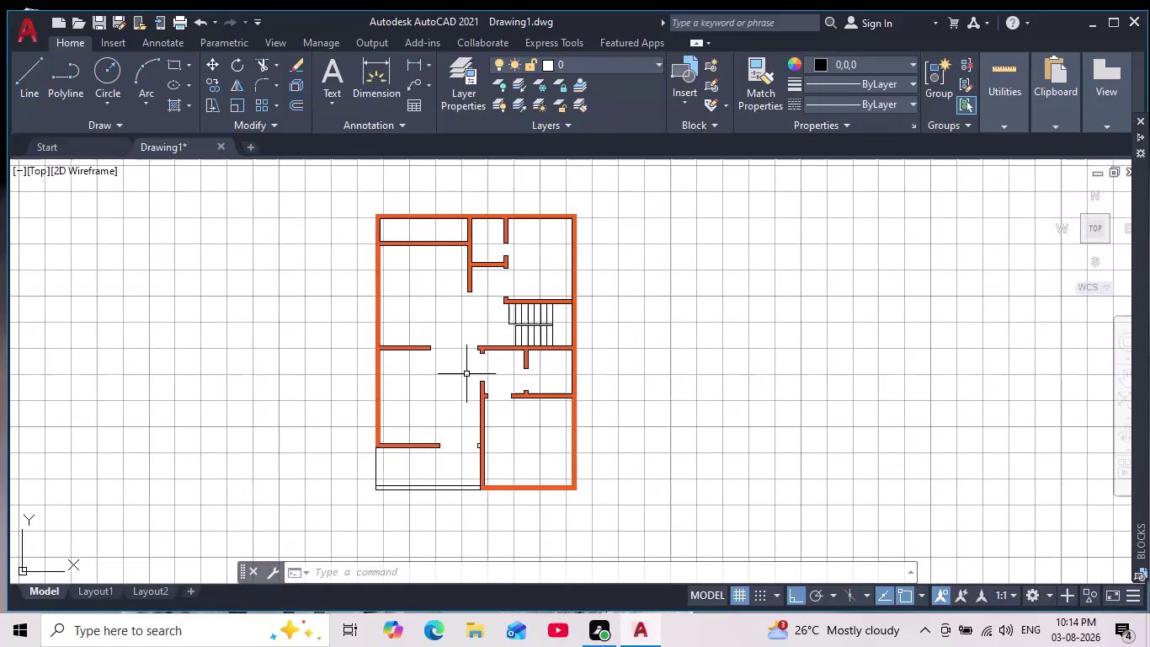
Cancel any pending commands with Escape.
scroll(down, 3)
scroll(up, 3)
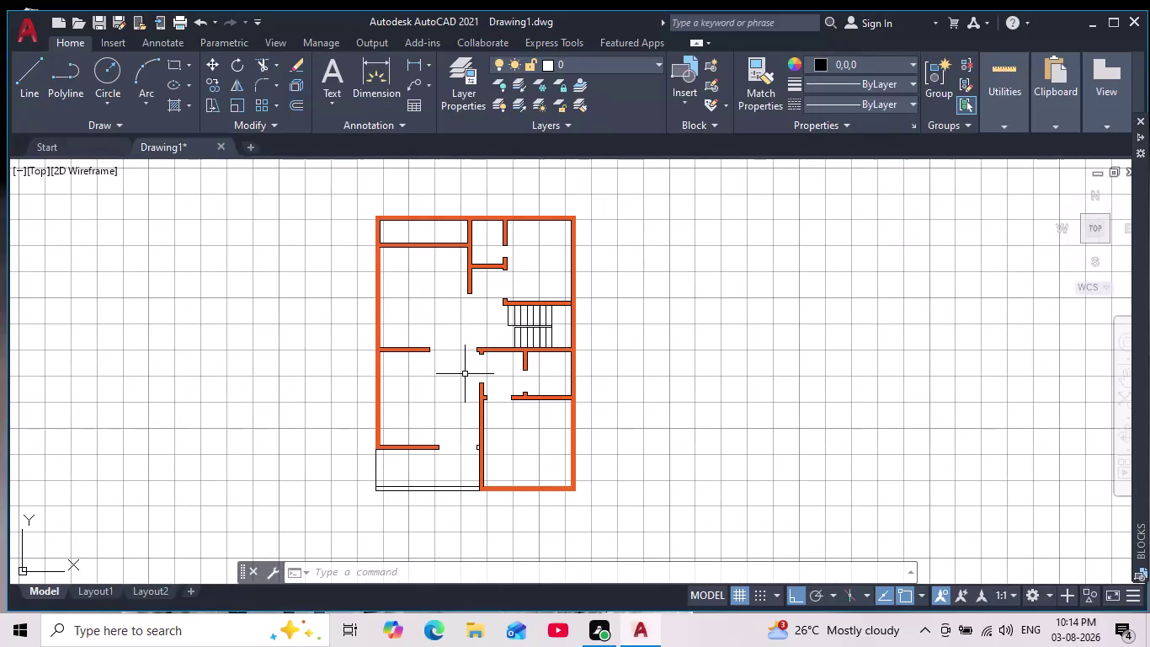
scroll(down, 3)
scroll(up, 3)
scroll(down, 3)
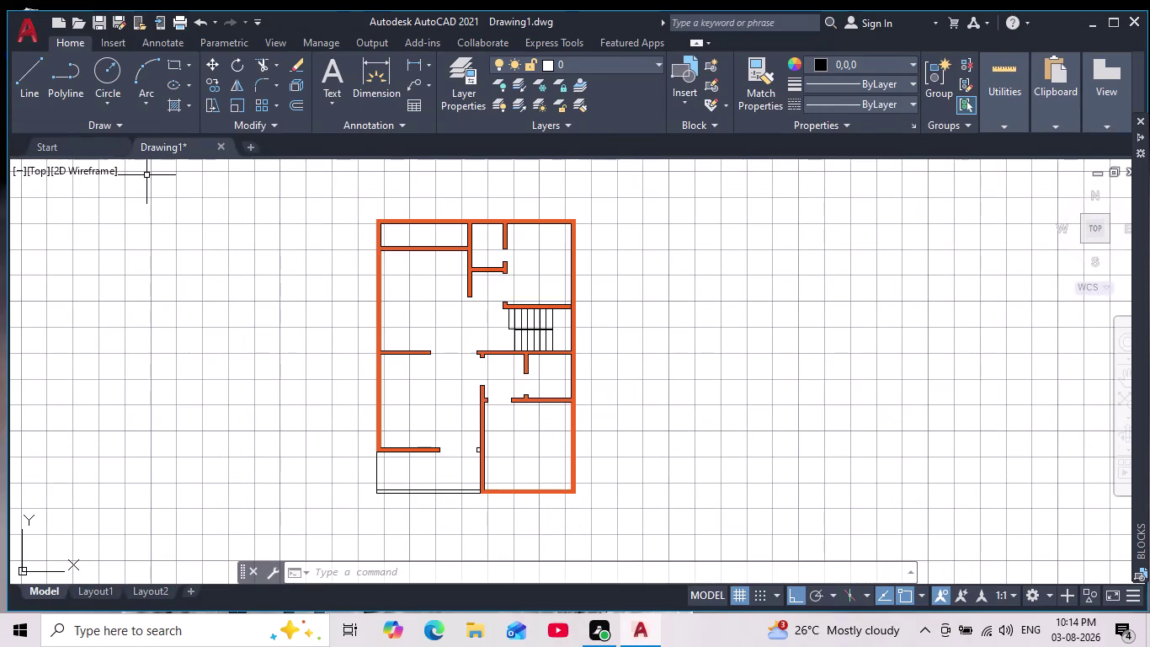
key(Escape)
key(Escape)
key(Escape)
key(Escape)
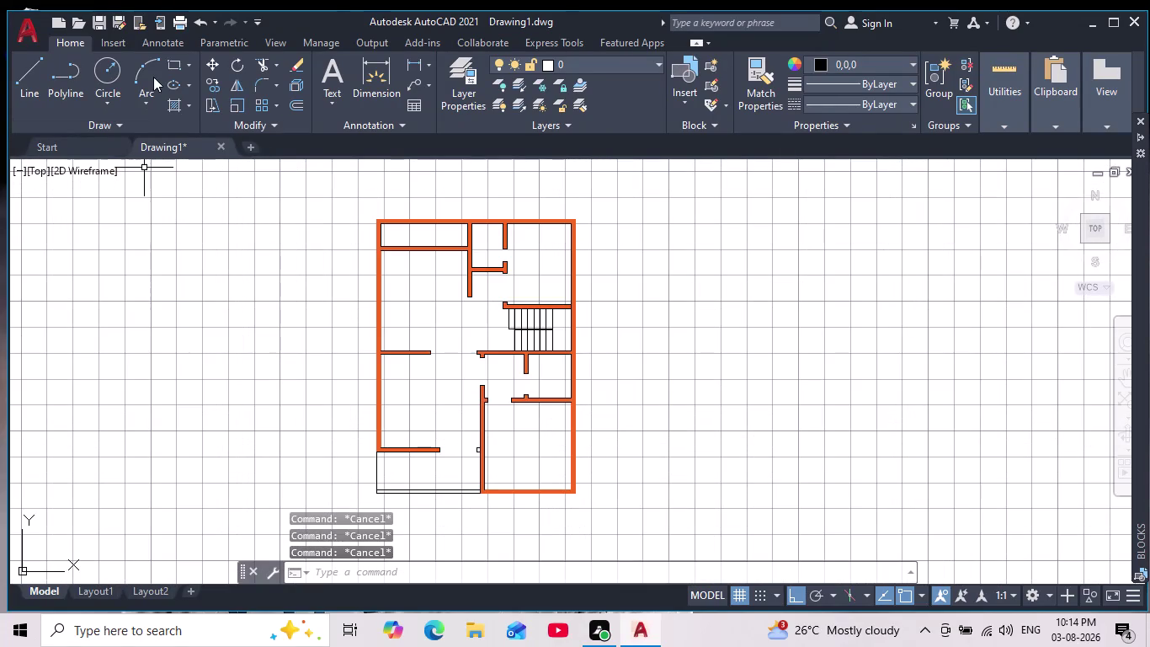
Draw a line of length 2 from the wall stub's end, undoing a misplaced point.
click(31, 76)
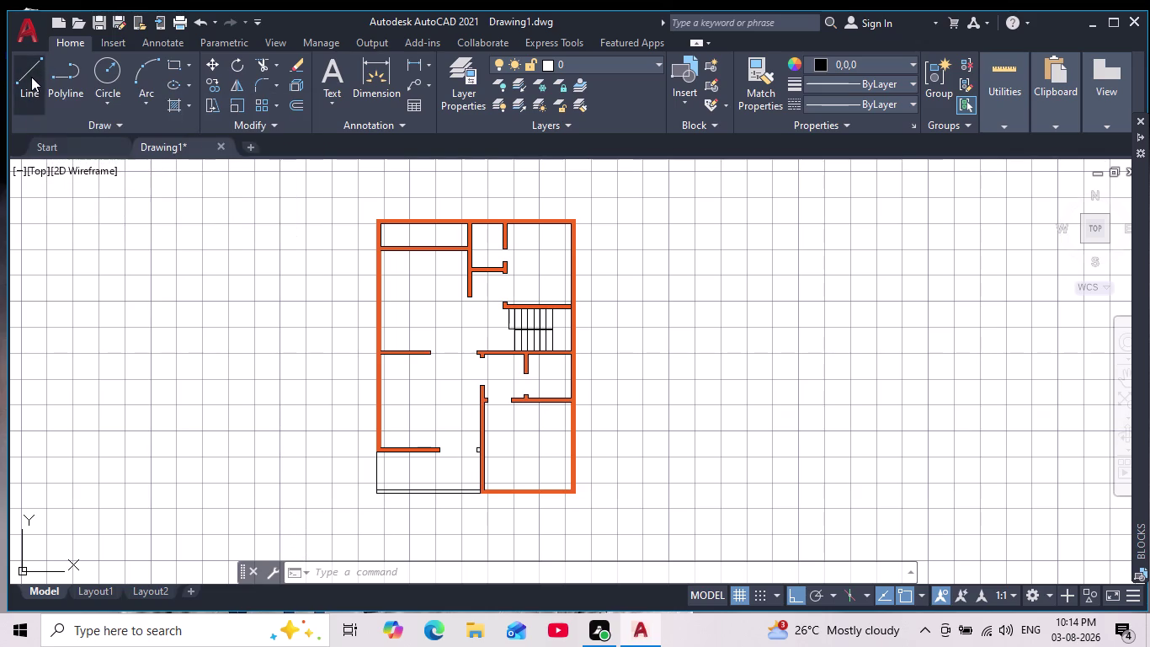
scroll(up, 3)
middle_drag(461, 488, 469, 463)
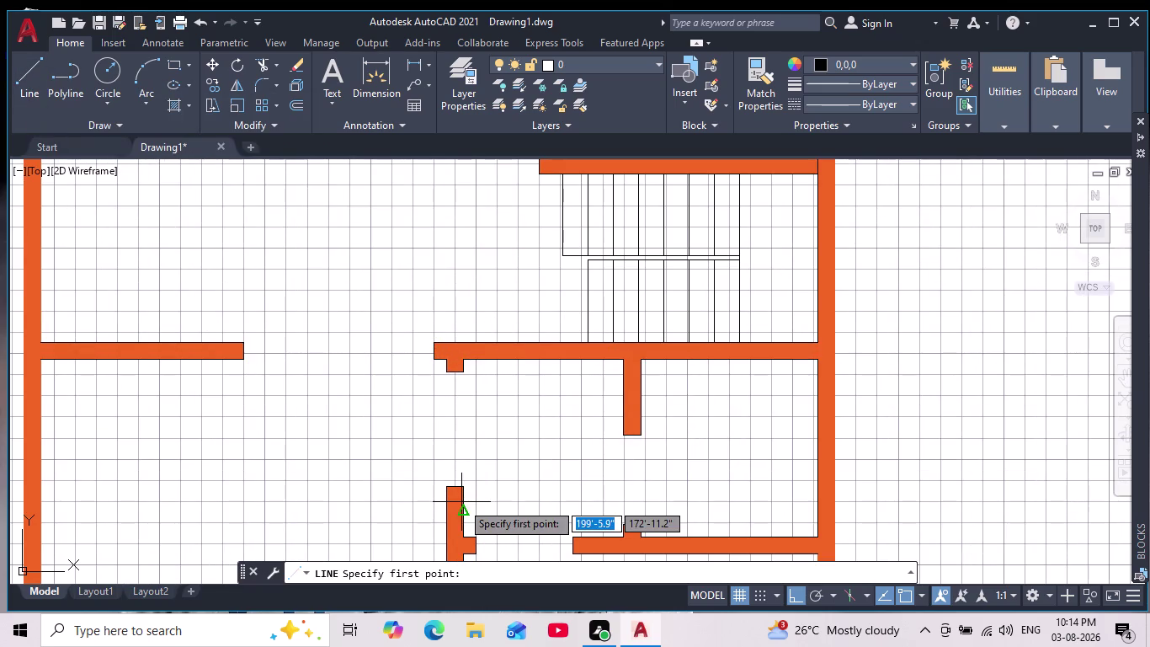
middle_drag(469, 463, 474, 392)
scroll(up, 3)
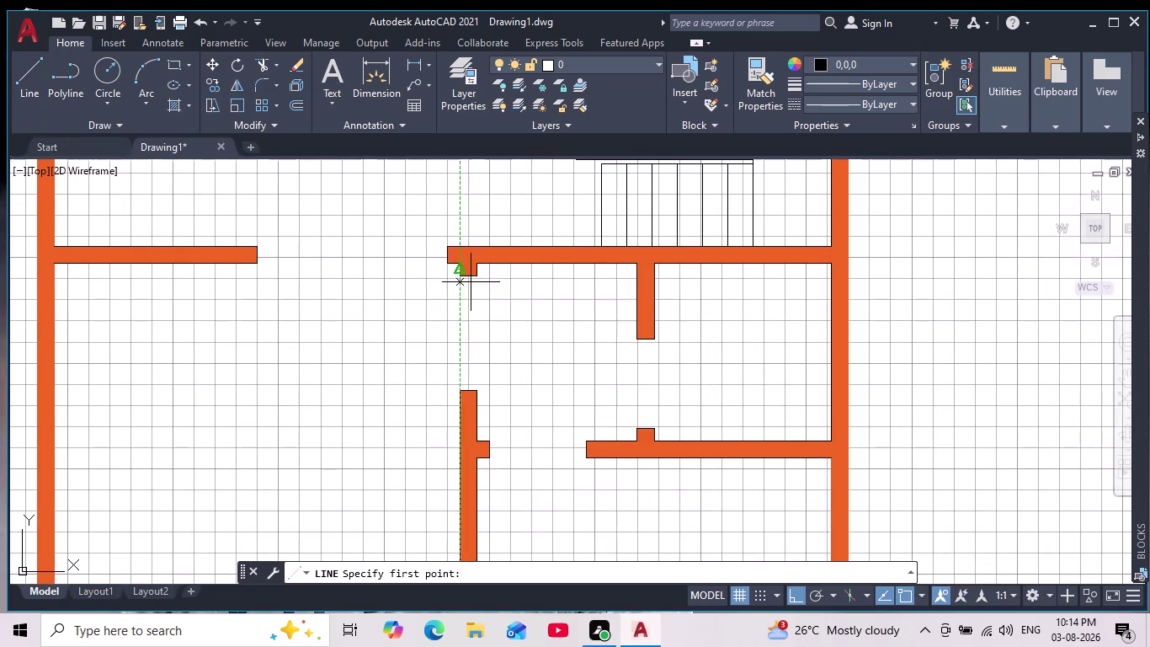
scroll(up, 3)
click(419, 249)
click(421, 315)
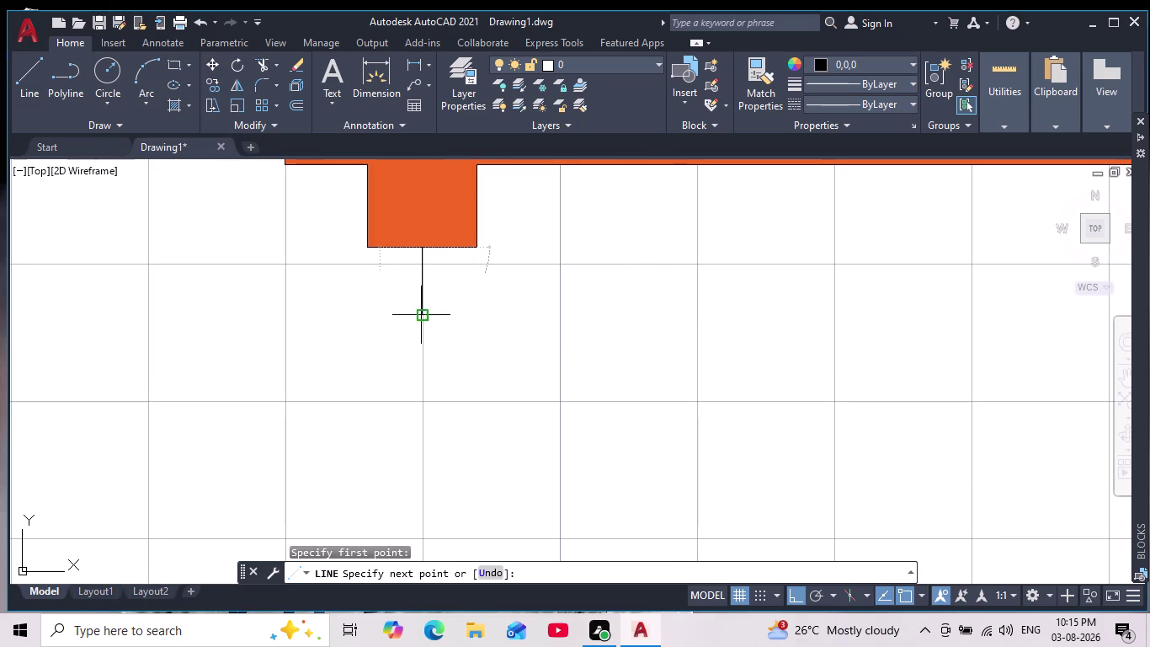
key(ctrl+z)
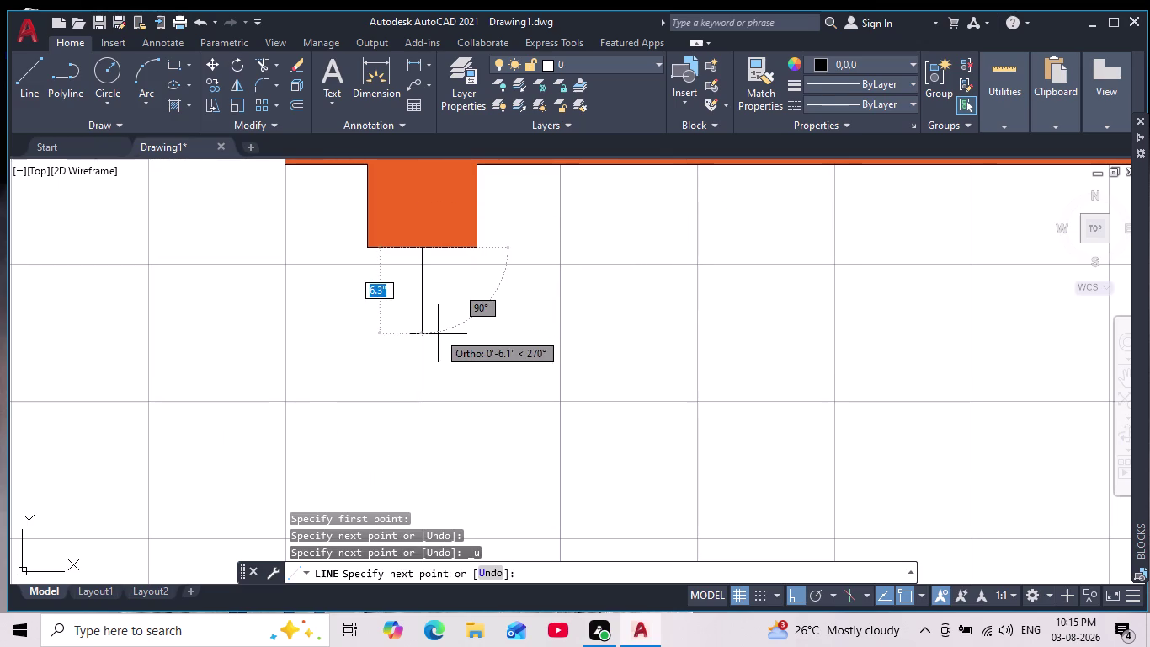
key(2)
key(Return)
key(space)
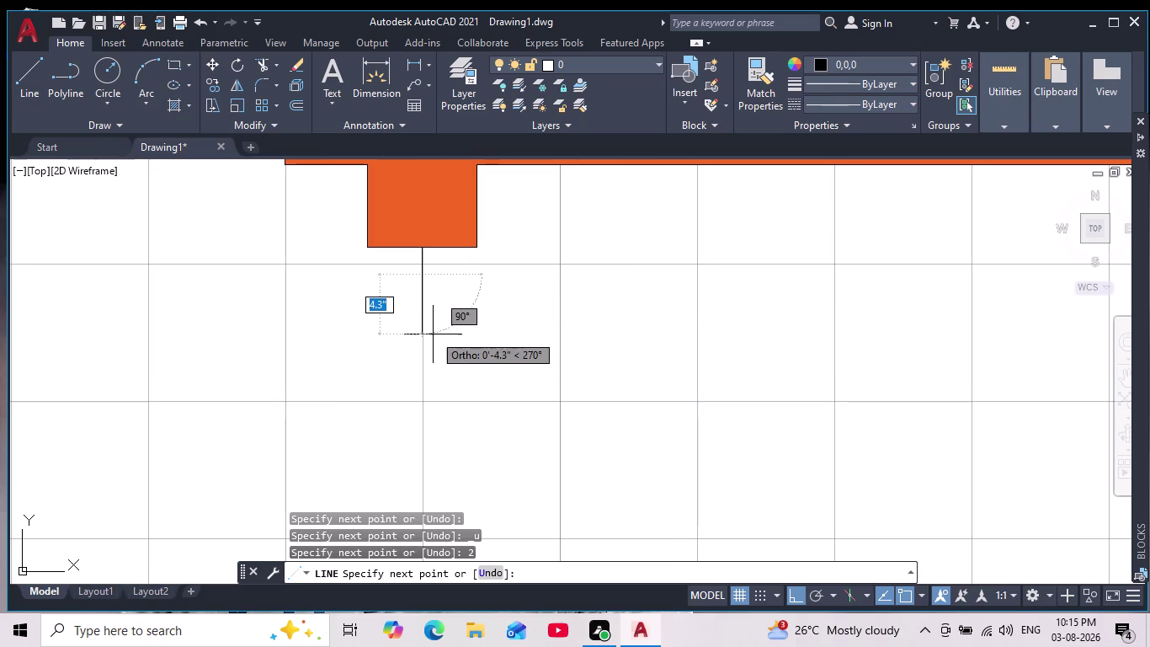
Start a new line at the lower wall's top, entering length 2.
scroll(down, 3)
middle_drag(440, 395, 440, 390)
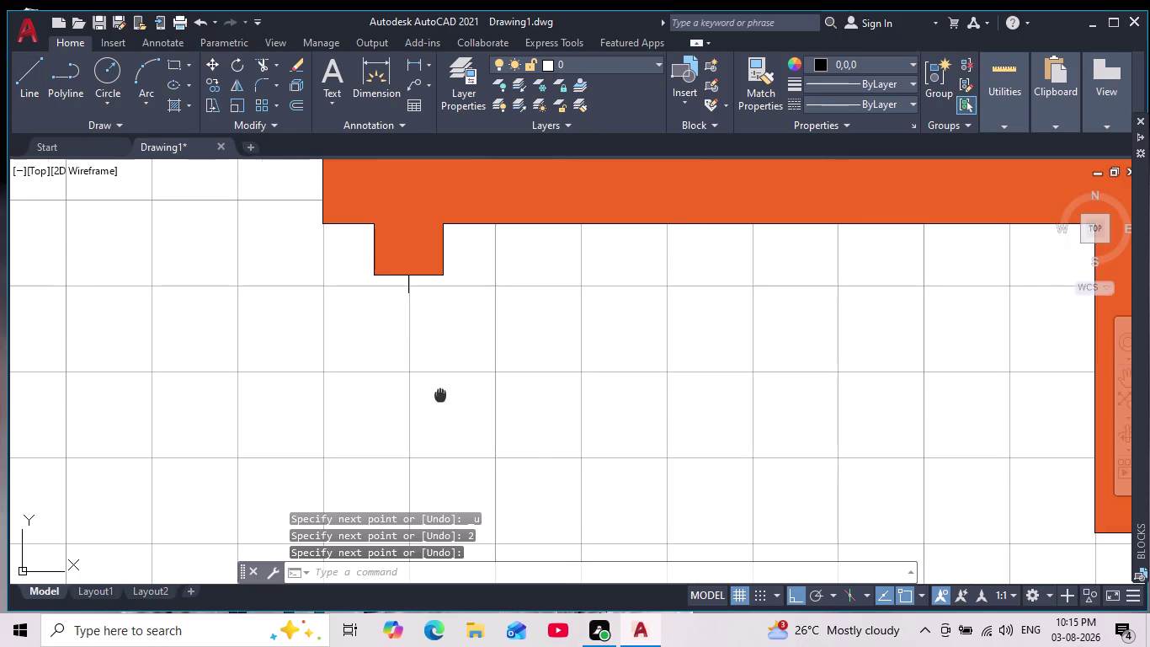
scroll(down, 3)
middle_drag(440, 390, 442, 342)
scroll(down, 3)
middle_drag(453, 414, 455, 385)
scroll(up, 3)
key(space)
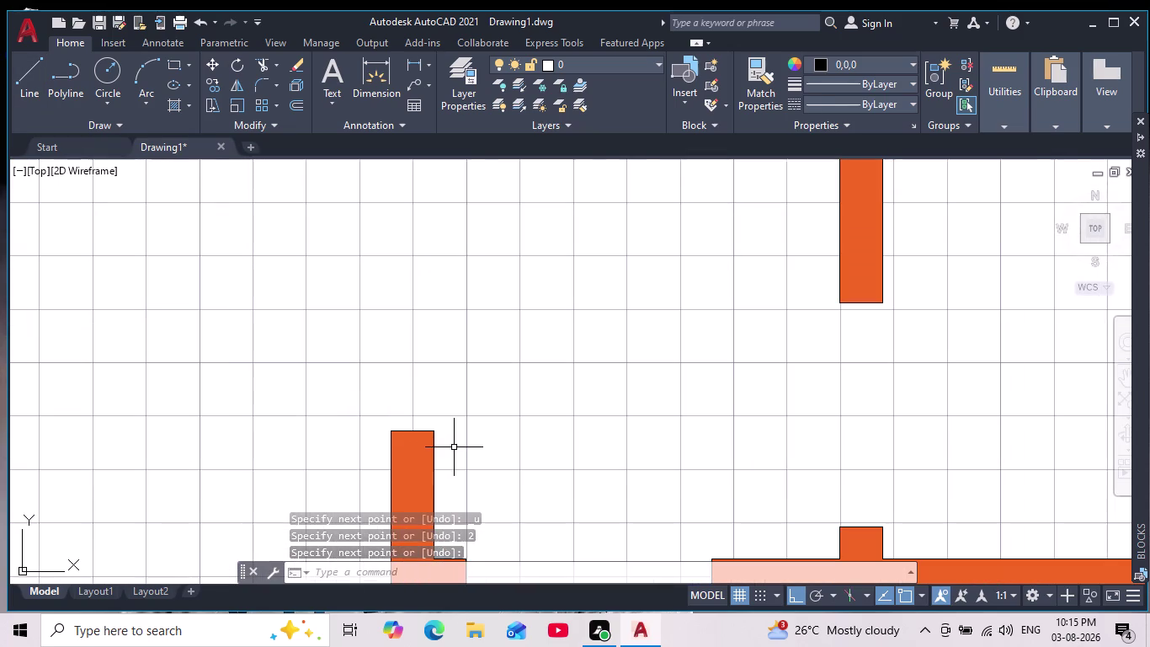
click(409, 431)
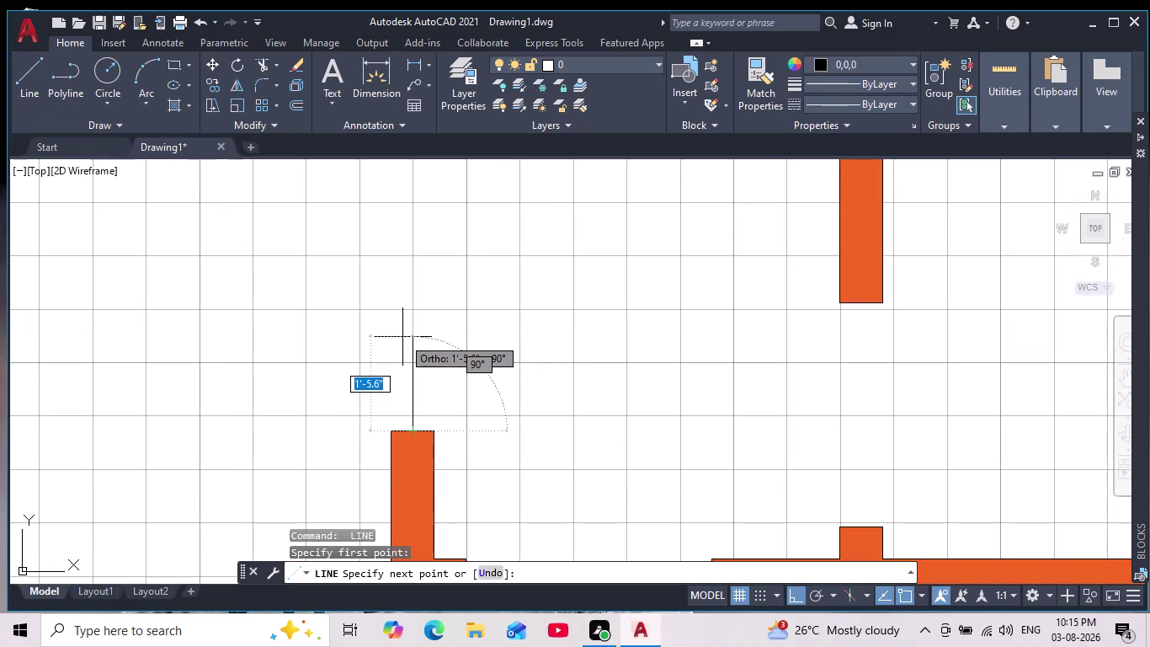
key(2)
key(Return)
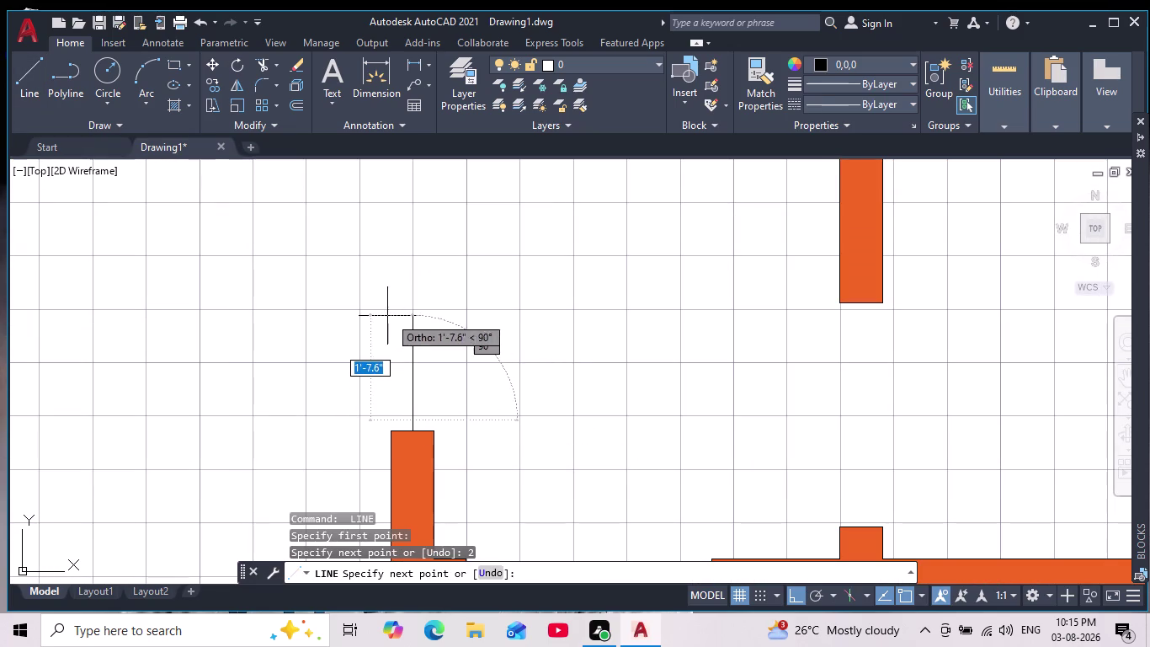
End the vertical line at the upper wall stub and finish drawing.
scroll(down, 3)
middle_drag(434, 237, 431, 296)
scroll(up, 3)
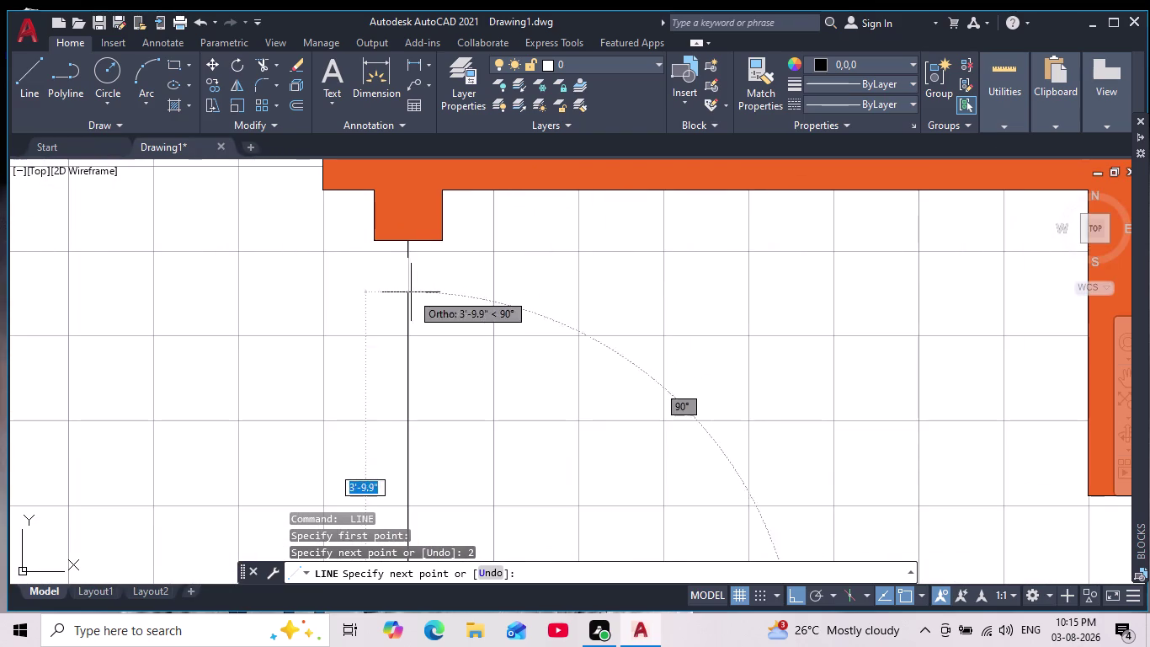
scroll(up, 3)
click(451, 199)
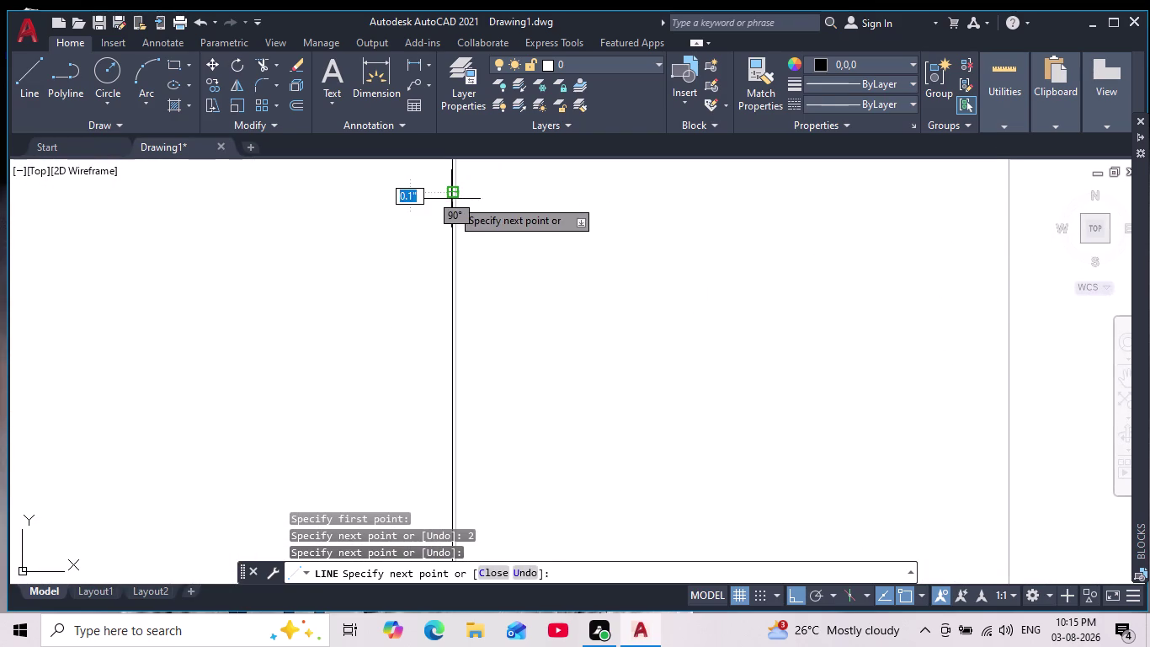
key(Escape)
Select the new vertical line and begin rotating it.
scroll(down, 3)
click(472, 380)
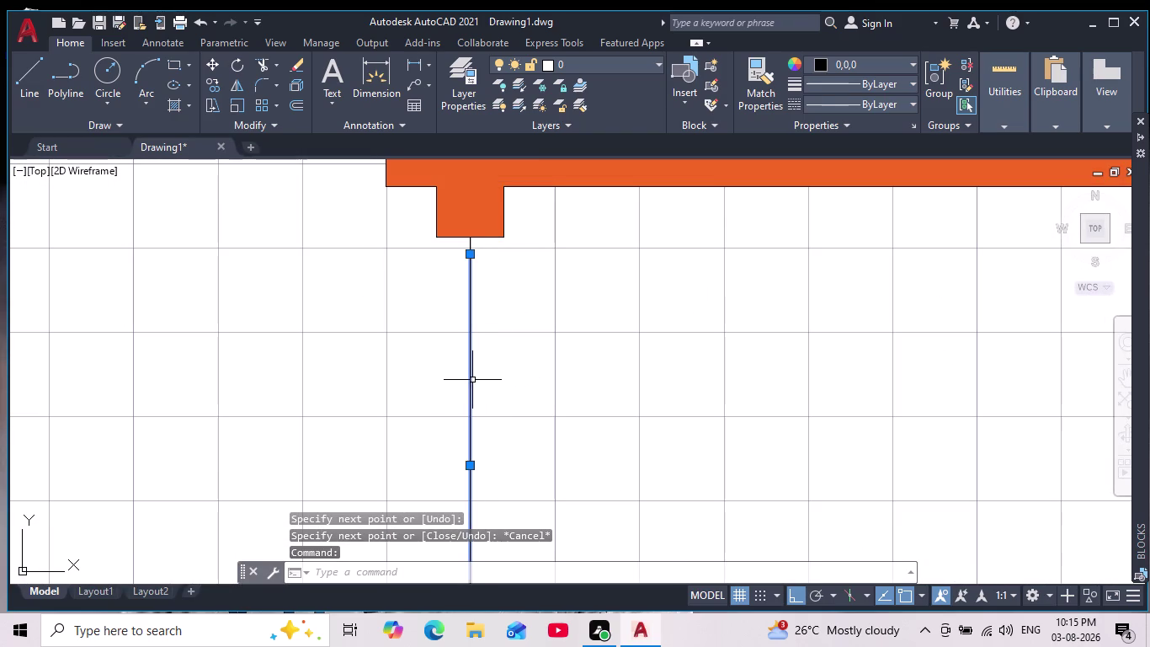
click(234, 61)
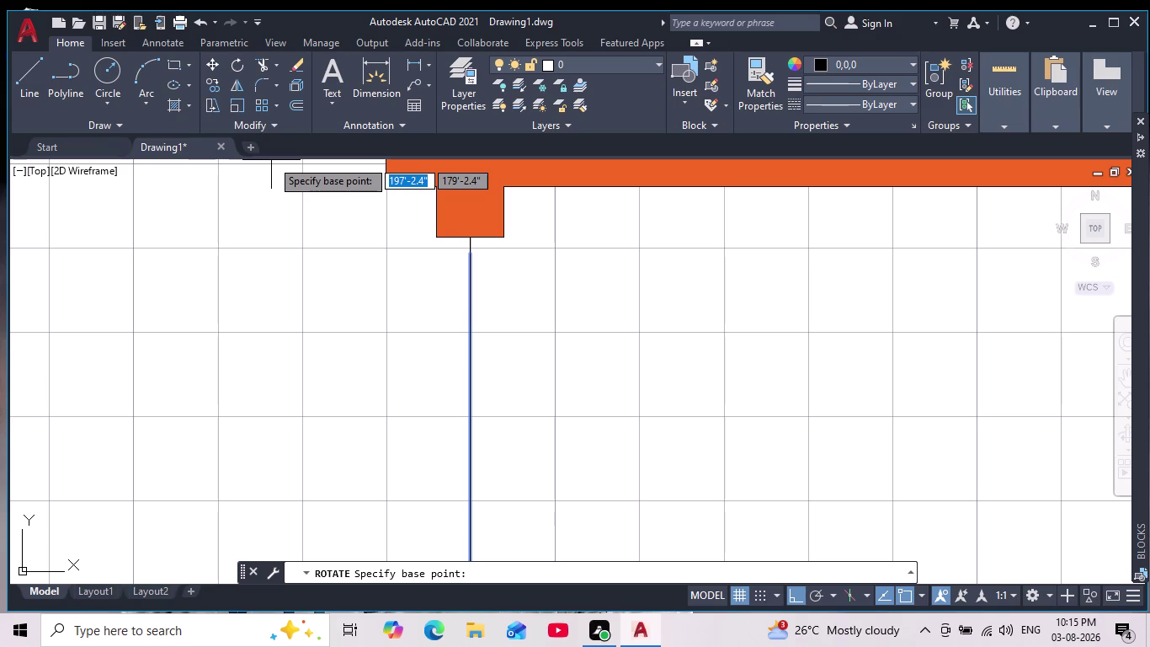
Cancel the rotation with the whole doorway line in view.
scroll(down, 3)
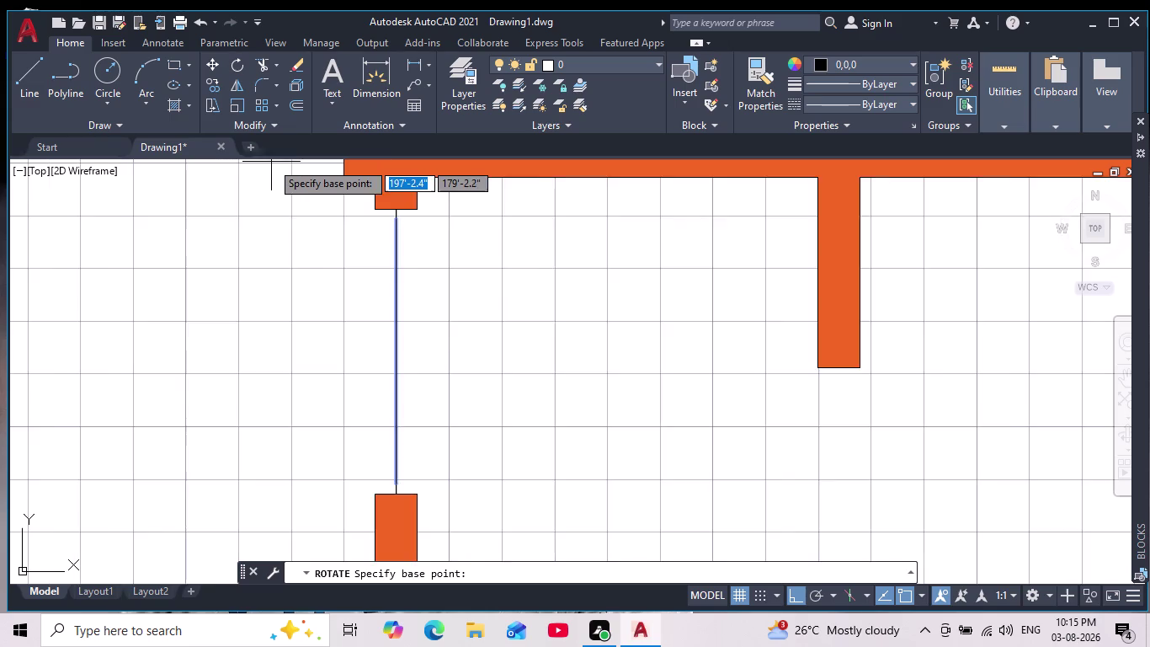
scroll(down, 3)
scroll(up, 3)
middle_drag(353, 259, 369, 268)
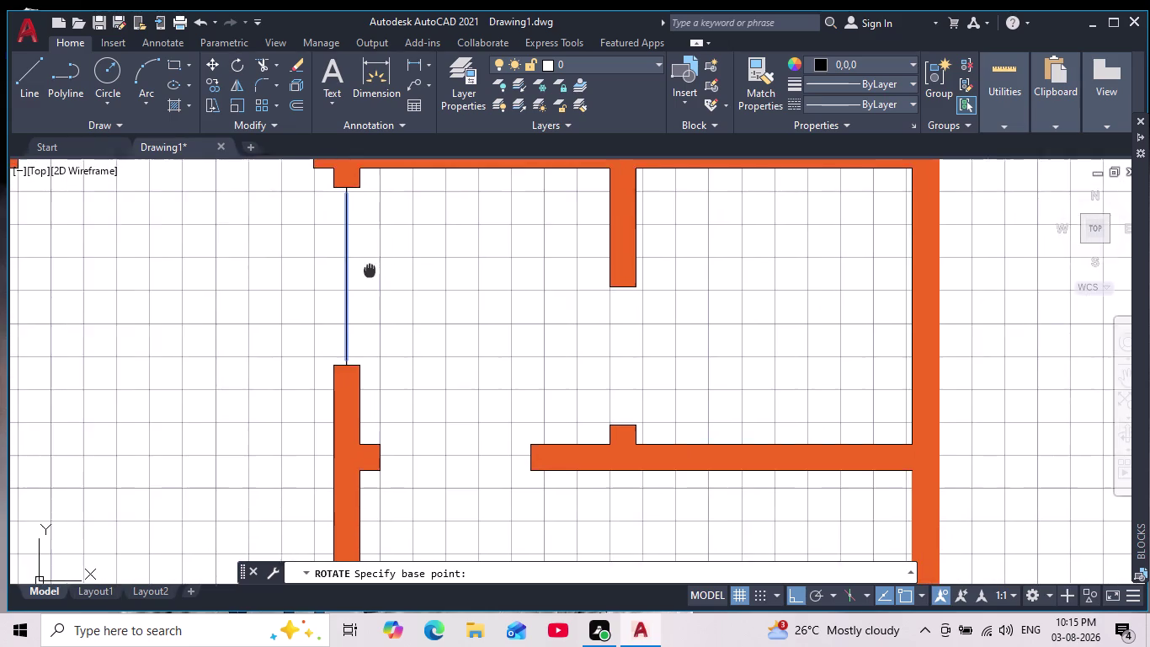
middle_drag(369, 269, 378, 281)
scroll(down, 3)
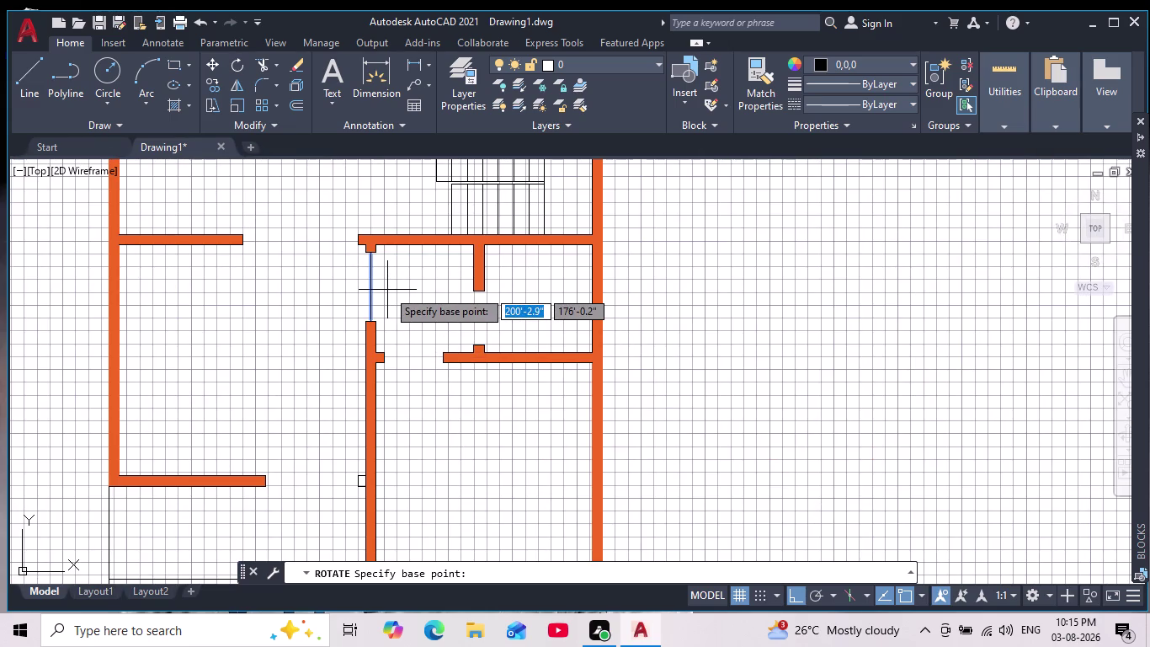
key(Escape)
Box-select the line across the doorway and delete it.
scroll(up, 3)
click(384, 277)
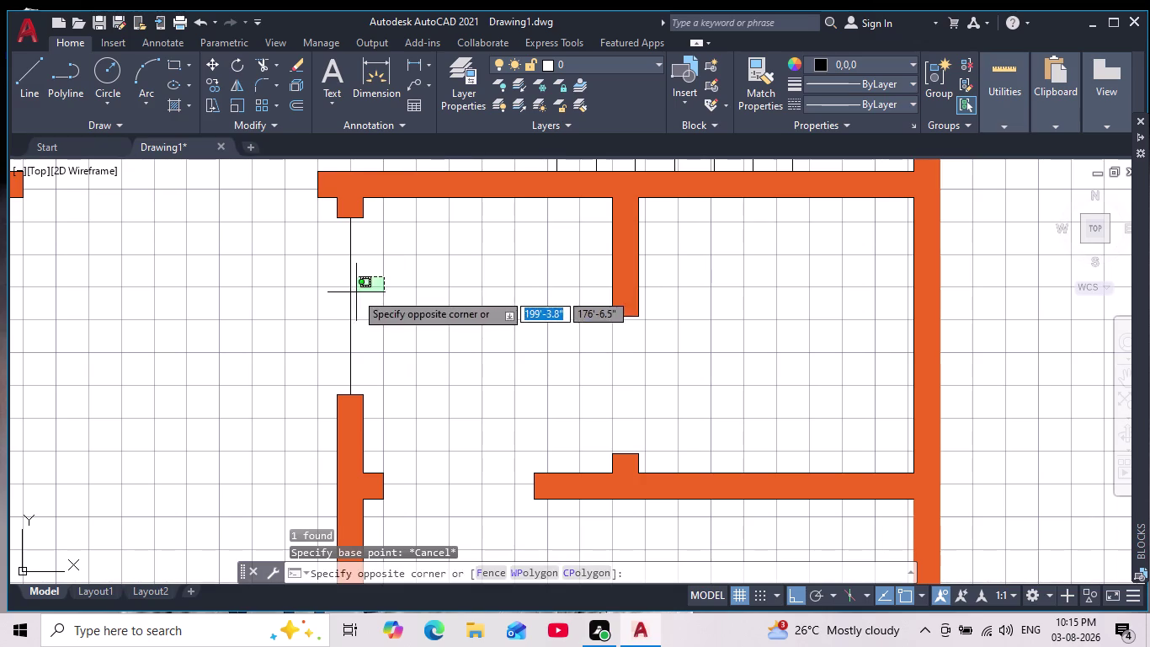
click(351, 295)
click(348, 296)
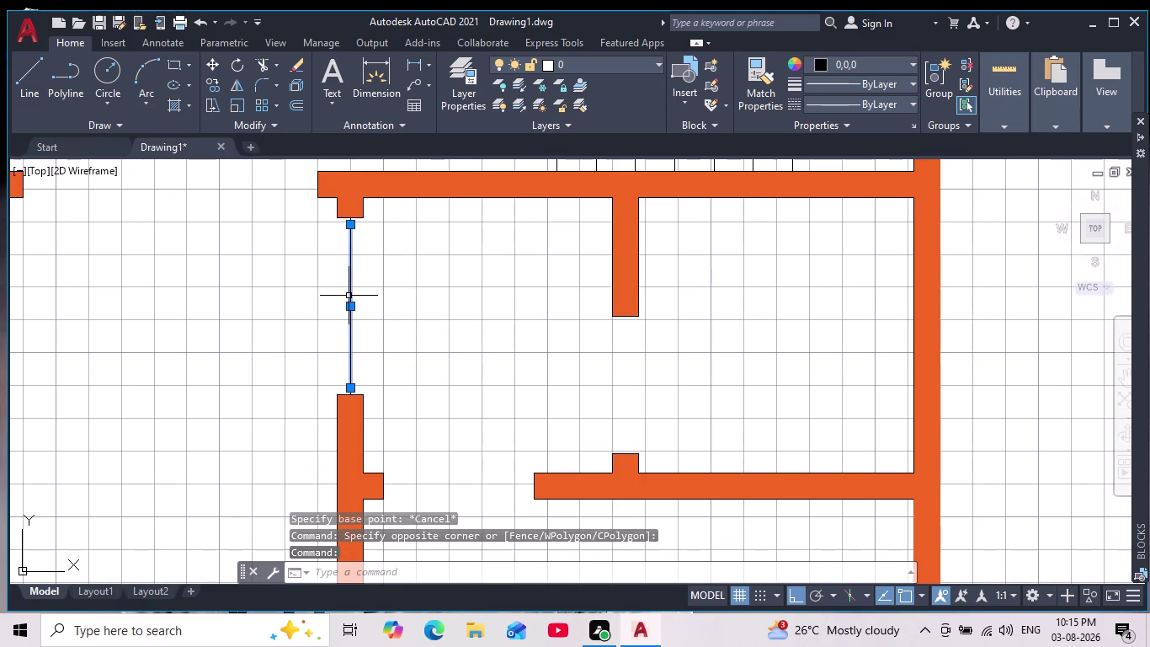
key(Delete)
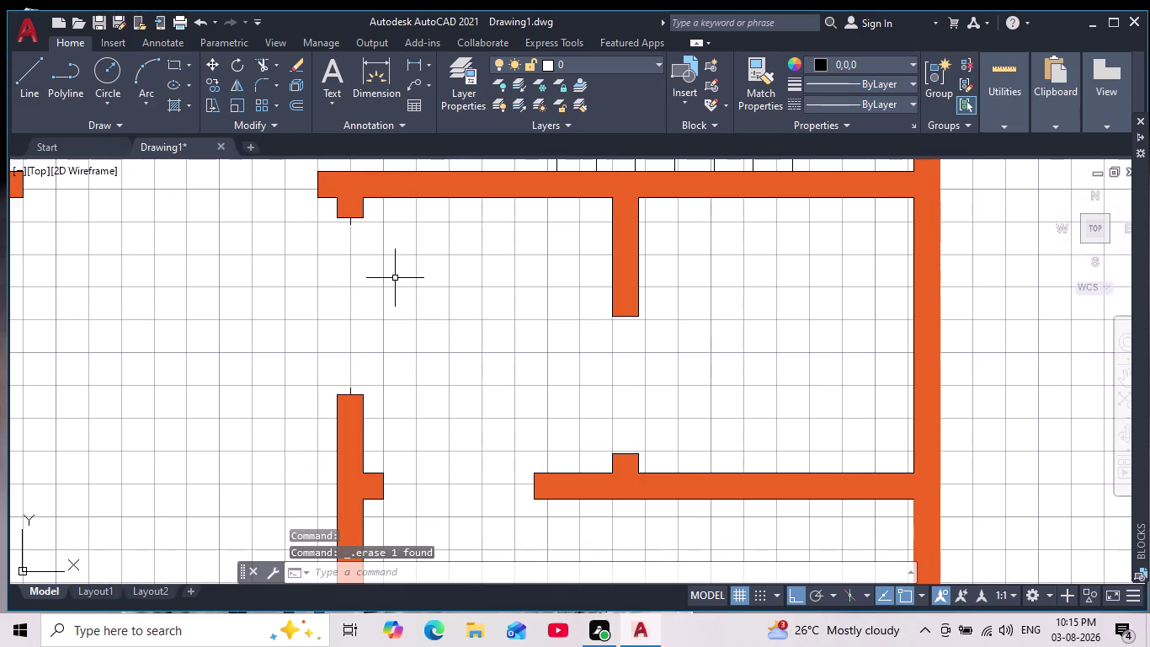
Select the leftover short line and nearby pieces and delete them.
scroll(up, 3)
scroll(up, 3)
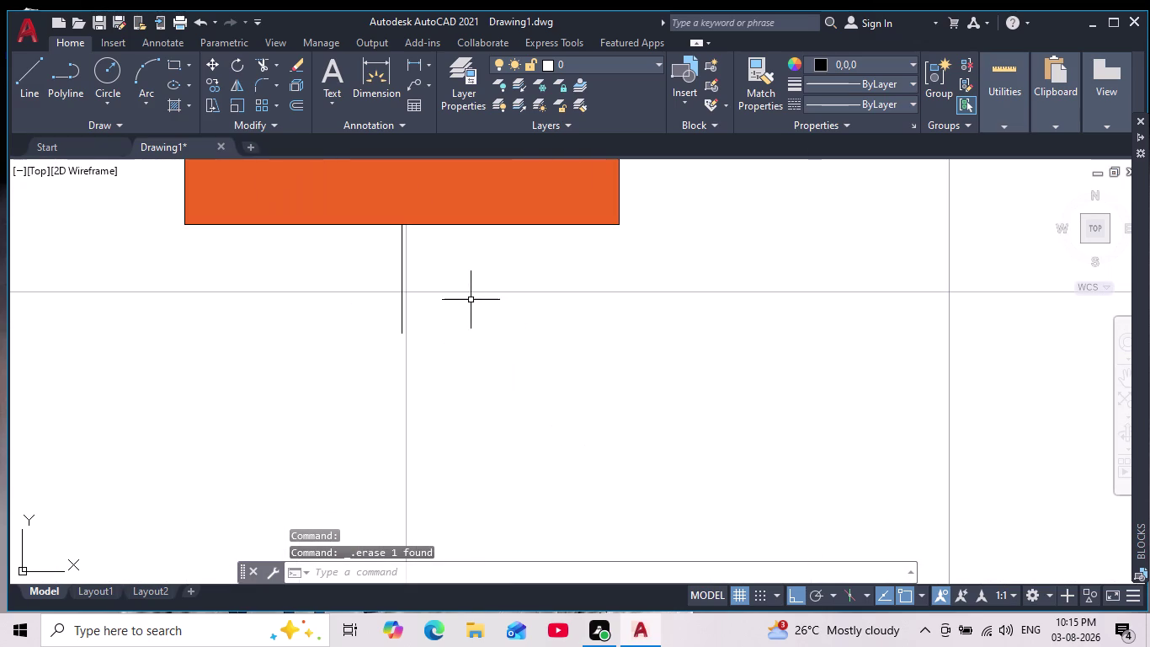
drag(472, 298, 443, 298)
click(324, 323)
scroll(down, 3)
middle_drag(499, 463, 488, 250)
scroll(down, 3)
scroll(up, 3)
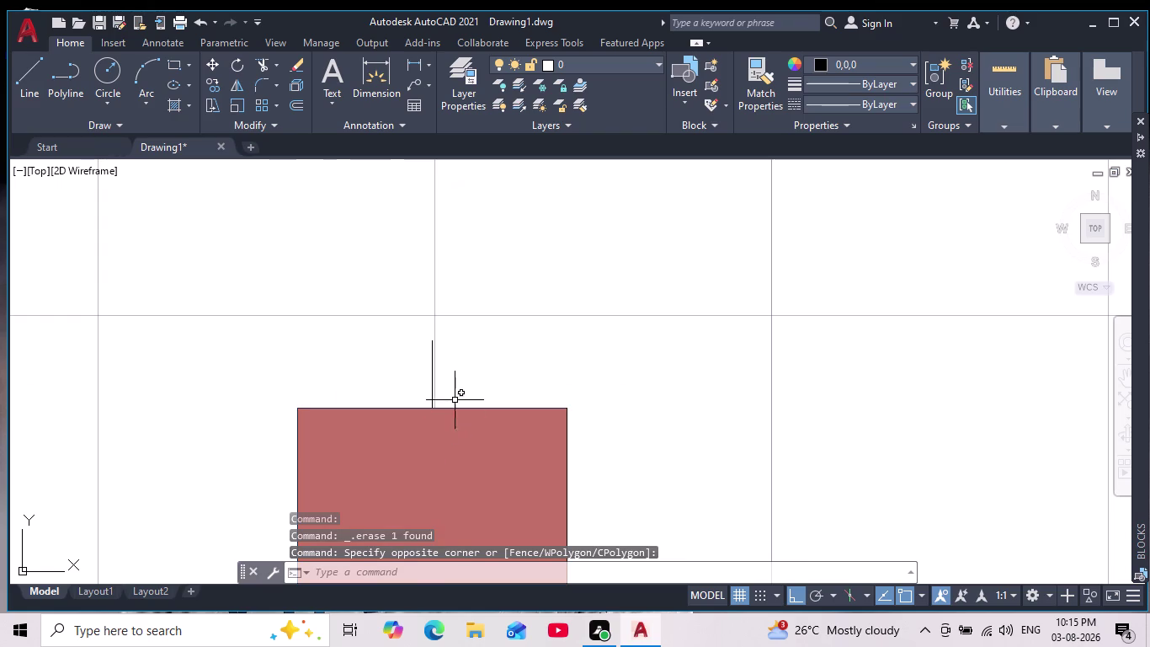
drag(468, 378, 428, 362)
click(365, 345)
key(Delete)
Return the view to the doorway area and open the linetype list.
scroll(down, 3)
middle_drag(358, 327, 362, 342)
scroll(down, 3)
middle_drag(350, 308, 381, 402)
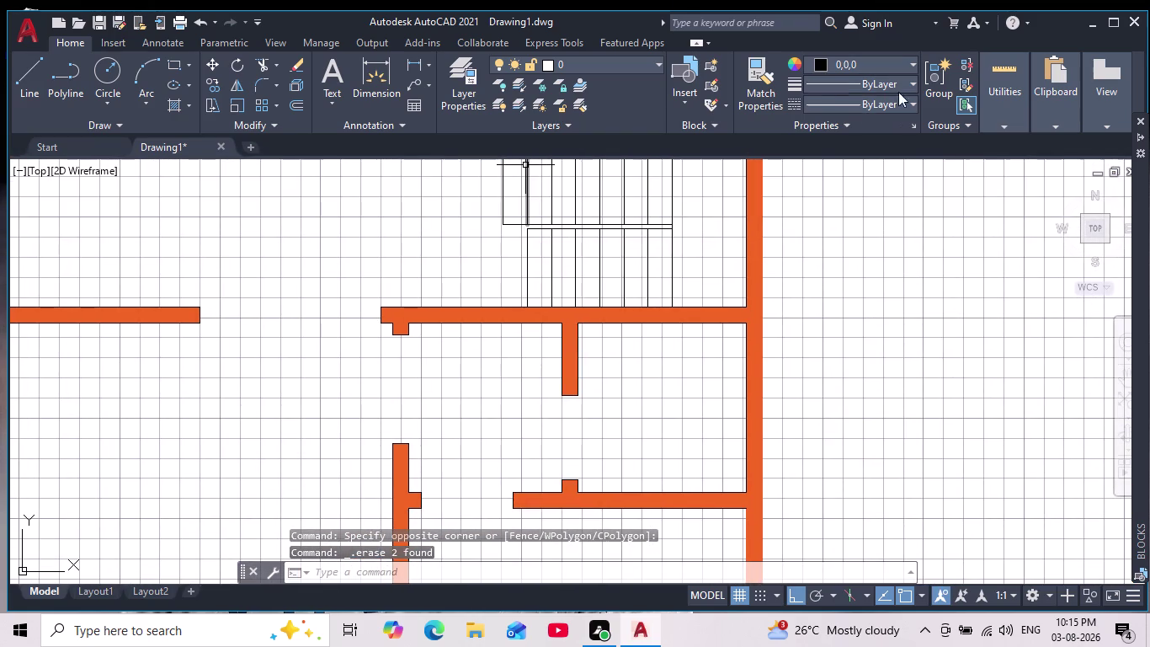
click(898, 106)
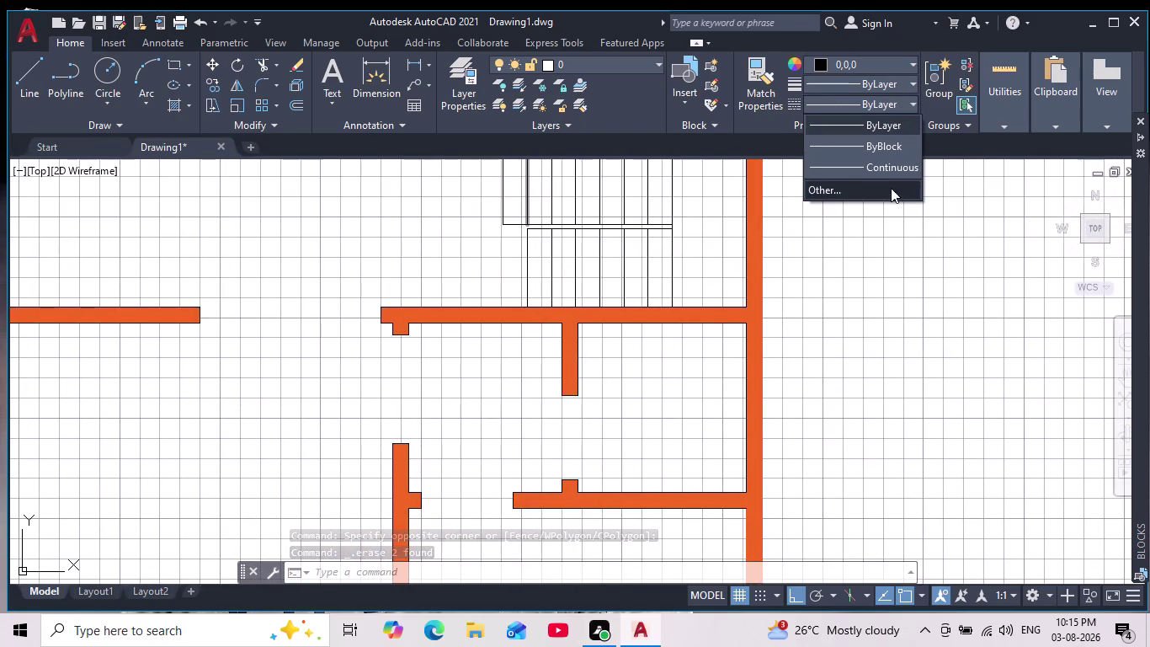
Load ACAD_ISO03W100 in Linetype Manager and make it the current linetype.
click(862, 188)
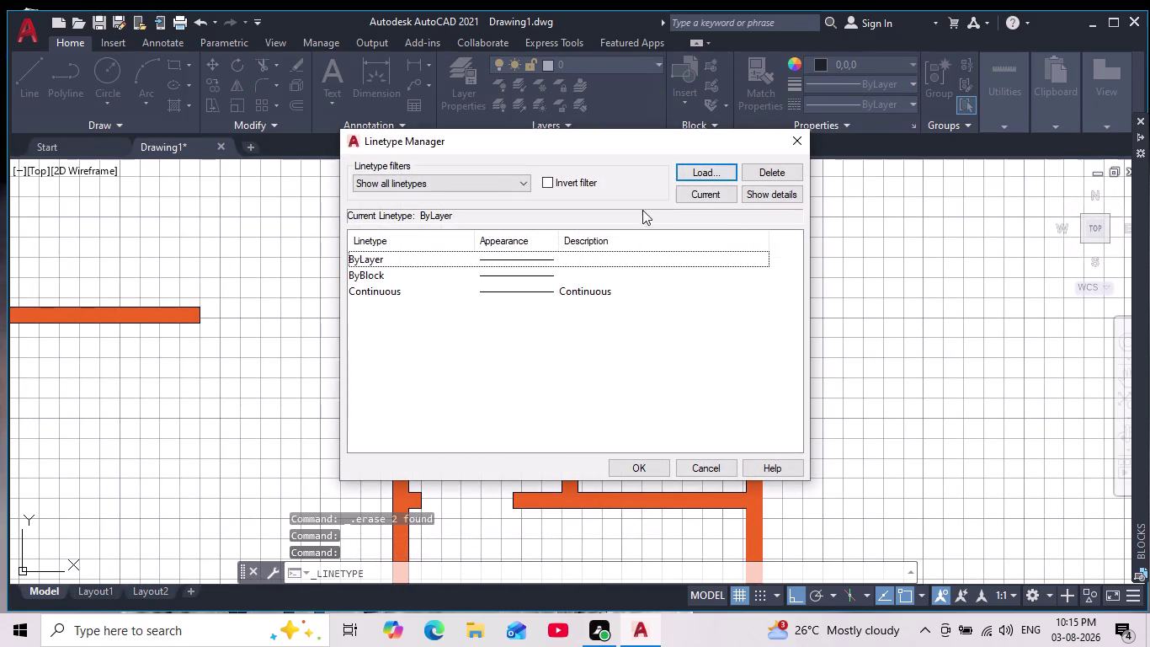
click(708, 169)
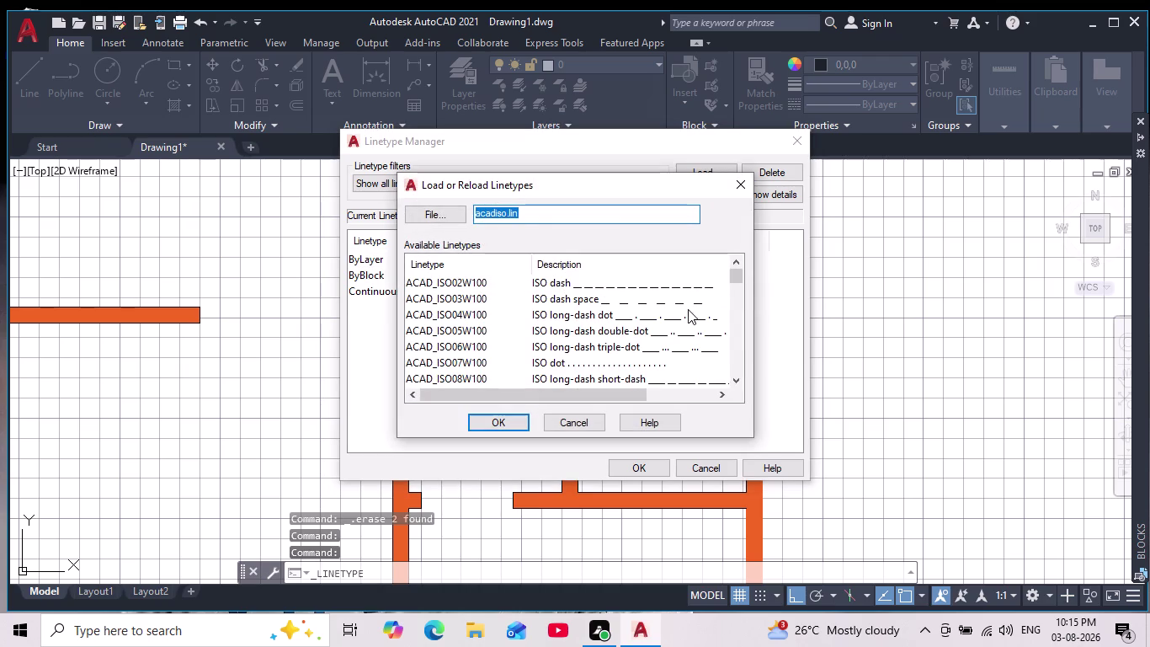
click(668, 305)
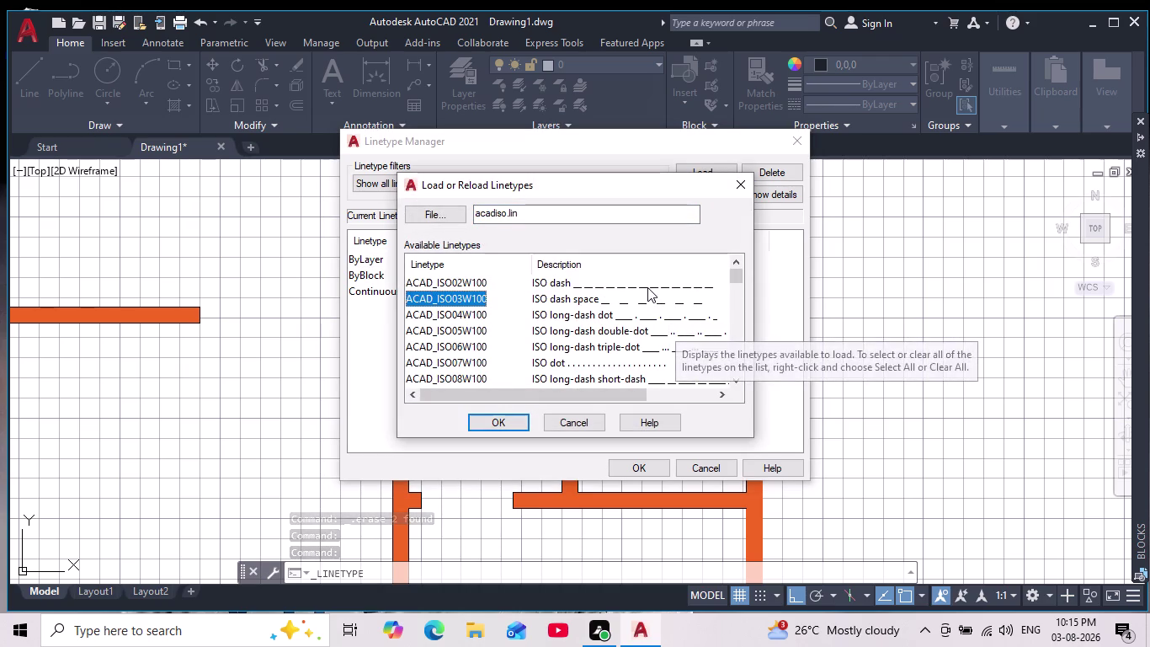
click(647, 286)
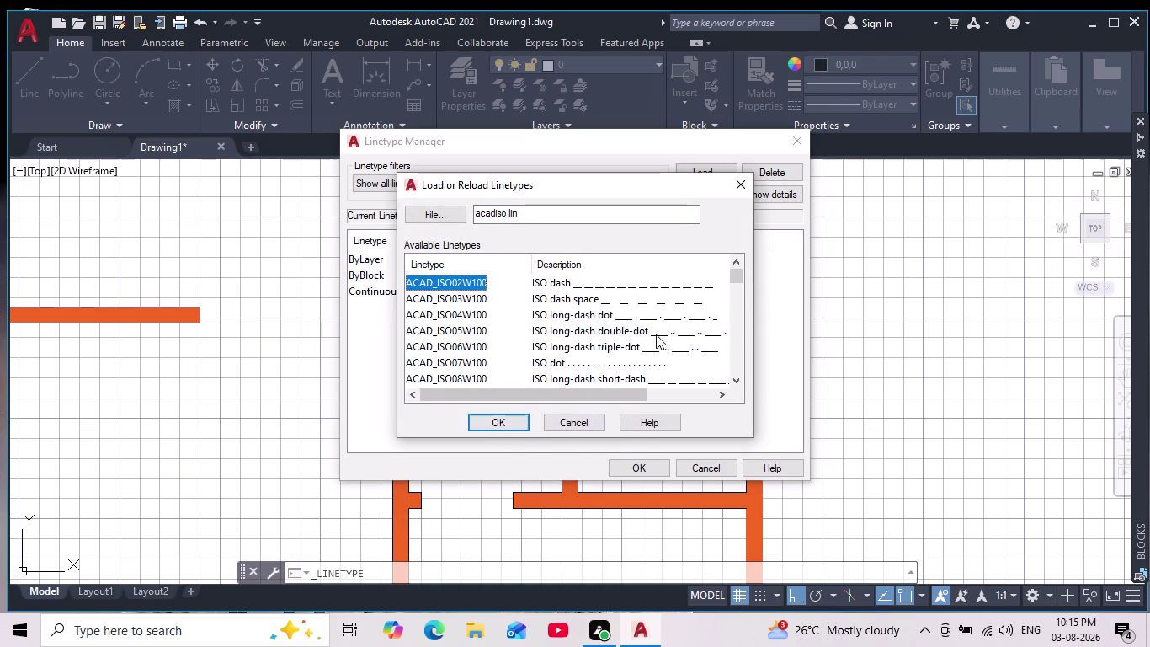
click(650, 301)
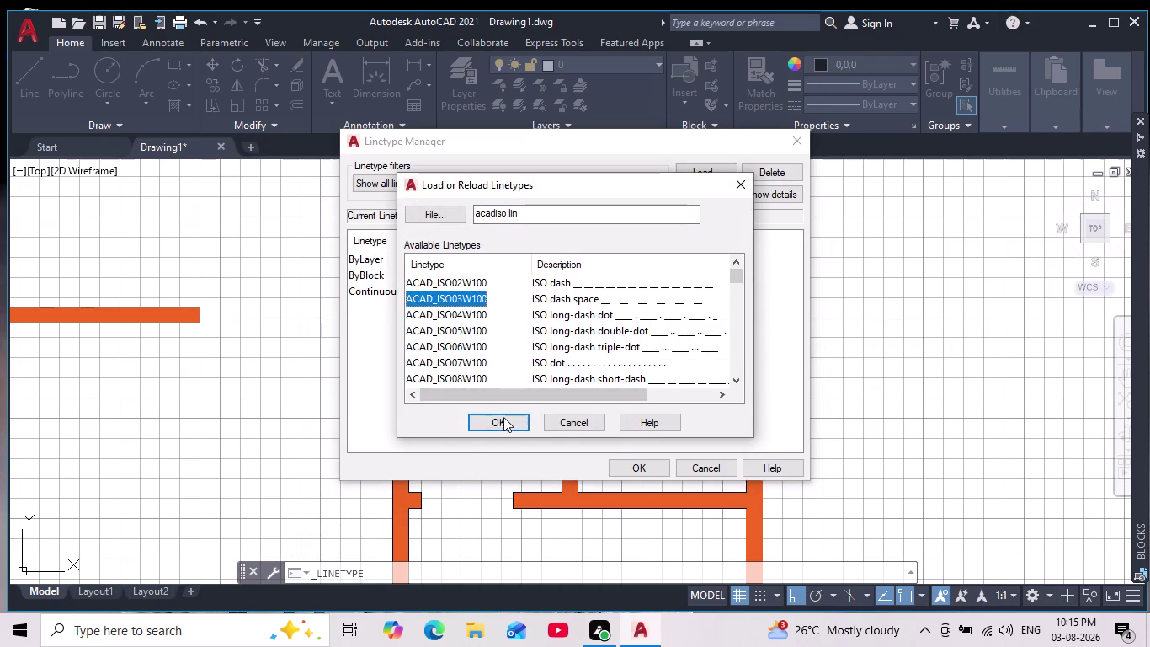
click(506, 416)
click(613, 283)
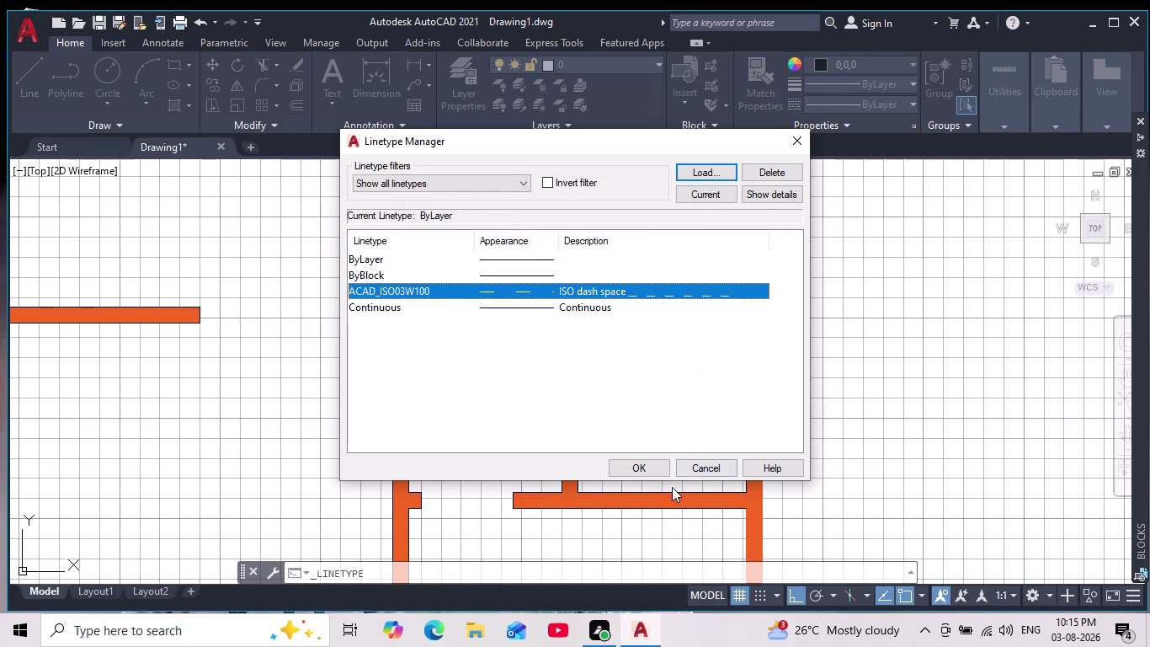
click(642, 475)
click(883, 101)
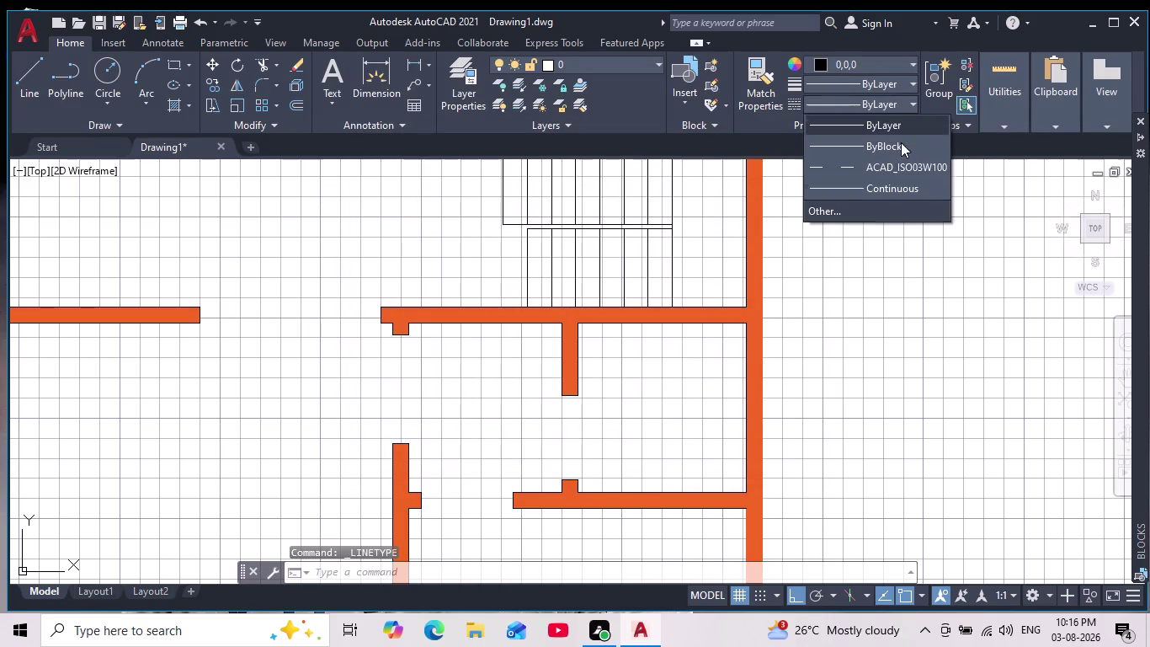
click(882, 169)
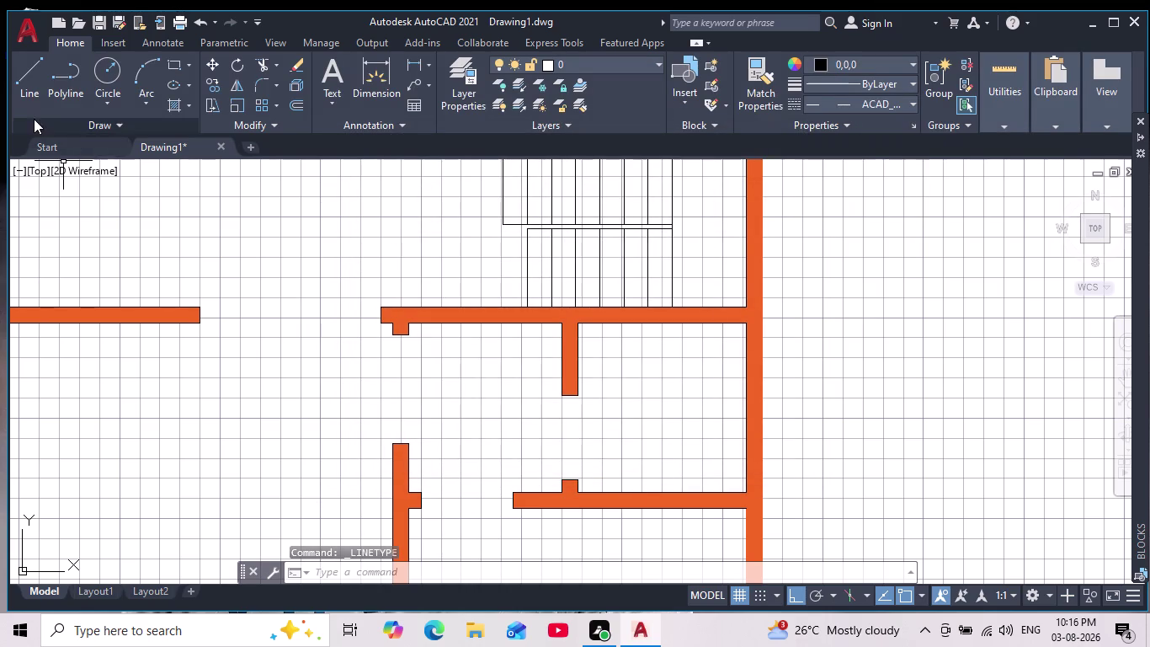
Draw two parallel dashed lines across the opening in the top wall.
click(36, 73)
scroll(up, 3)
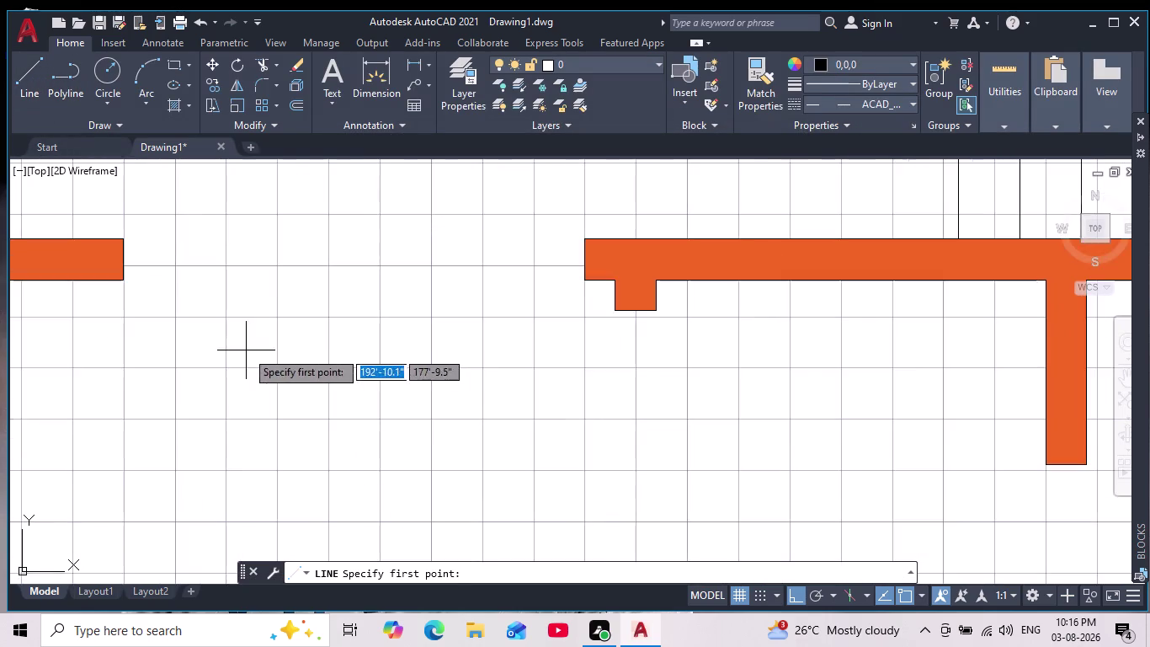
middle_drag(263, 357, 396, 384)
click(258, 310)
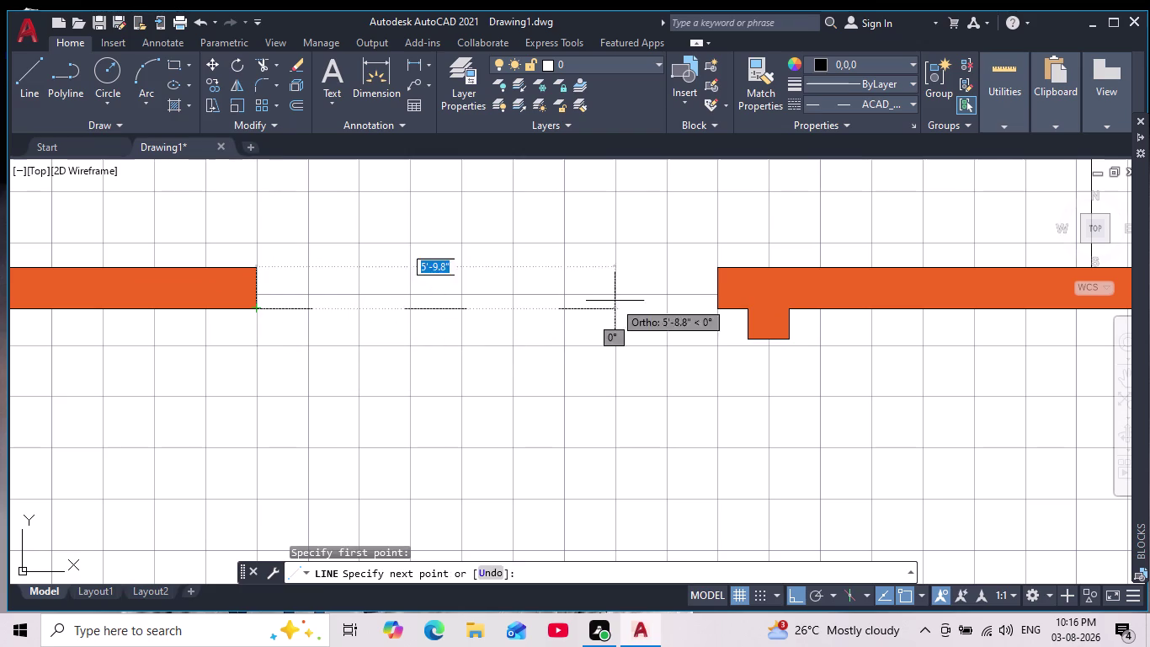
scroll(up, 3)
click(728, 308)
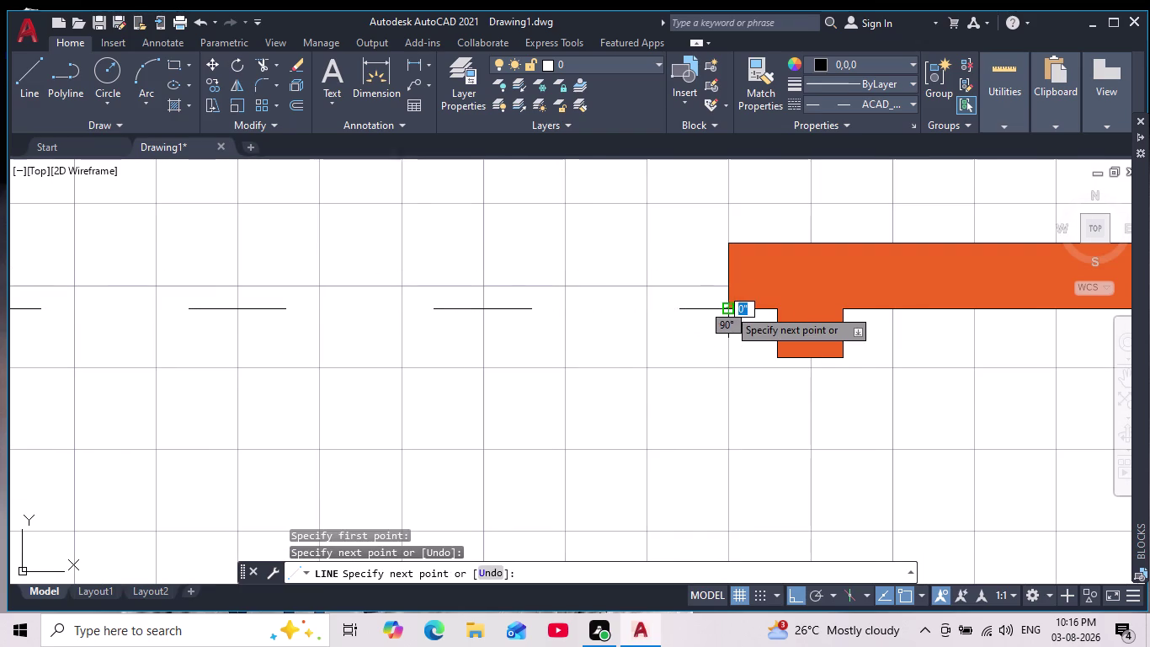
key(space)
scroll(down, 3)
key(space)
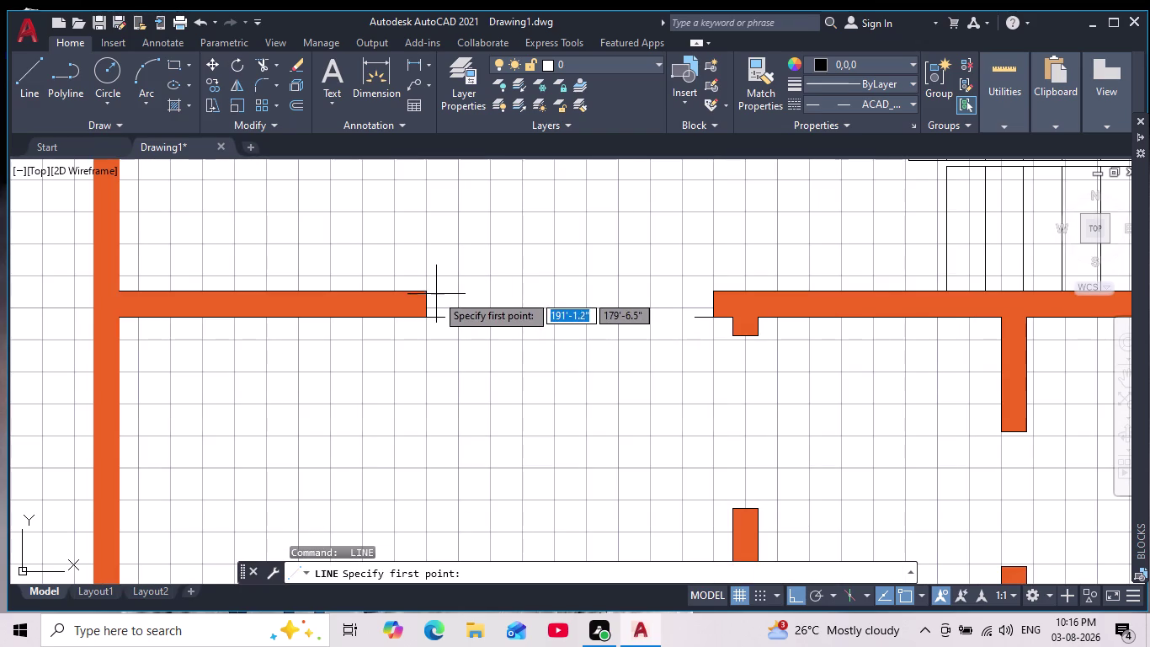
click(424, 296)
click(712, 288)
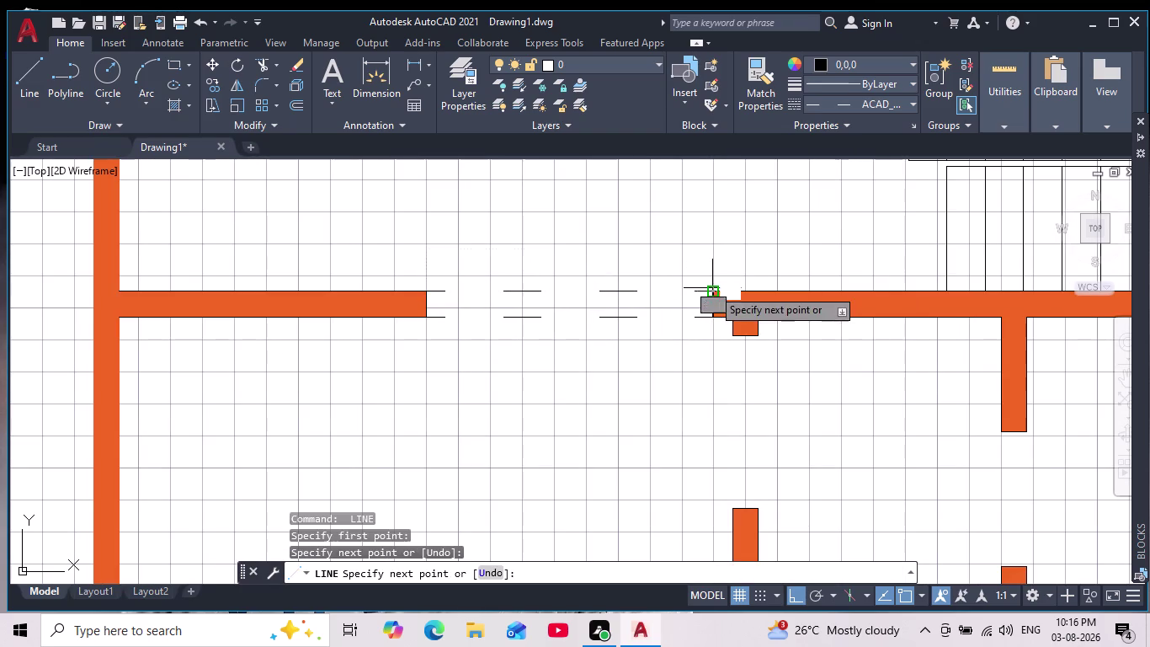
key(space)
Draw two parallel vertical dashed lines across the opening in the vertical wall.
scroll(down, 3)
middle_drag(719, 383, 647, 336)
scroll(down, 3)
scroll(up, 3)
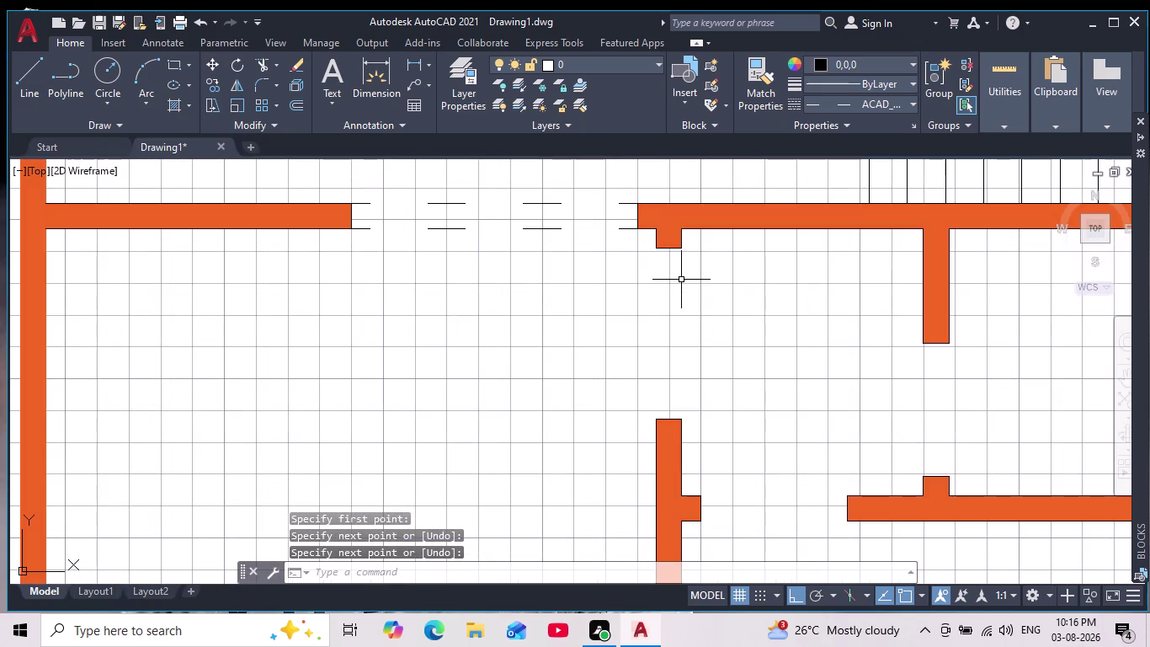
key(space)
click(657, 248)
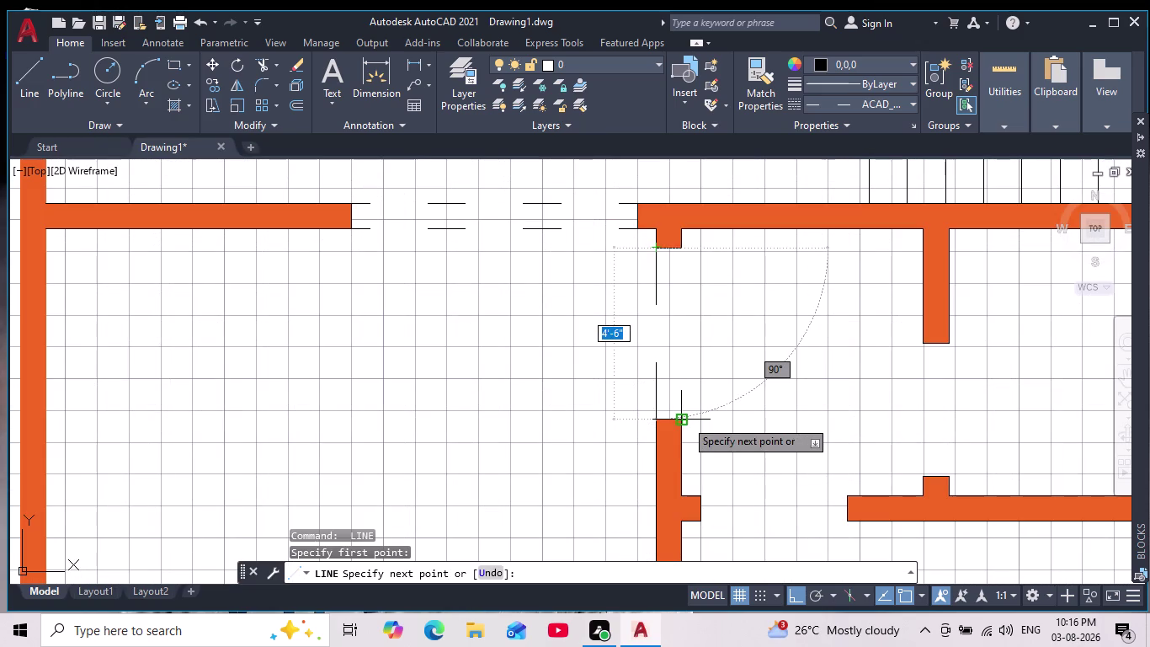
click(656, 422)
key(space)
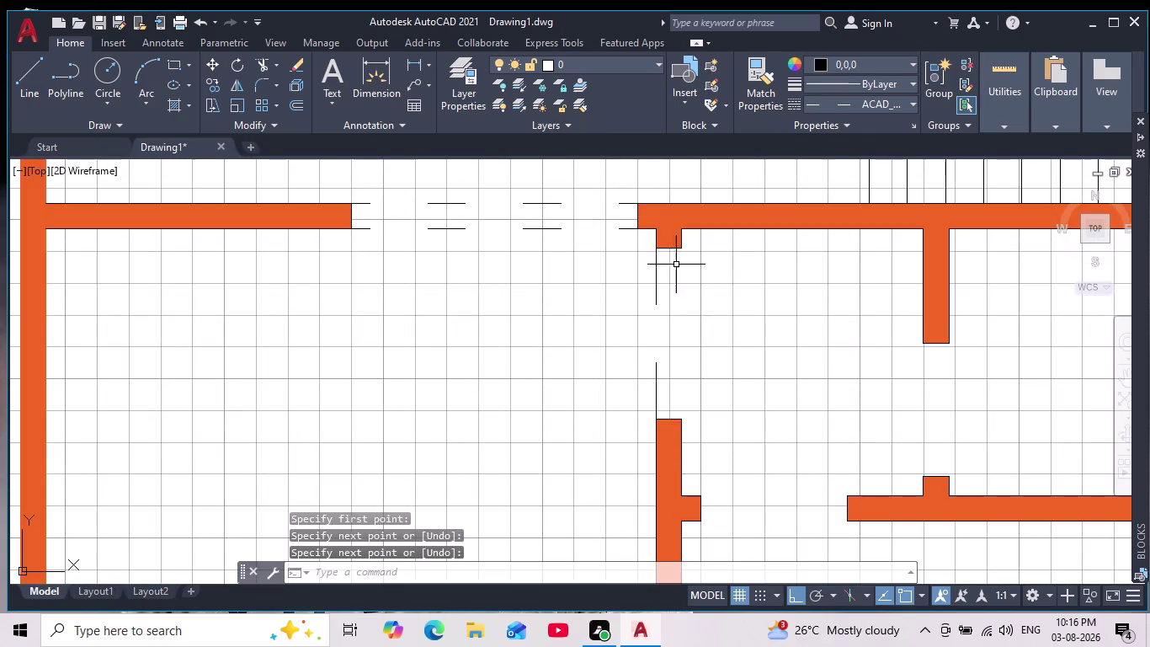
key(space)
click(682, 243)
click(682, 417)
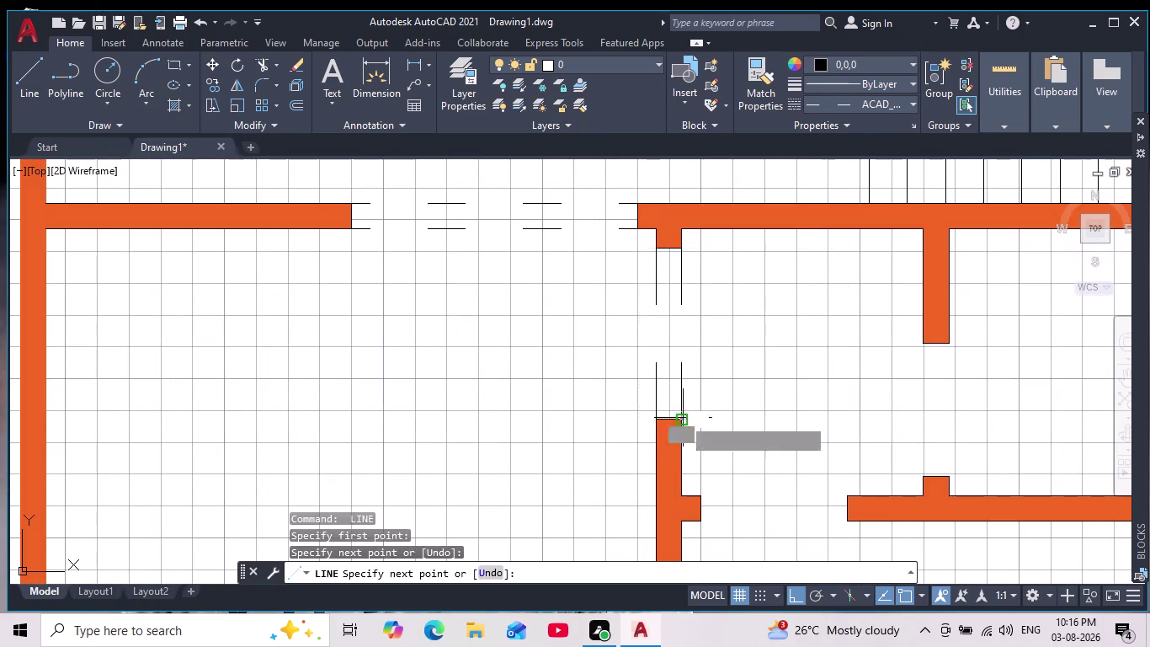
key(space)
Set the current linetype back to ByLayer.
scroll(down, 3)
middle_drag(753, 426, 729, 403)
scroll(down, 3)
middle_drag(736, 444, 696, 416)
scroll(up, 3)
scroll(up, 3)
scroll(up, 3)
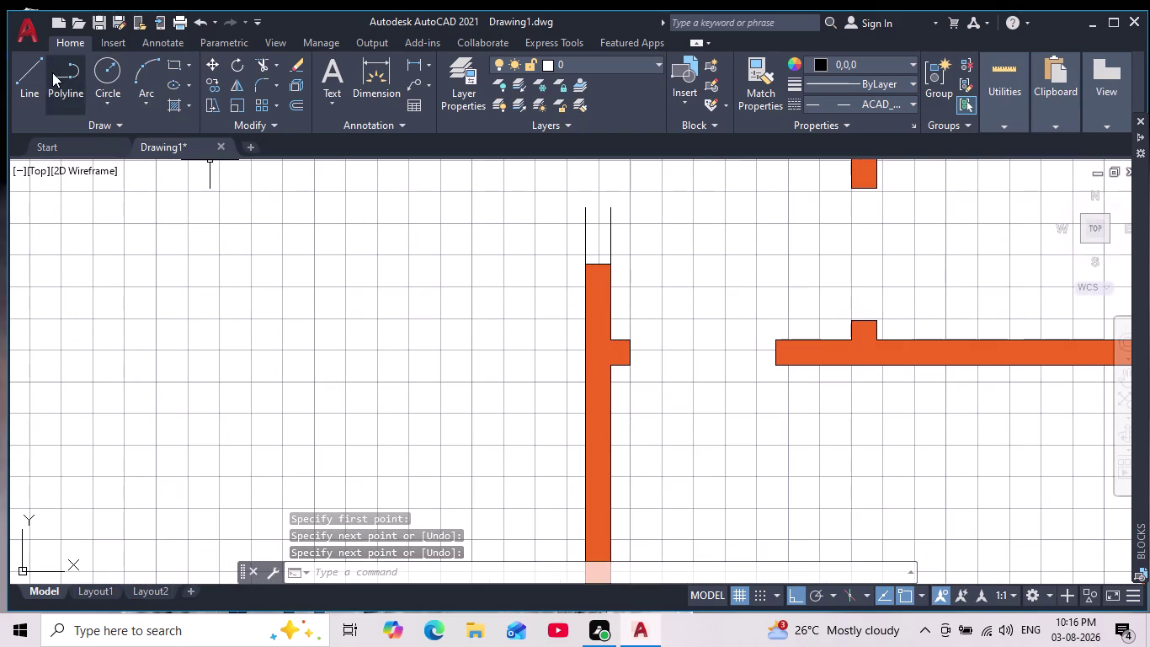
click(872, 96)
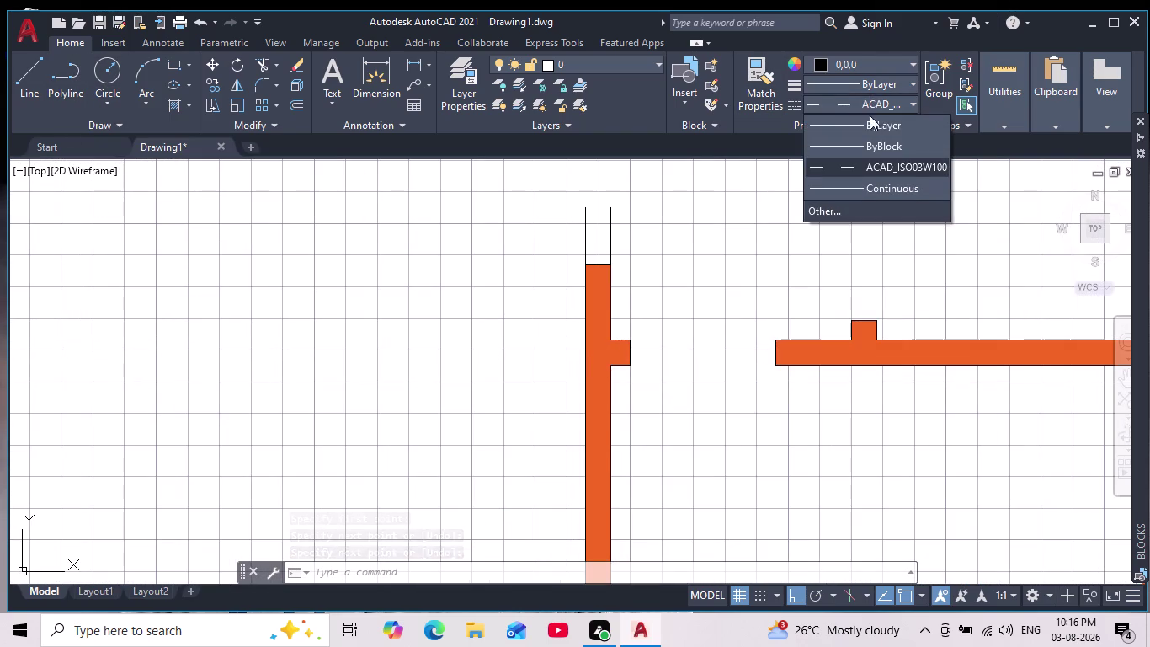
click(881, 126)
Draw a 2-unit line from the left wall stub of the lower doorway.
click(39, 69)
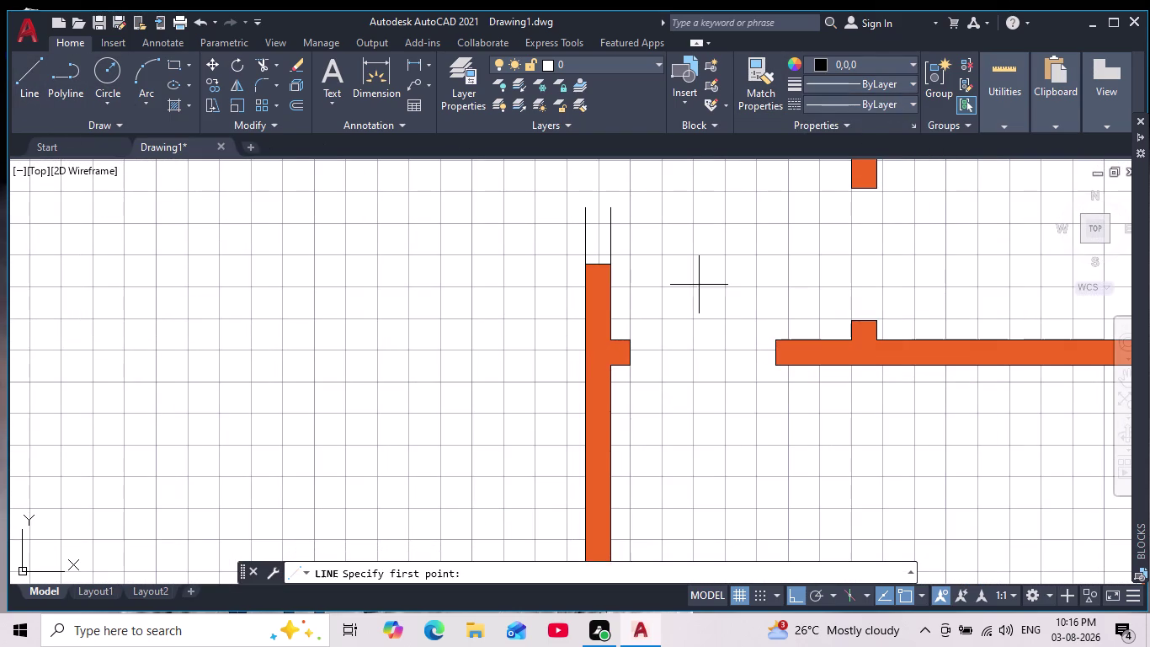
scroll(up, 3)
click(250, 284)
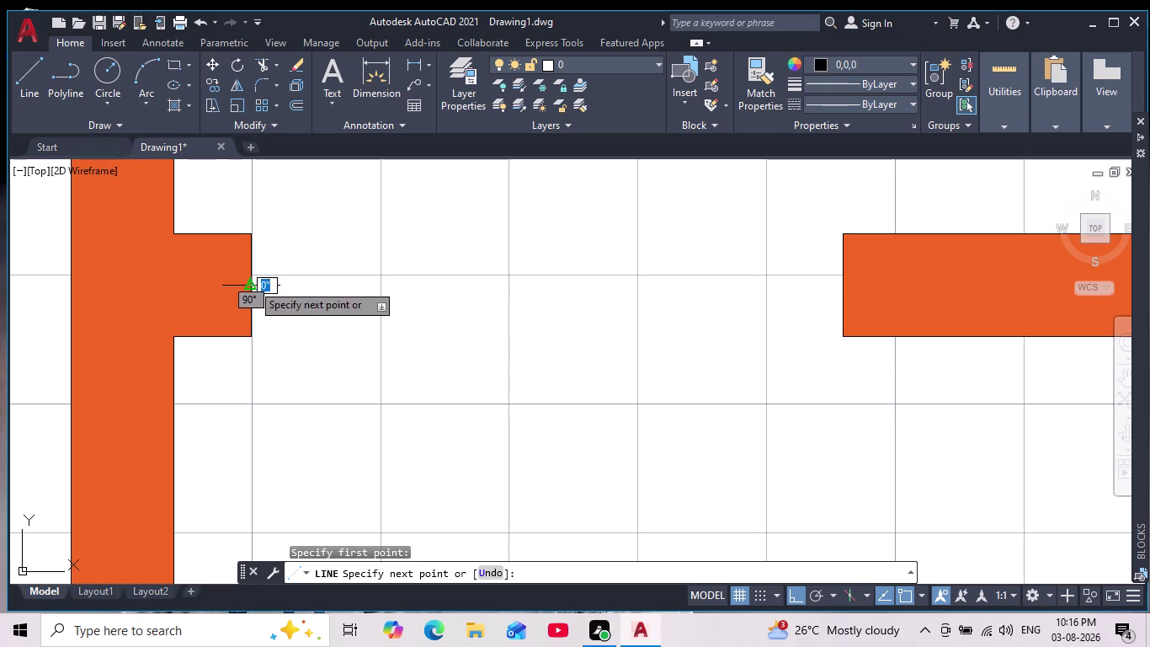
key(2)
key(Return)
key(space)
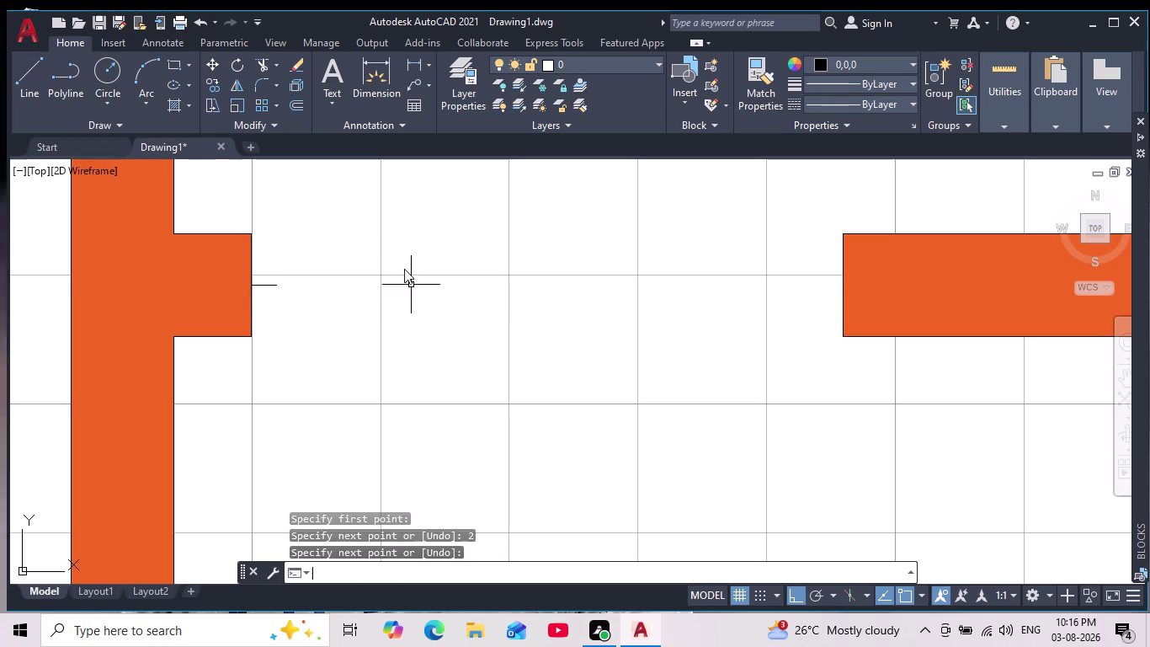
Draw a 2-unit stub at the right wall, then a door line to the left stub.
key(space)
click(844, 284)
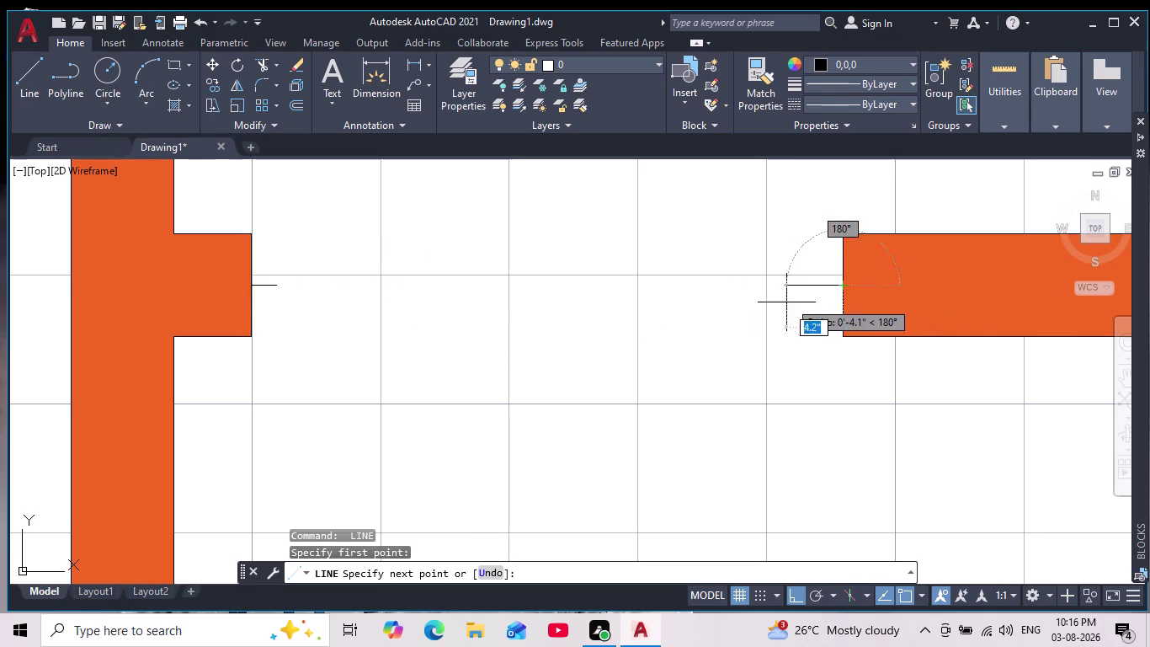
key(2)
key(Return)
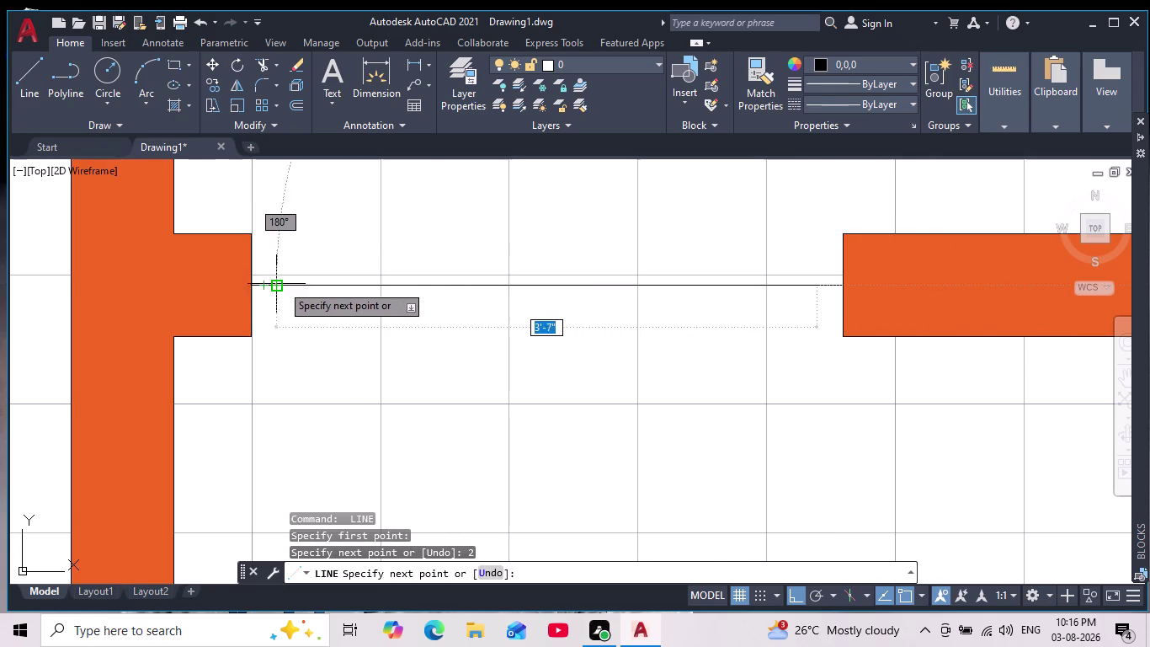
scroll(up, 3)
scroll(down, 3)
middle_drag(379, 272, 453, 259)
scroll(up, 3)
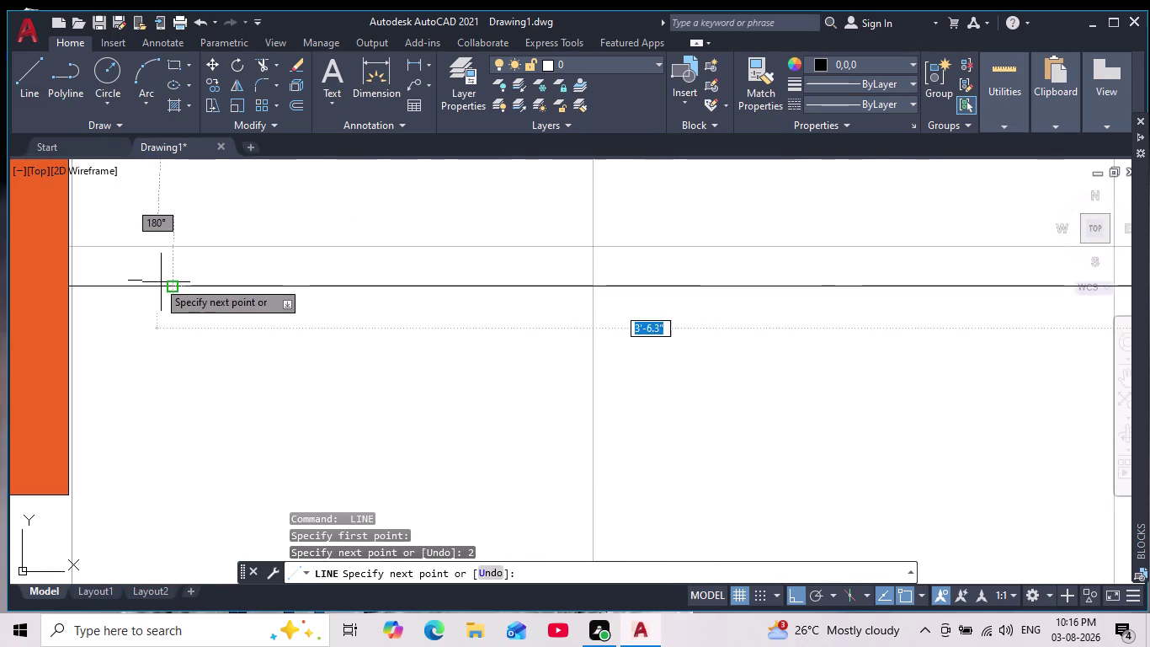
click(169, 281)
key(Escape)
Rotate the new door line about its left end to stand vertical as the door leaf.
scroll(down, 3)
click(463, 291)
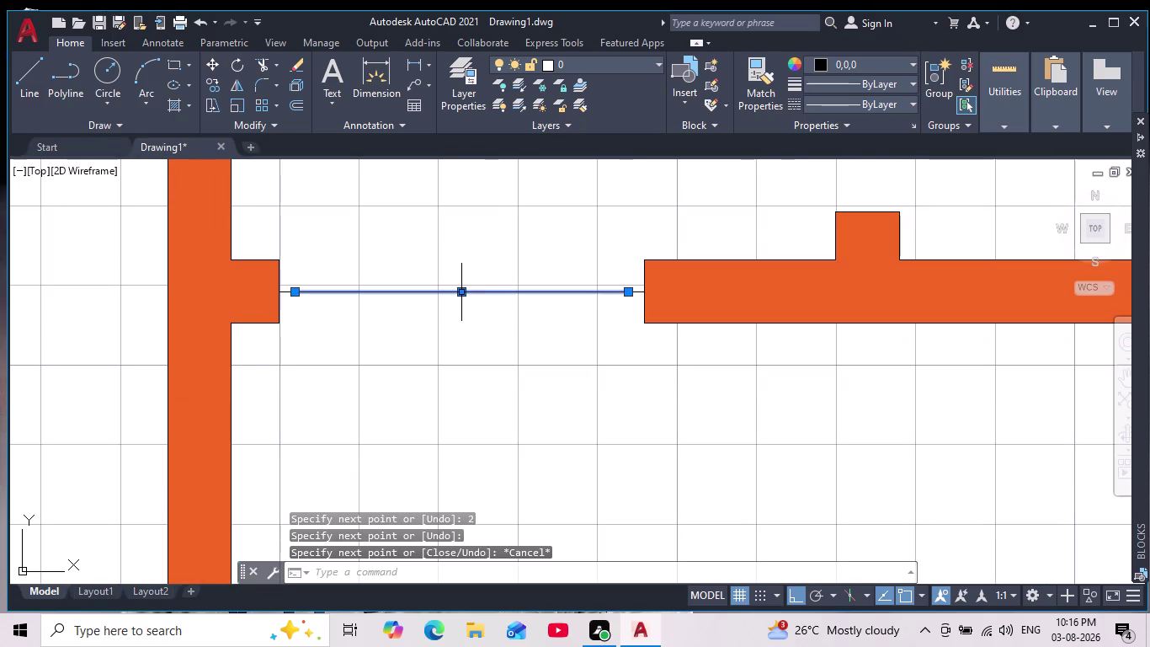
scroll(down, 3)
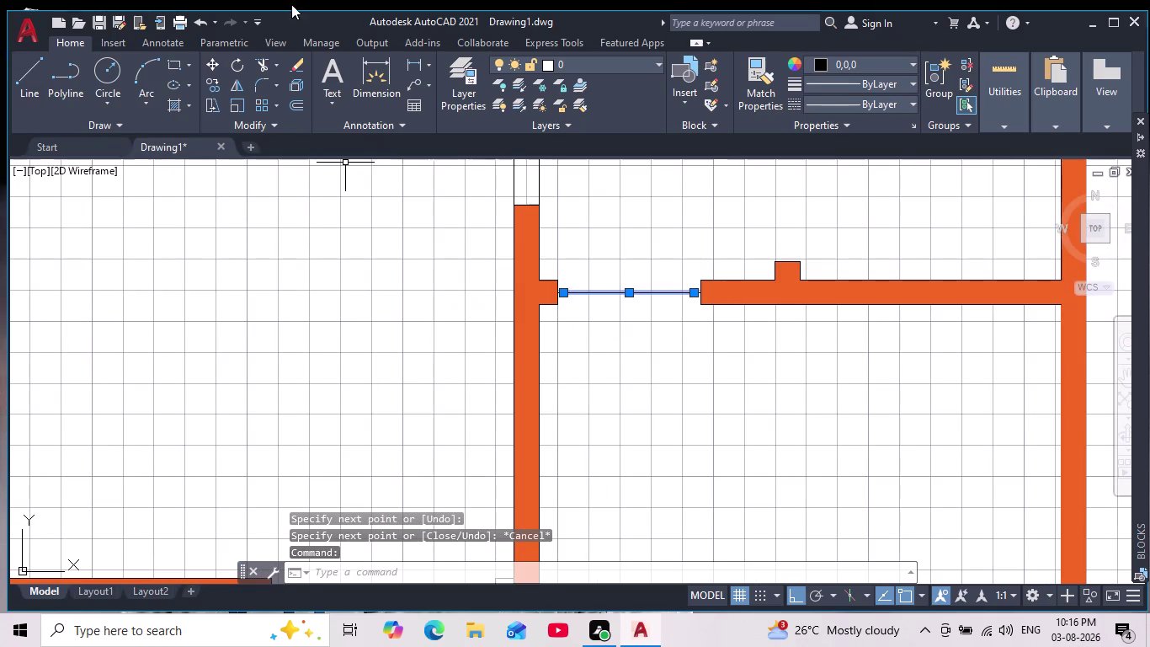
click(235, 72)
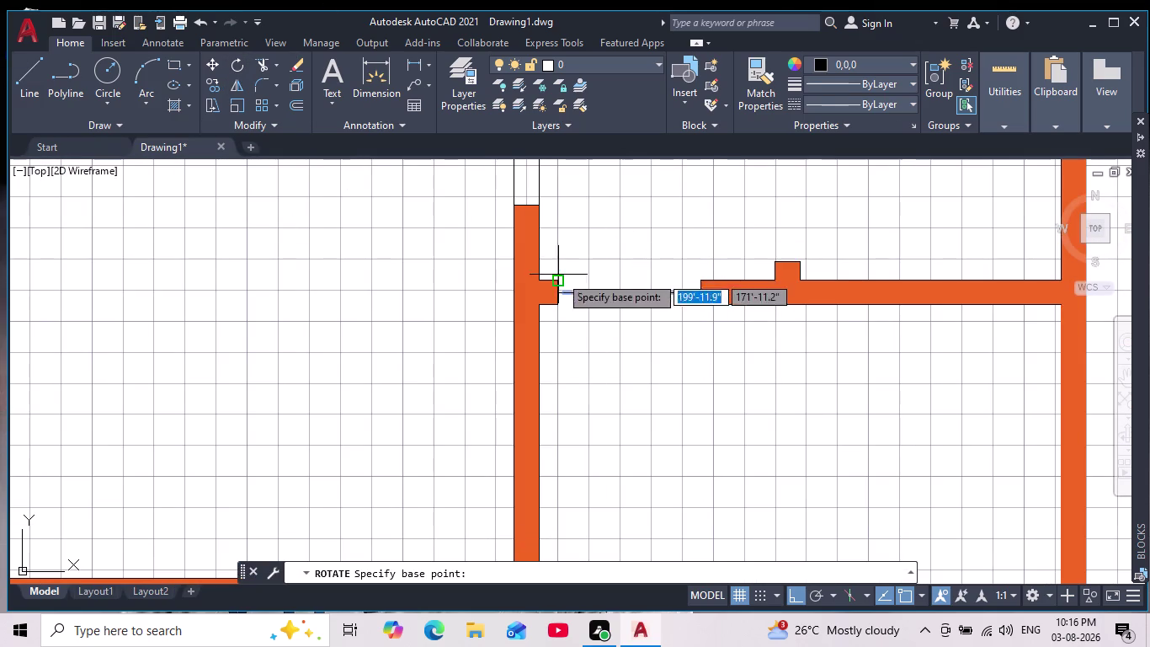
scroll(up, 3)
click(517, 291)
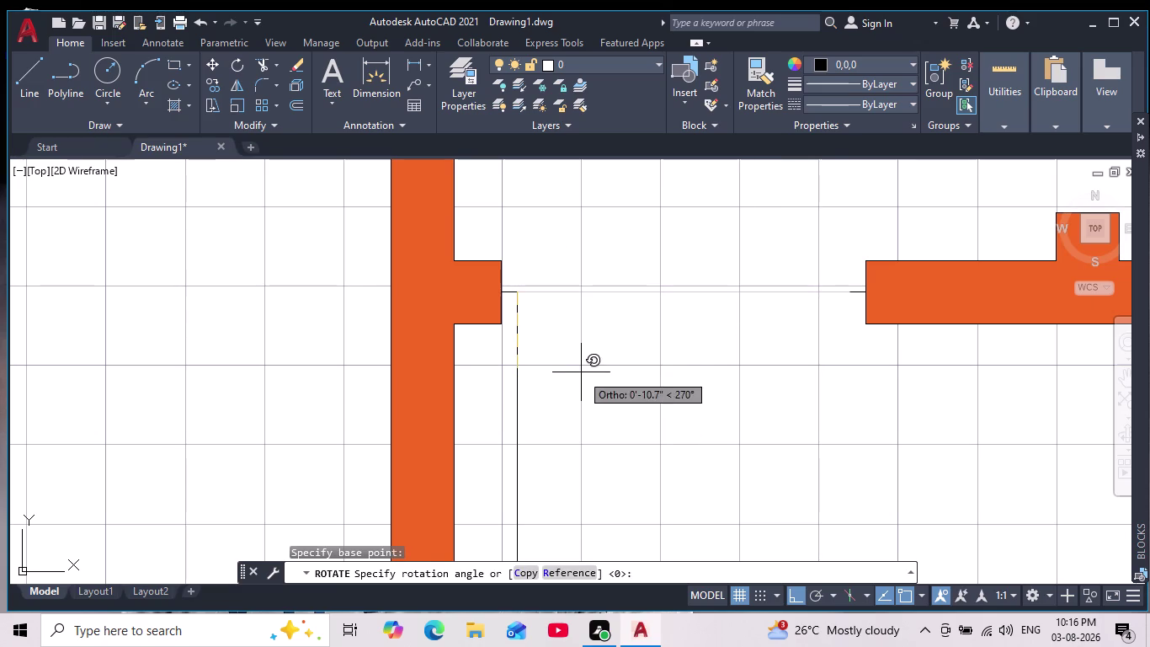
click(575, 352)
scroll(down, 3)
middle_drag(664, 435, 664, 417)
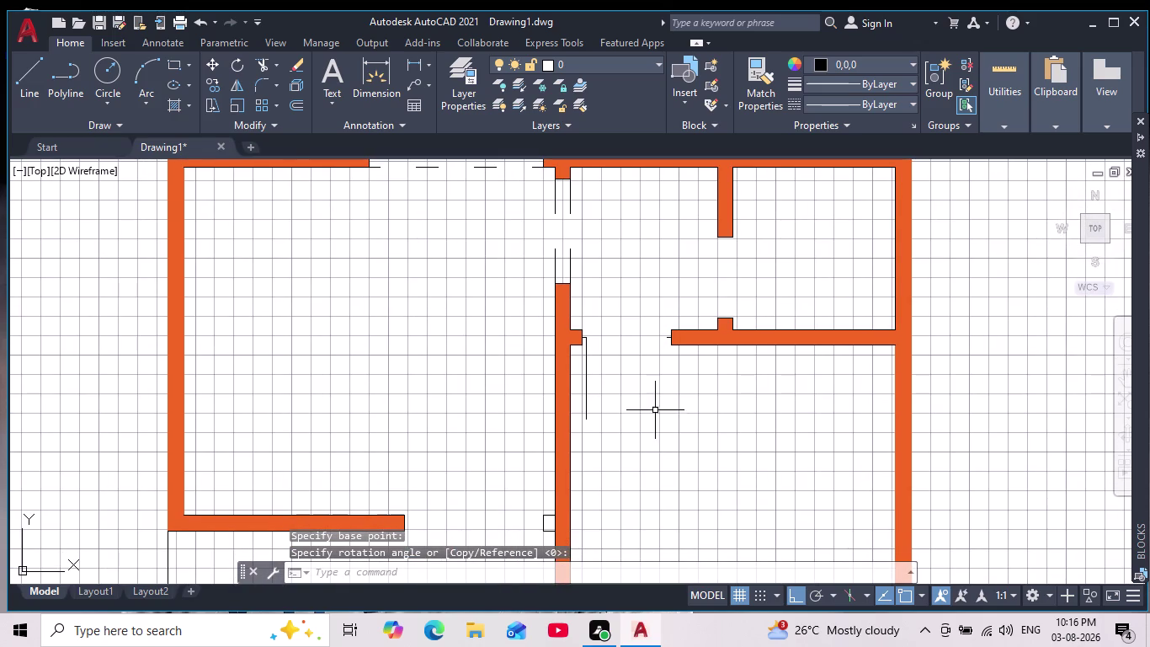
Draw the door swing arc from the door leaf's tip to the right wall stub.
click(147, 101)
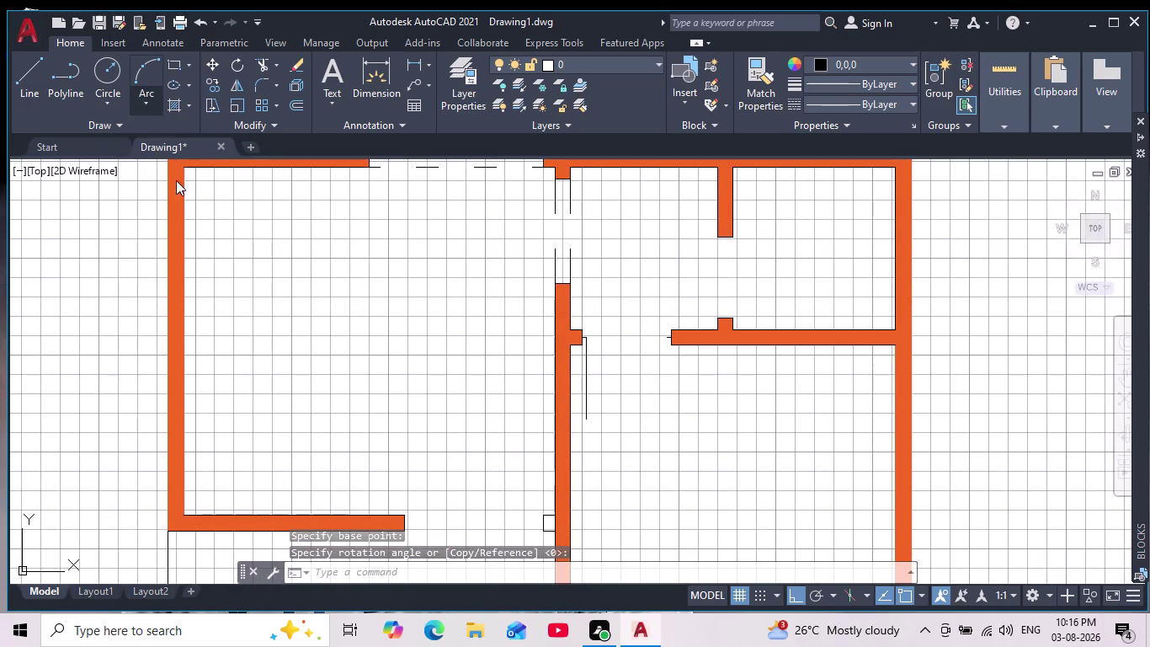
click(189, 300)
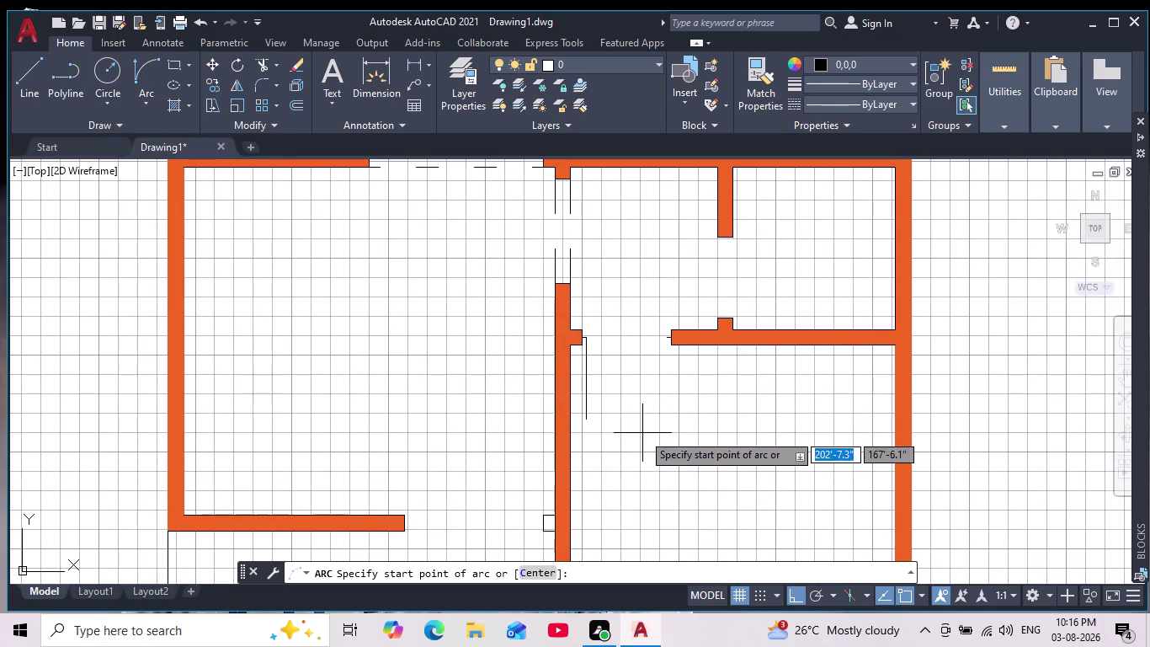
click(587, 415)
scroll(up, 3)
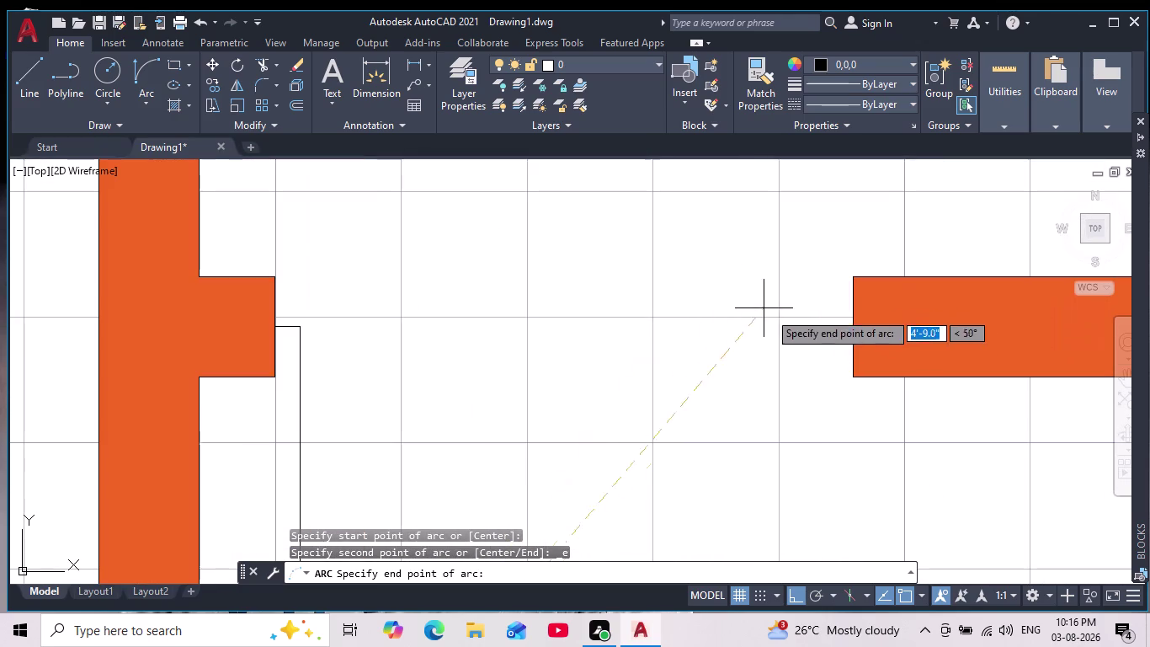
click(827, 325)
middle_drag(950, 480, 858, 345)
scroll(down, 3)
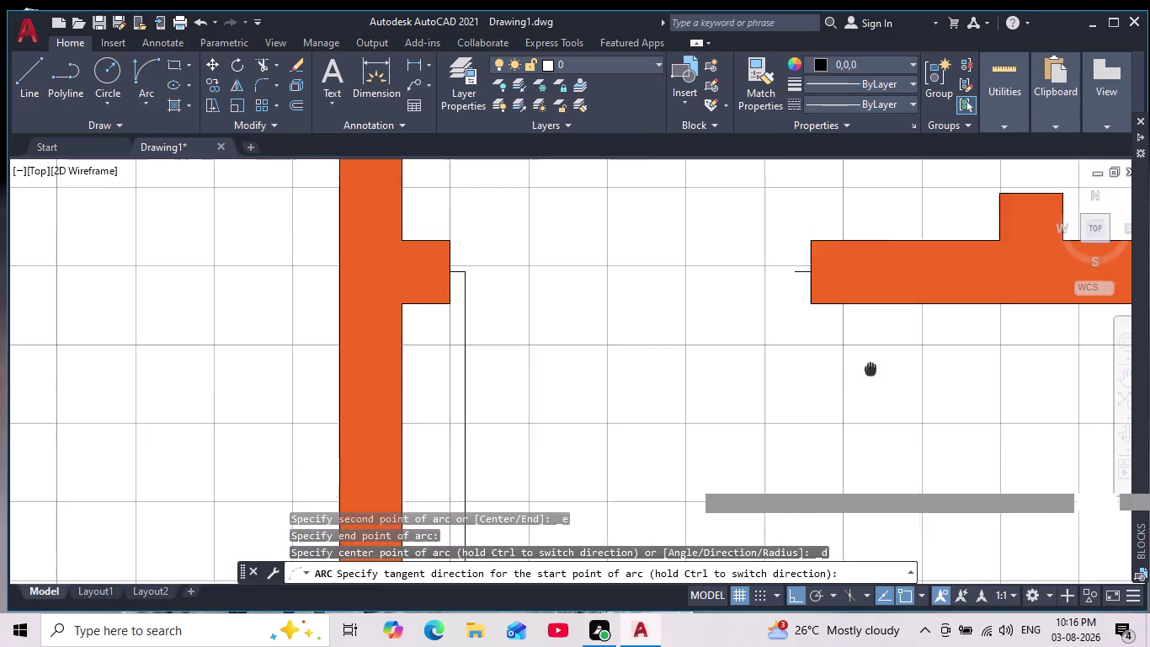
middle_drag(858, 345, 817, 278)
scroll(down, 3)
click(809, 356)
scroll(down, 3)
middle_drag(824, 388, 736, 394)
scroll(down, 3)
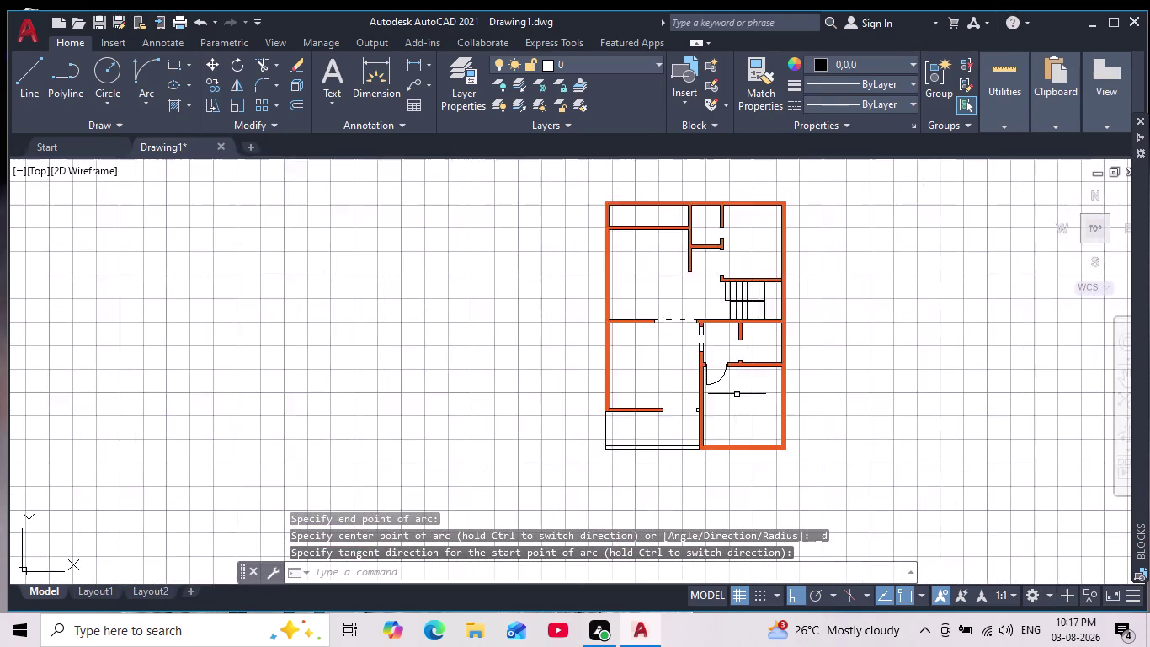
scroll(down, 3)
scroll(up, 3)
scroll(up, 3)
scroll(up, 3)
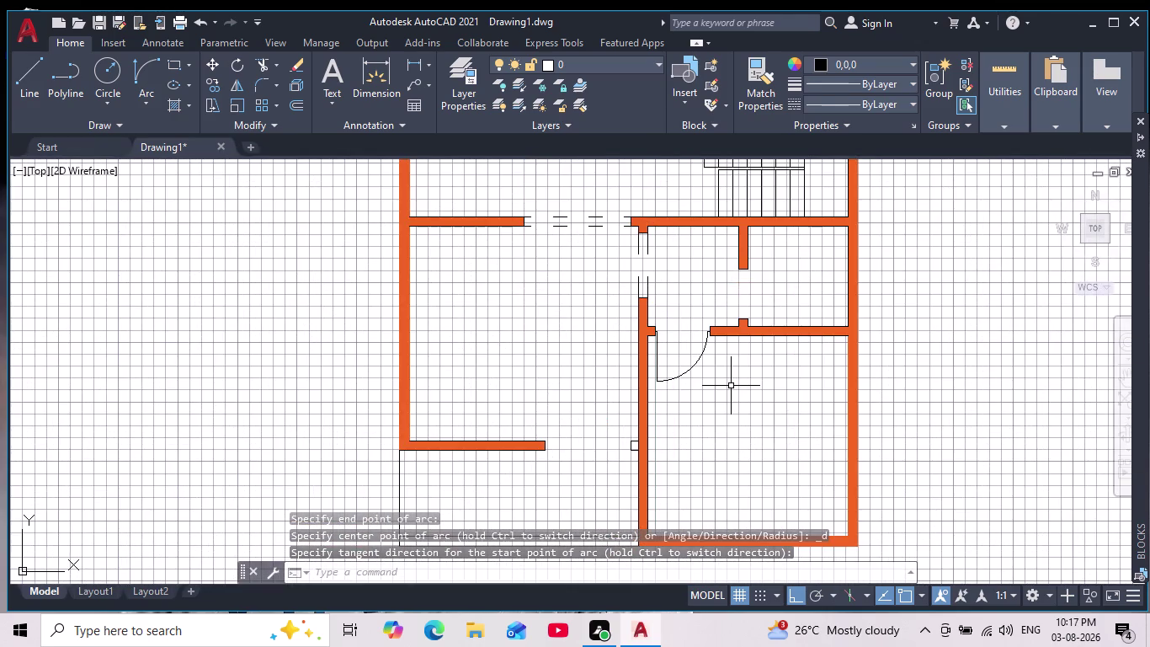
scroll(down, 3)
middle_drag(736, 390, 723, 431)
scroll(down, 3)
scroll(up, 3)
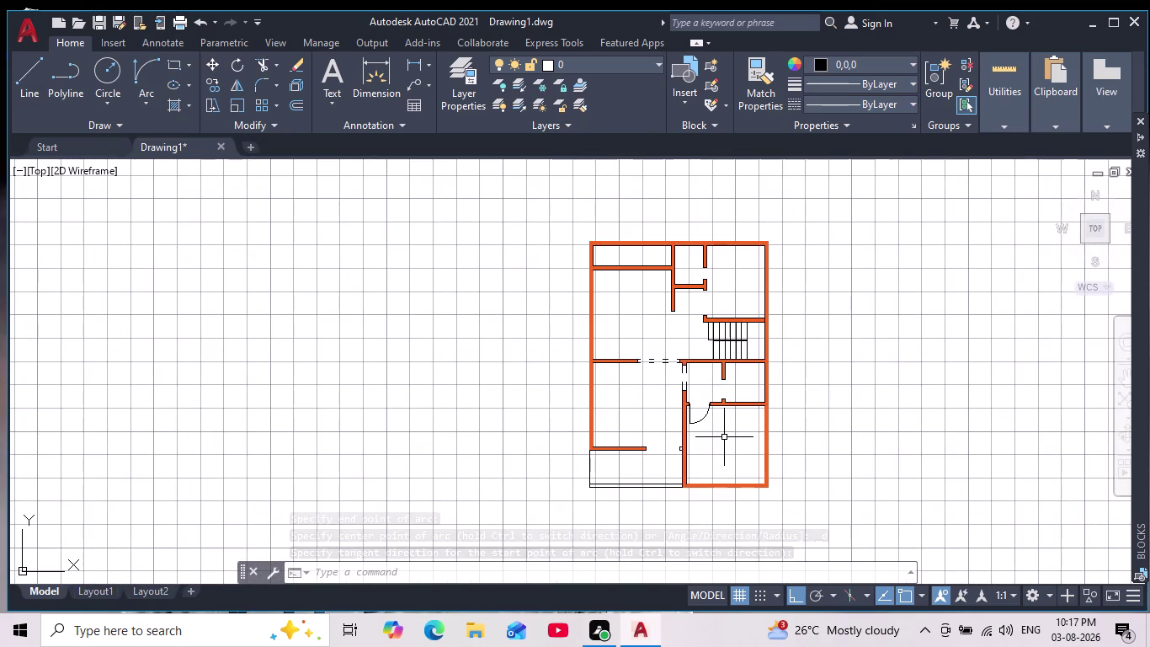
Cancel the unfinished arc and pan across the lower rooms to the central door swing.
key(Escape)
key(Escape)
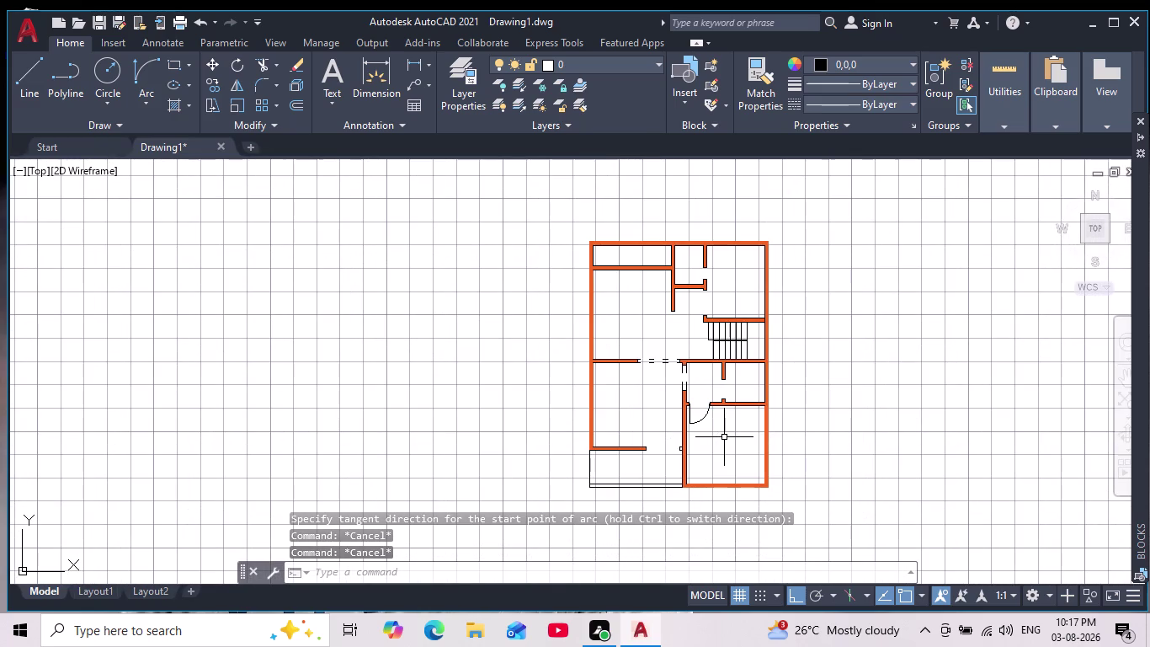
scroll(down, 3)
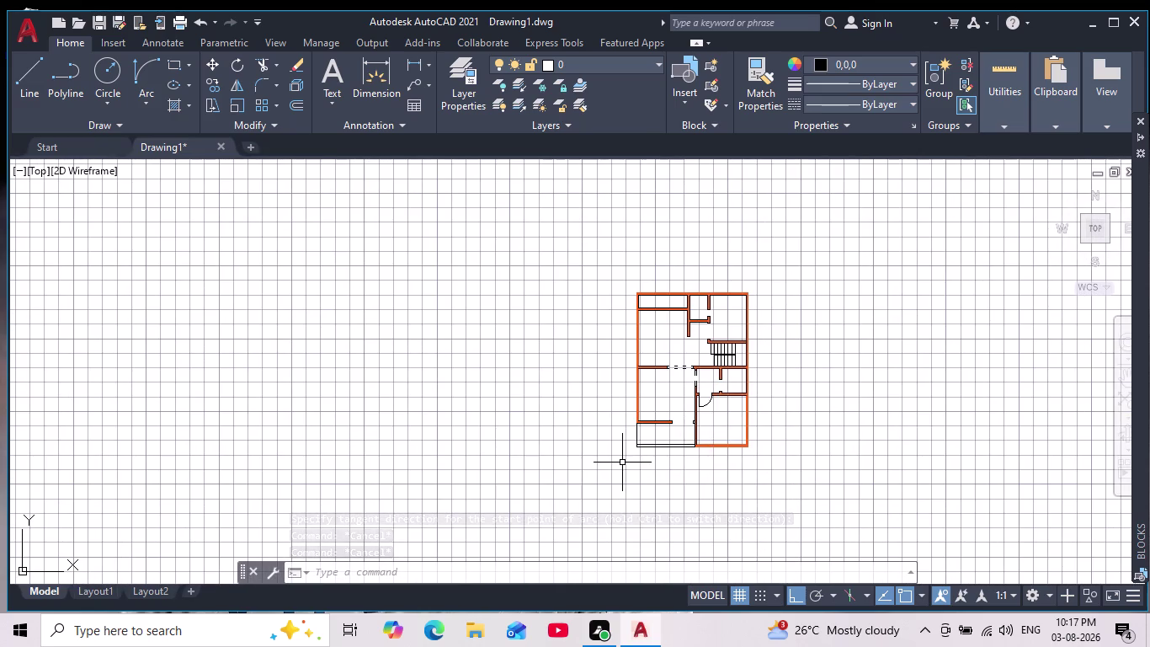
scroll(up, 3)
scroll(up, 3)
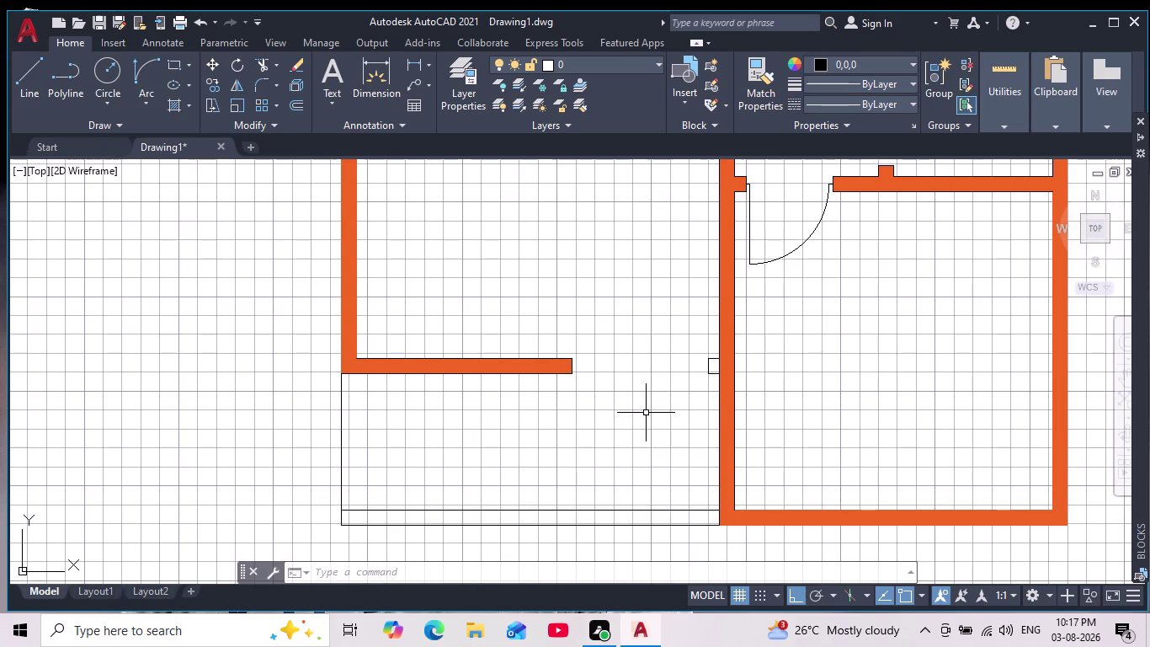
scroll(up, 3)
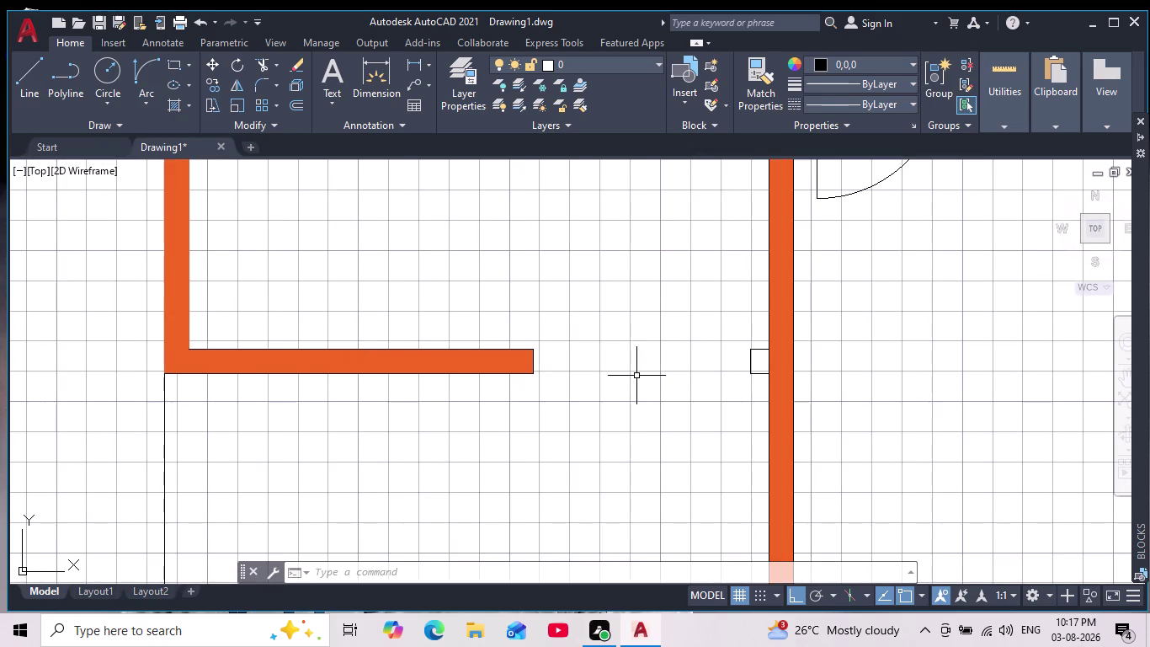
middle_drag(636, 375, 619, 390)
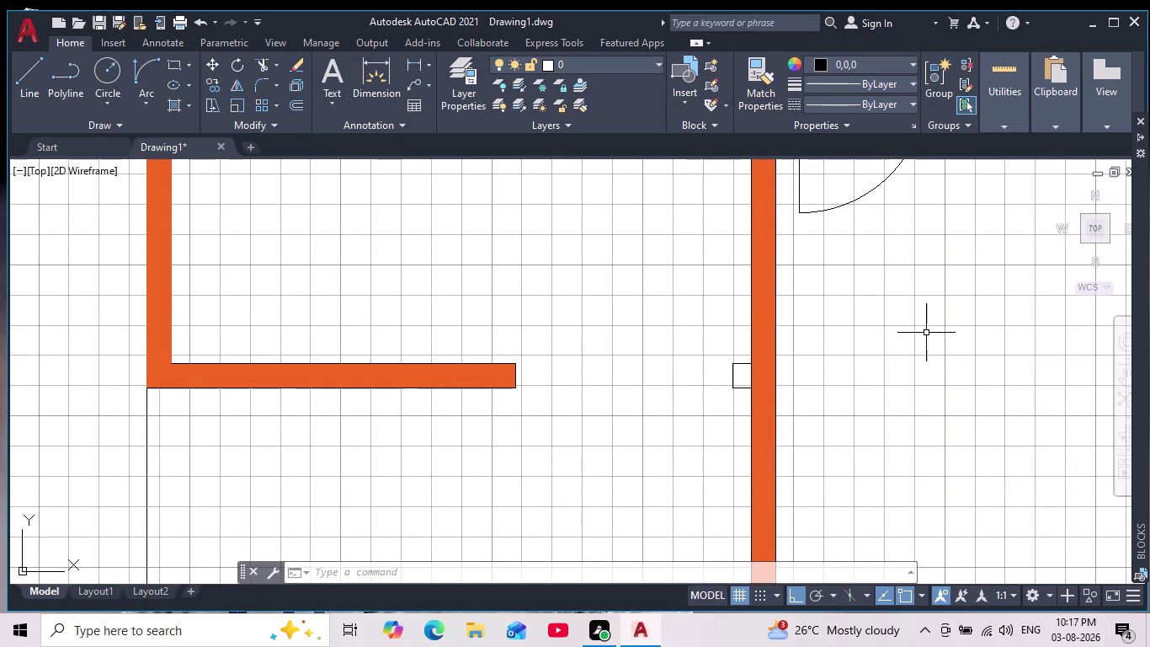
scroll(down, 3)
middle_drag(915, 395, 821, 389)
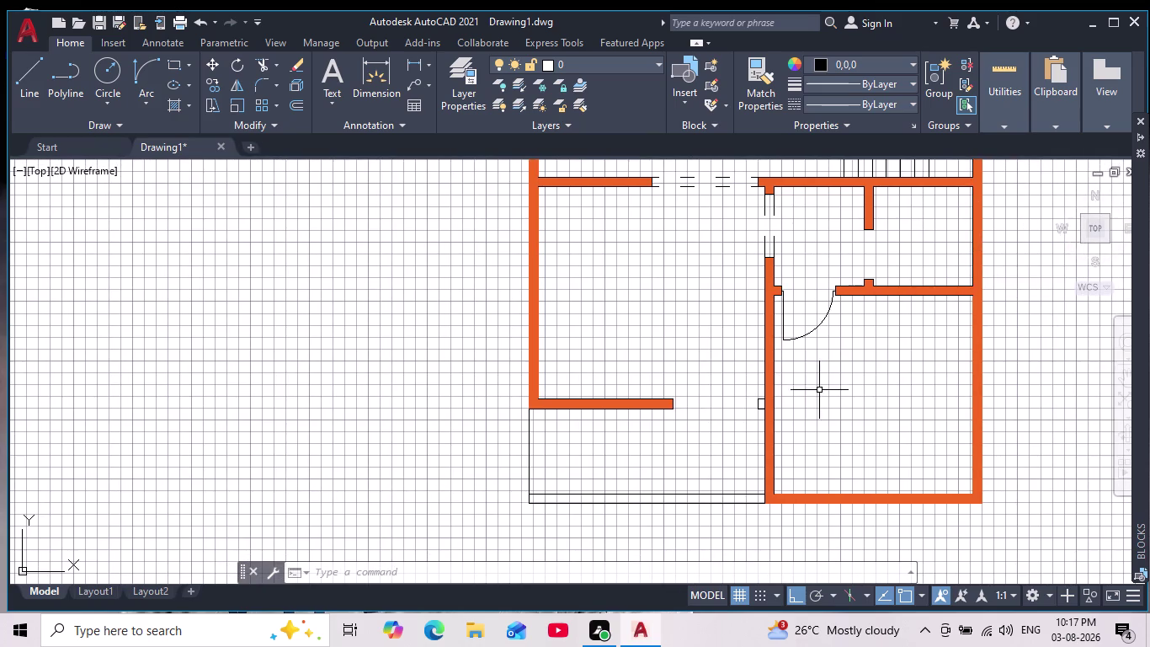
scroll(down, 3)
middle_drag(821, 324, 714, 354)
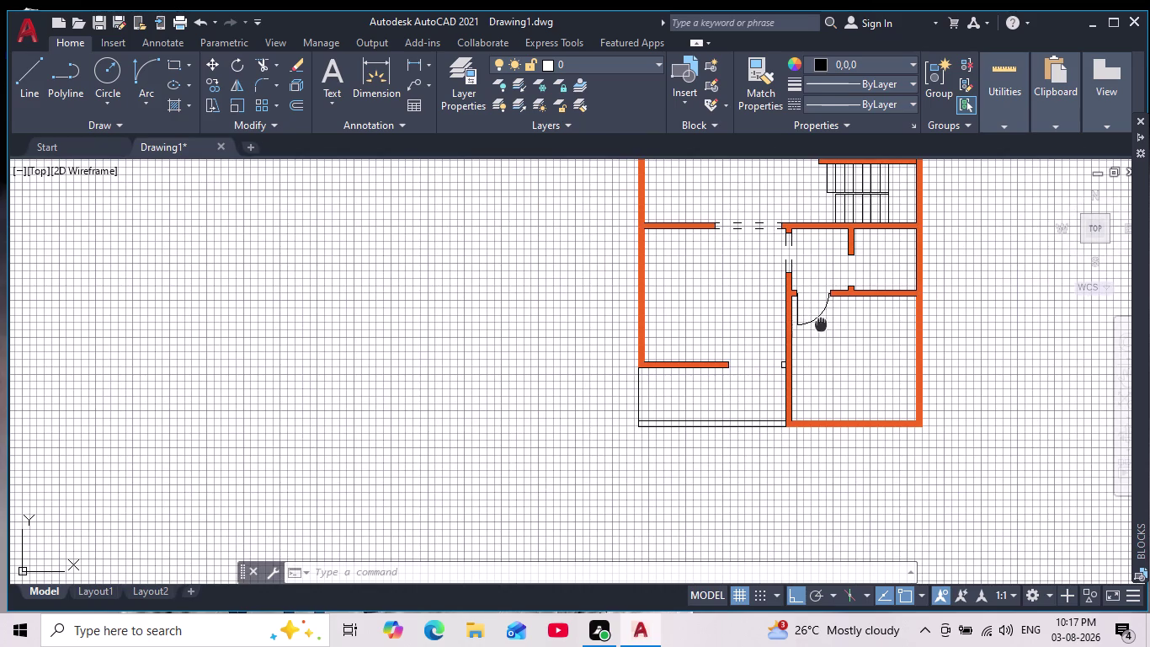
middle_drag(714, 355, 661, 364)
Zoom back out until the whole floor plan is in view.
scroll(down, 3)
scroll(up, 3)
scroll(up, 3)
scroll(down, 3)
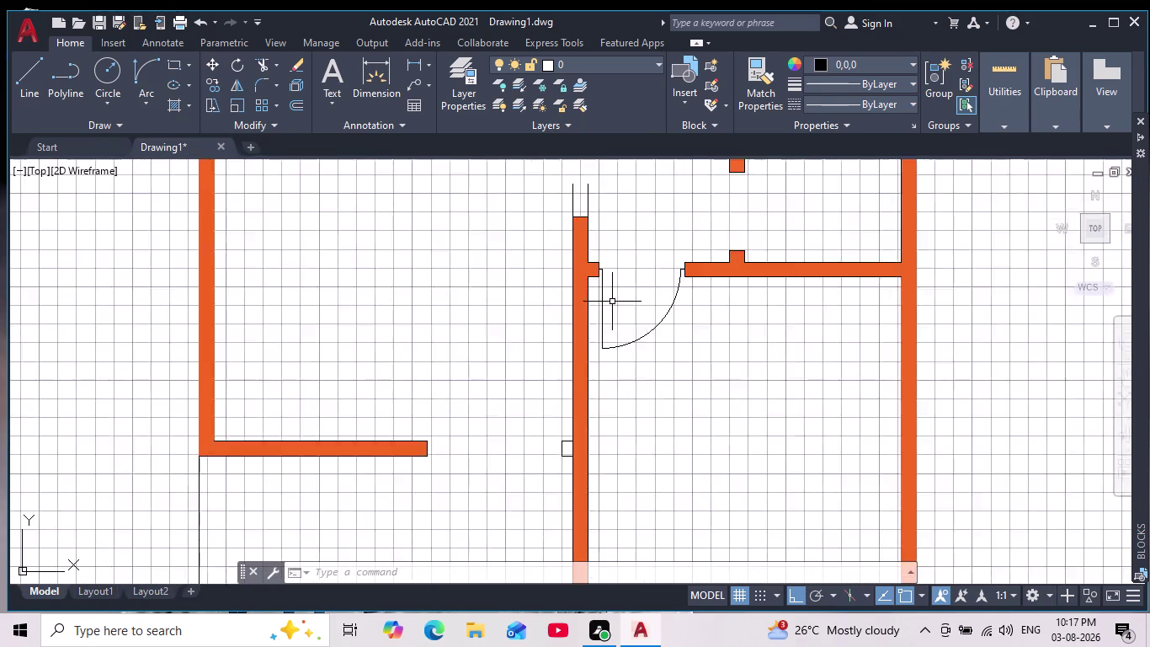
scroll(down, 3)
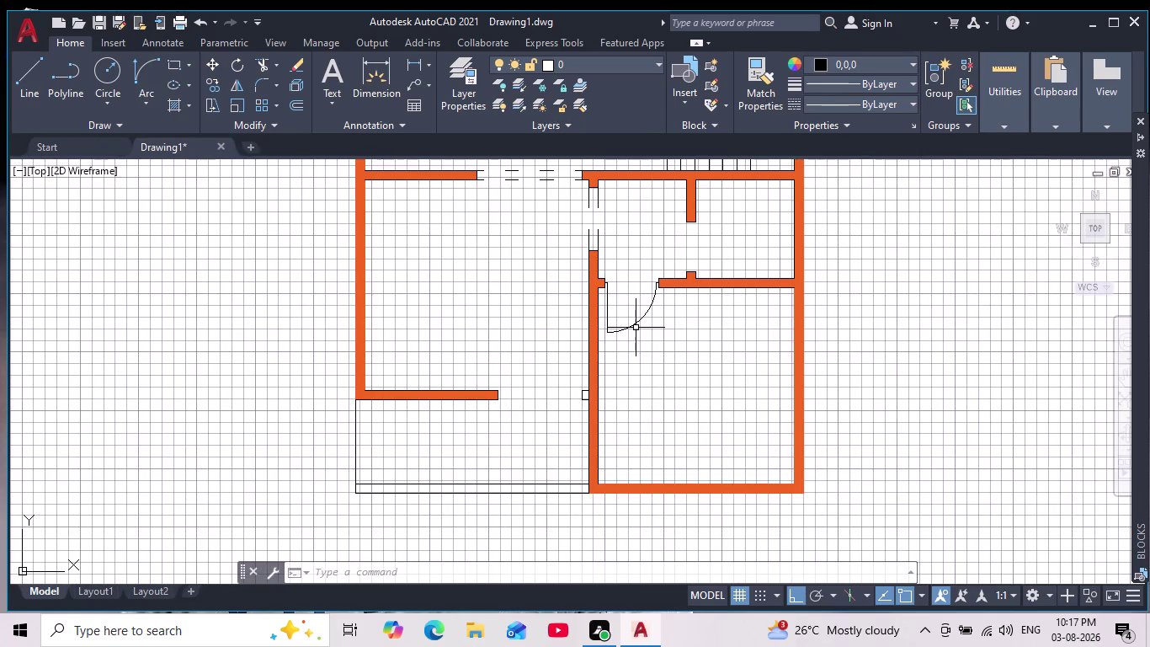
scroll(down, 3)
middle_drag(629, 311, 625, 348)
scroll(down, 3)
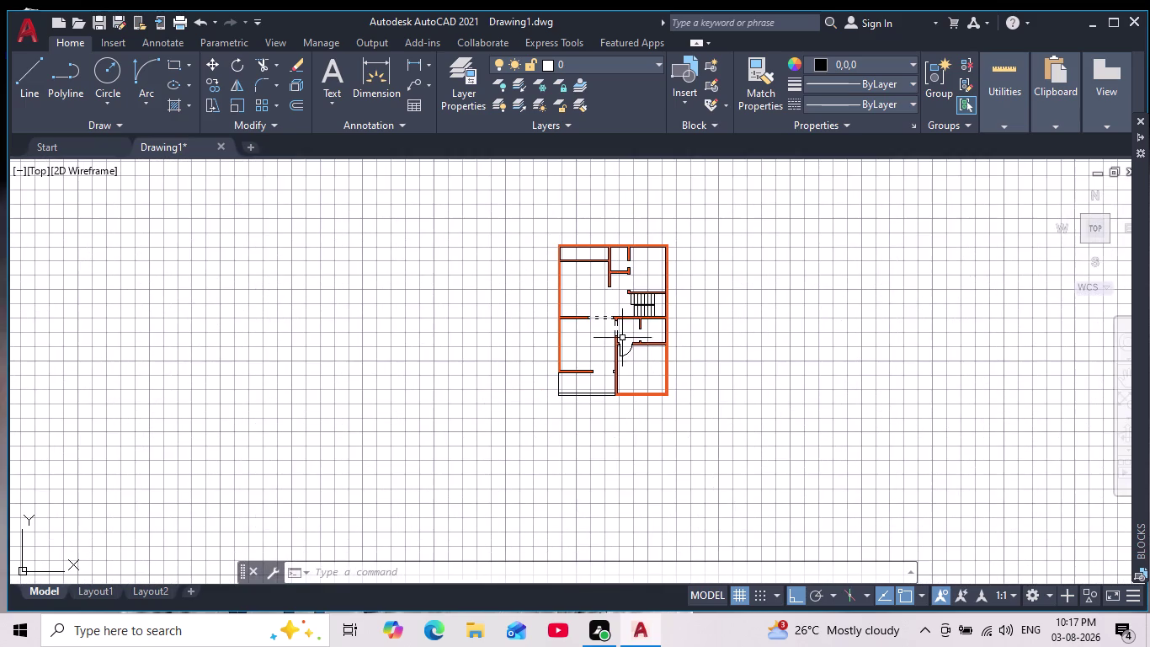
scroll(up, 3)
scroll(up, 3)
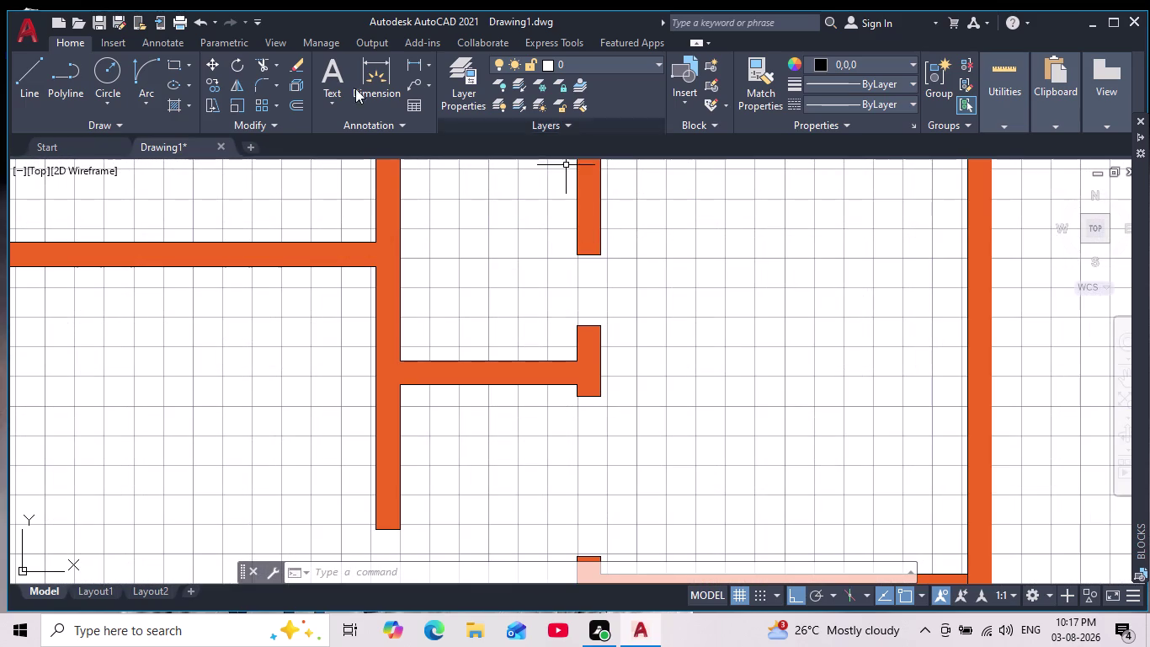
Draw a 1-unit line from the wall end at the upper doorway.
click(39, 72)
scroll(up, 3)
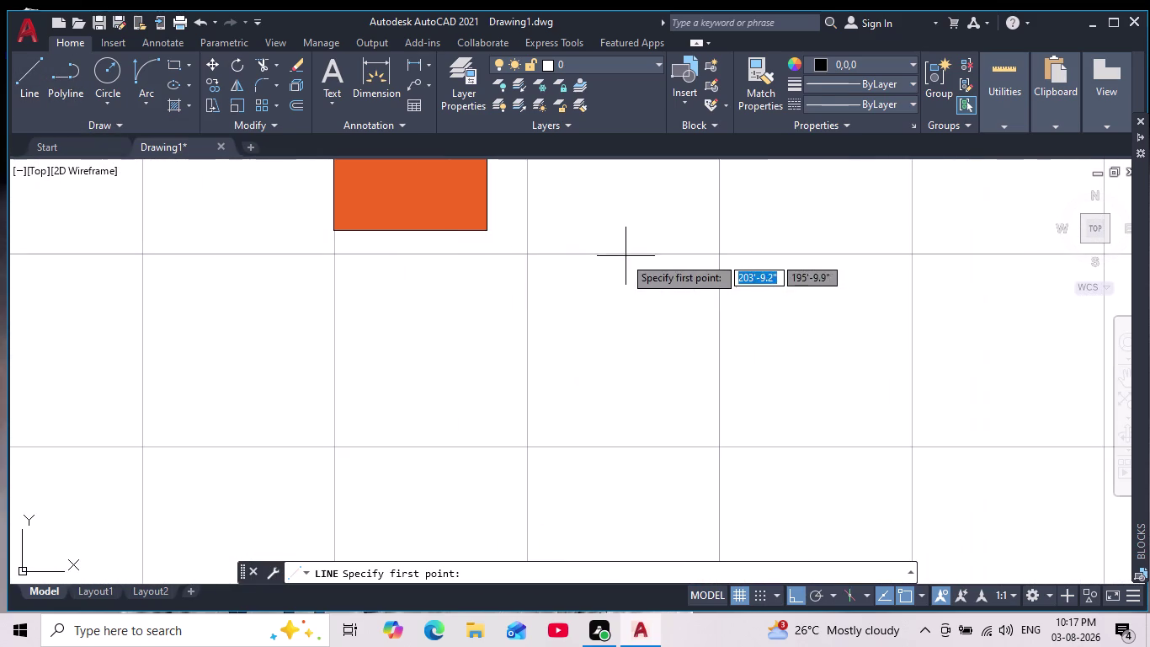
click(410, 230)
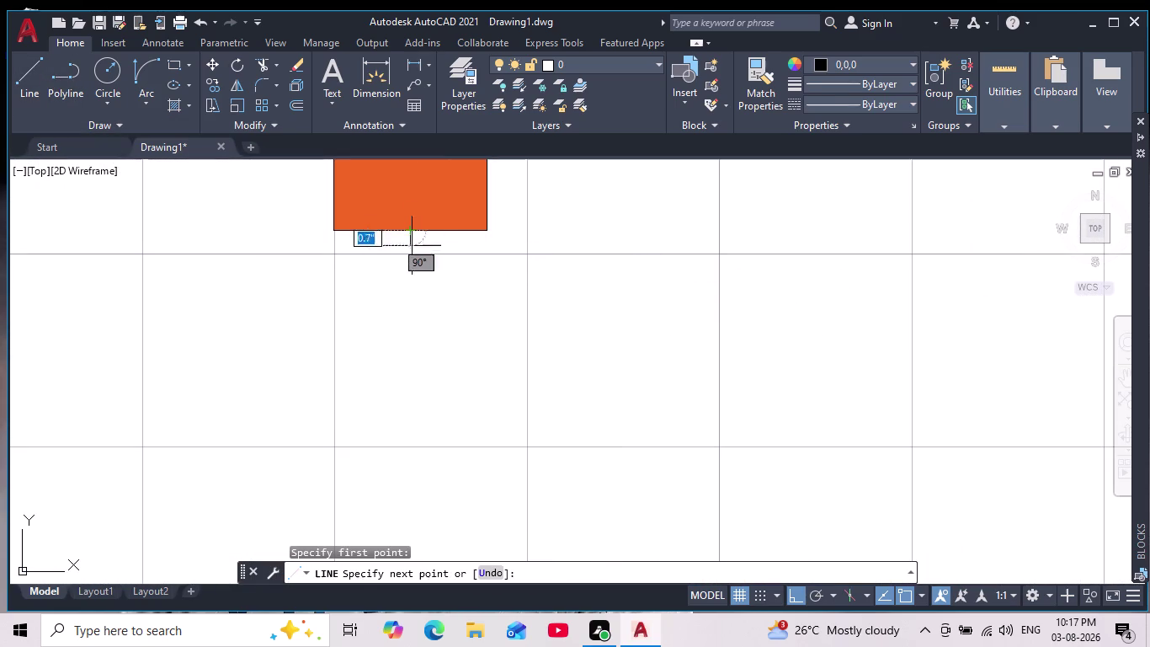
key(1)
key(Return)
key(space)
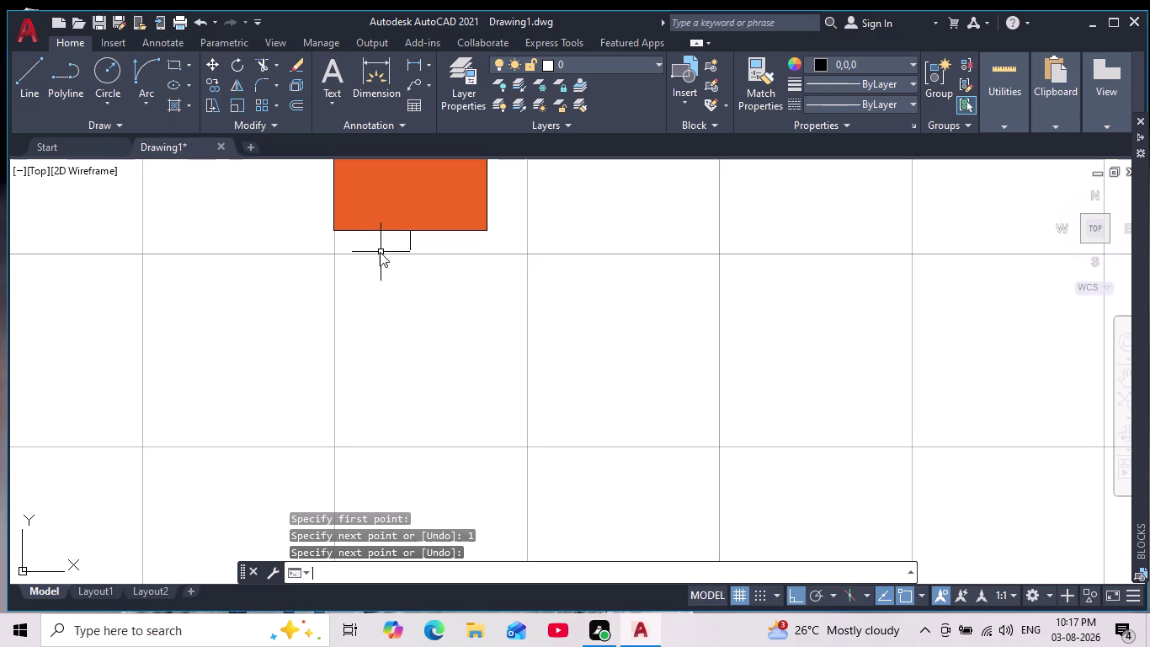
Add a 1-unit line at the opposite wall edge and a long line extending downward.
scroll(down, 3)
middle_drag(471, 448, 471, 407)
scroll(up, 3)
key(space)
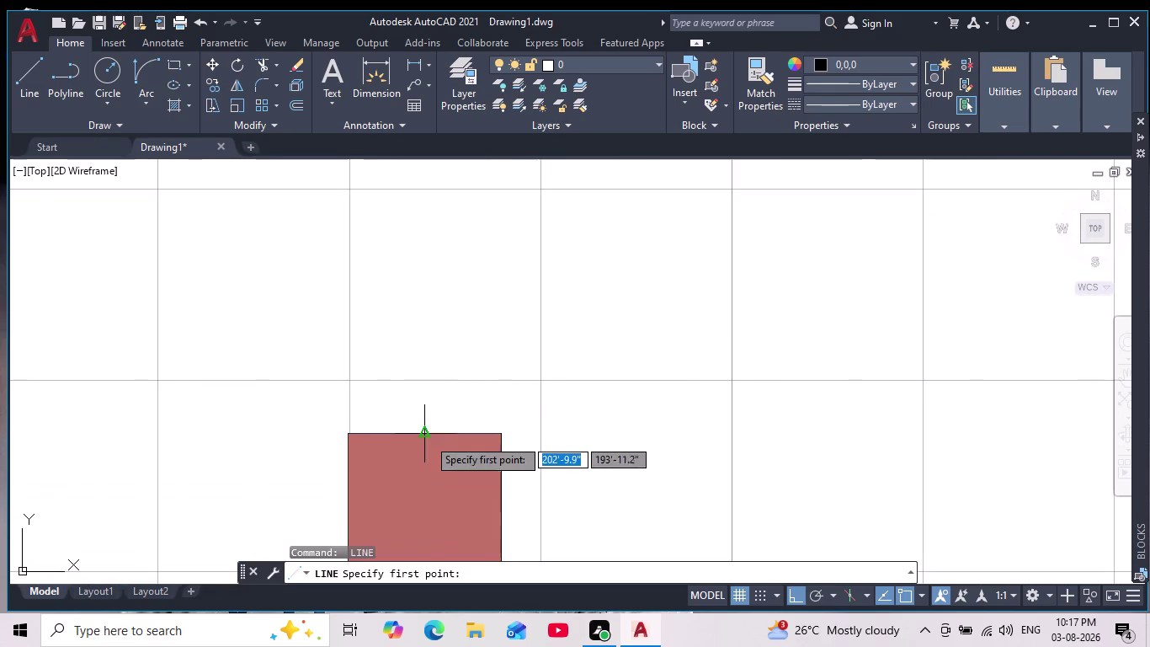
click(422, 429)
key(1)
key(Return)
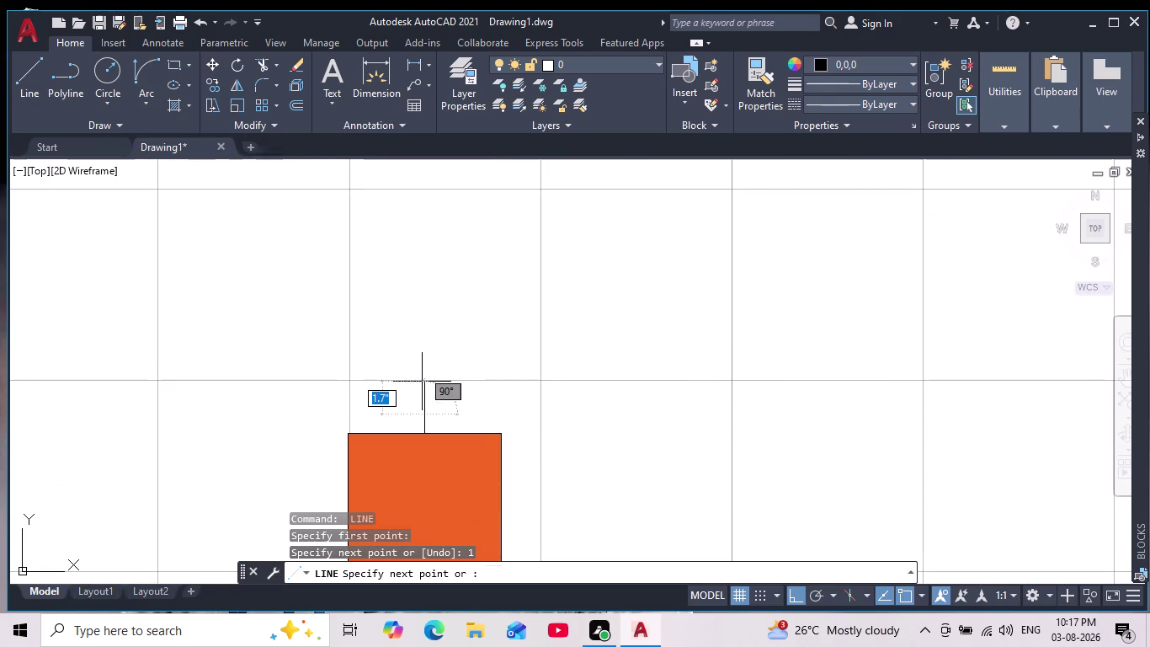
scroll(down, 3)
middle_drag(430, 218, 428, 382)
scroll(up, 3)
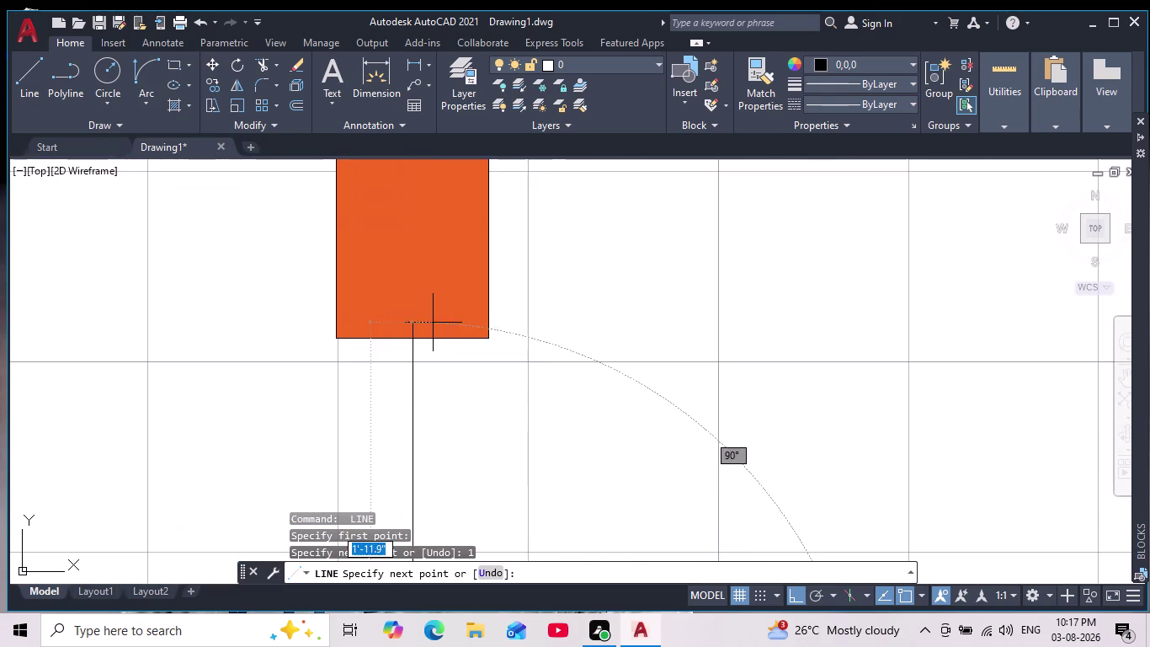
click(411, 362)
key(Escape)
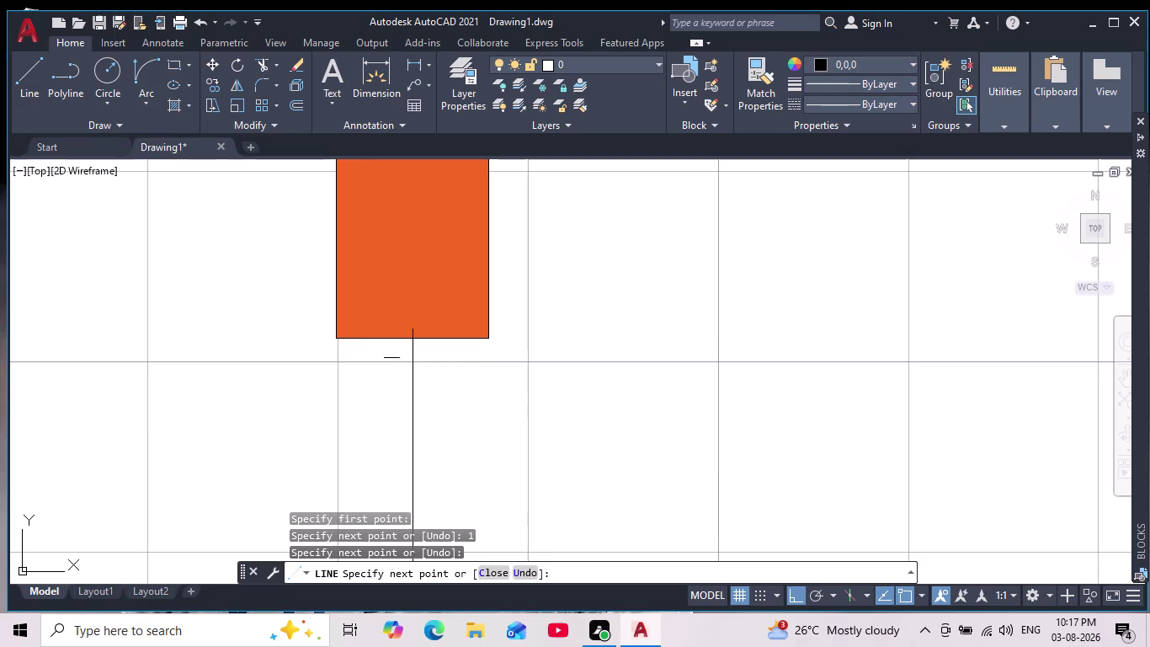
Rotate the long vertical line to lie flat across the doorway as the door leaf.
scroll(down, 3)
click(411, 418)
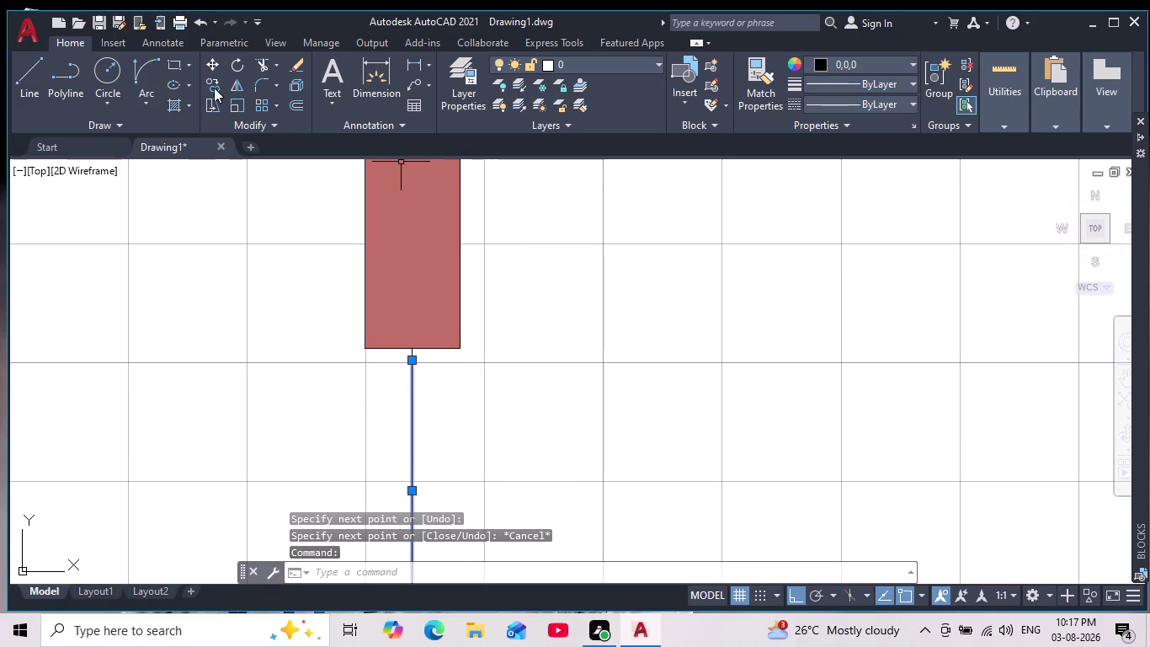
click(236, 67)
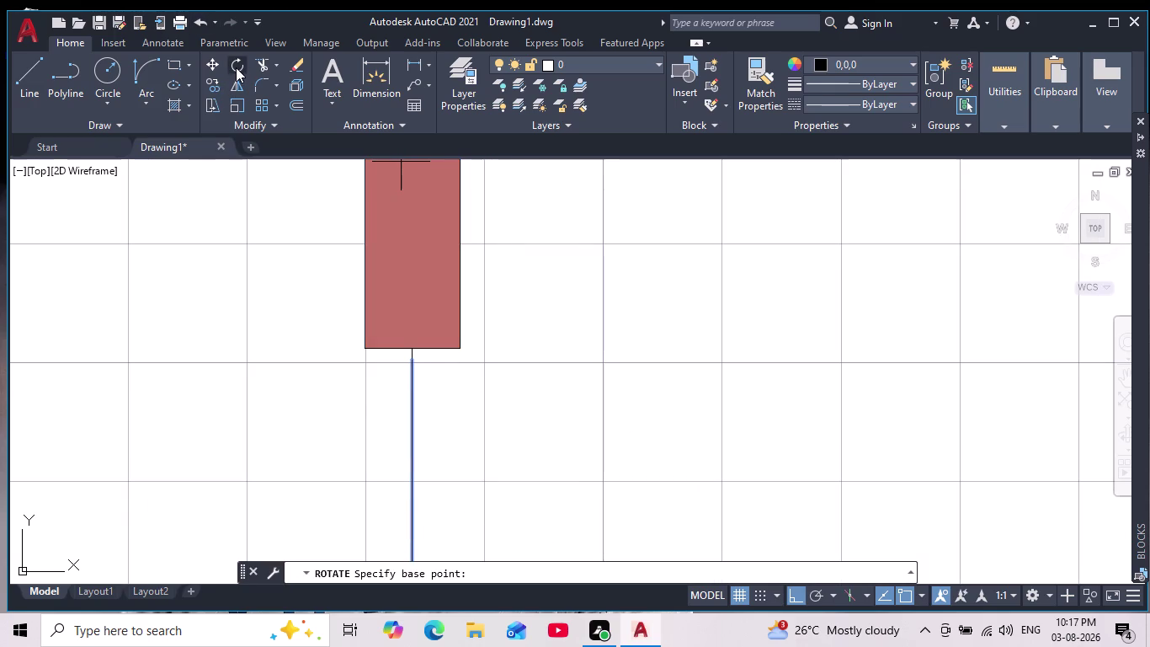
scroll(down, 3)
middle_drag(394, 317, 395, 163)
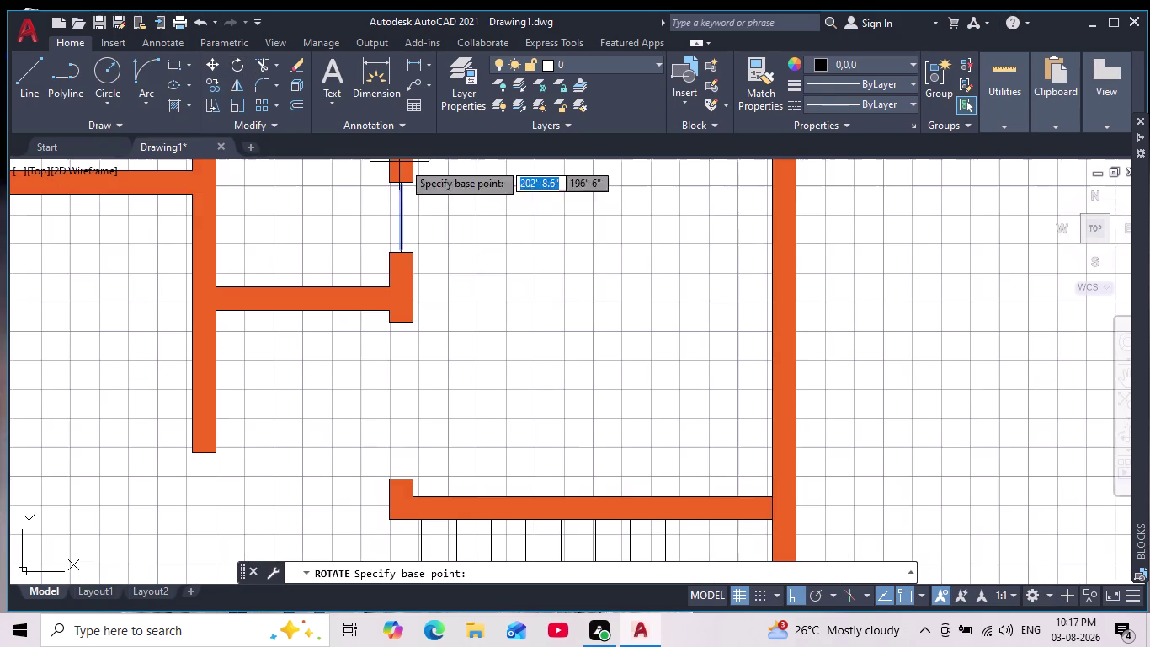
scroll(up, 3)
click(382, 334)
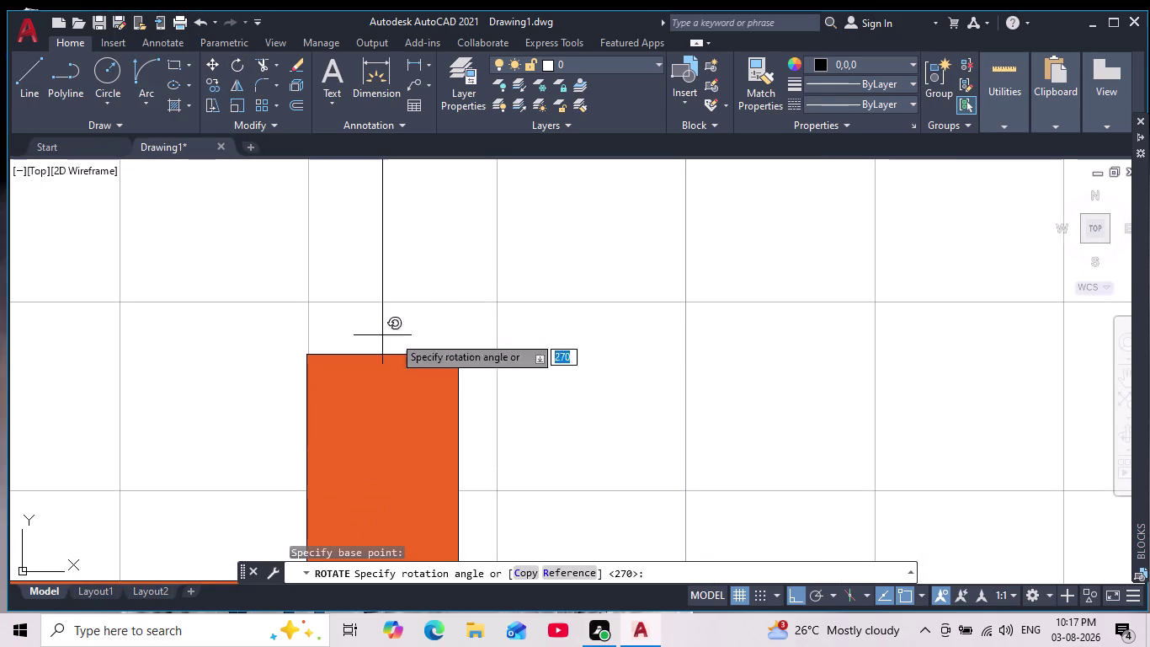
scroll(down, 3)
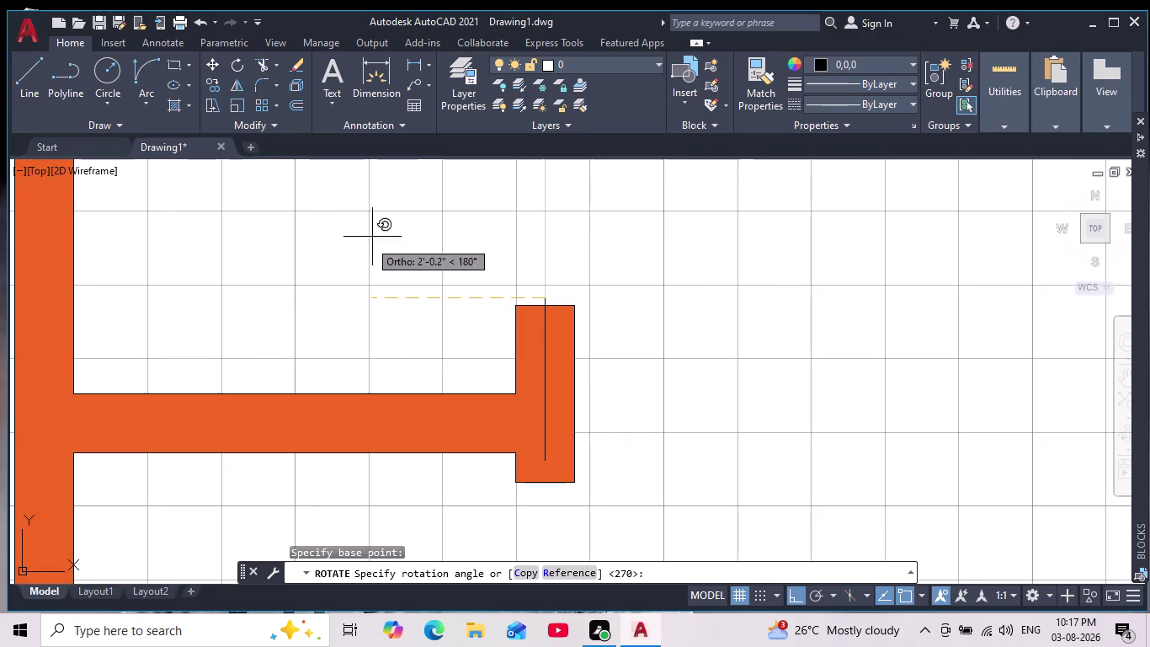
click(538, 189)
scroll(down, 3)
middle_drag(551, 253, 519, 307)
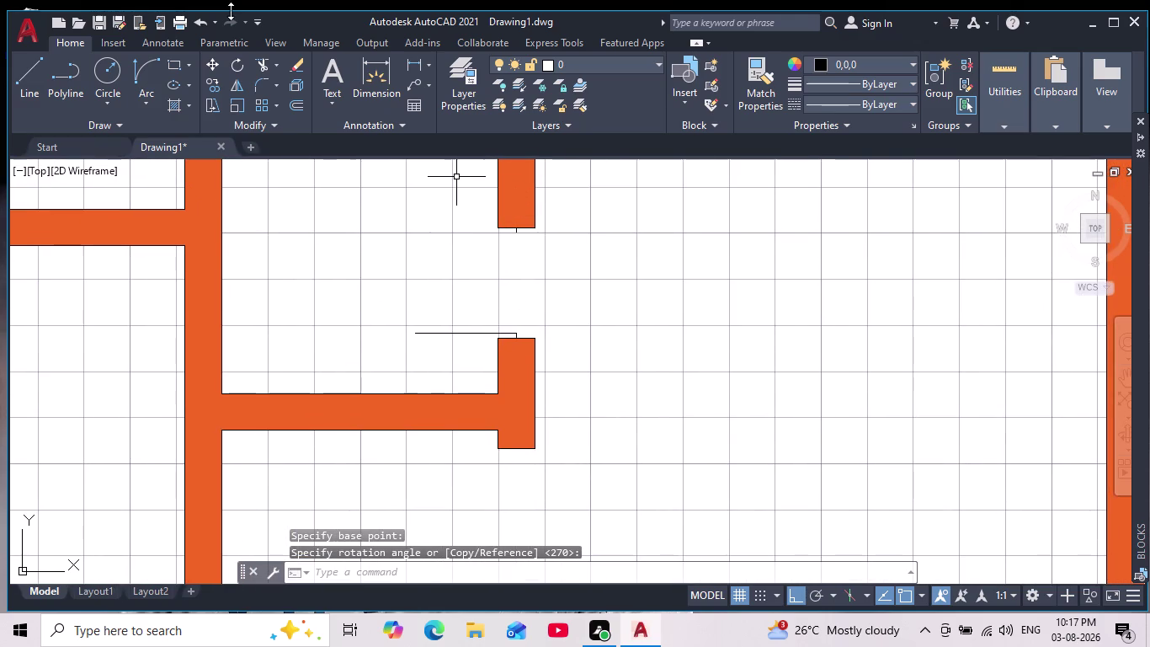
Attempt a door swing arc across the opening, then undo the misshapen result.
click(143, 79)
click(415, 333)
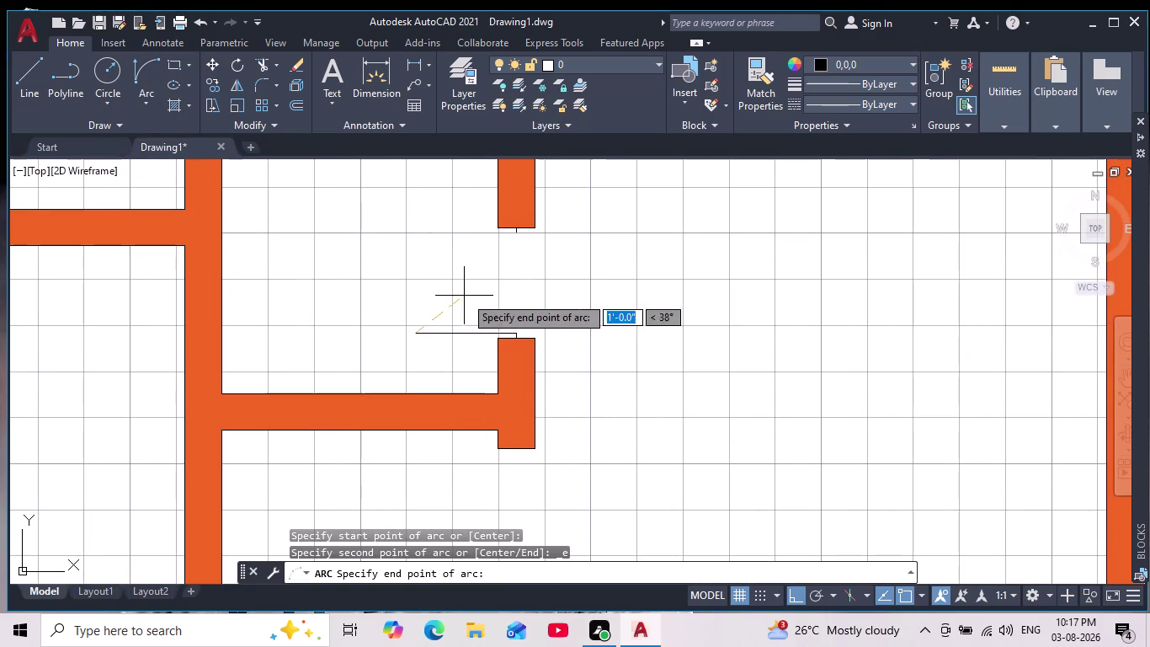
scroll(up, 3)
click(442, 216)
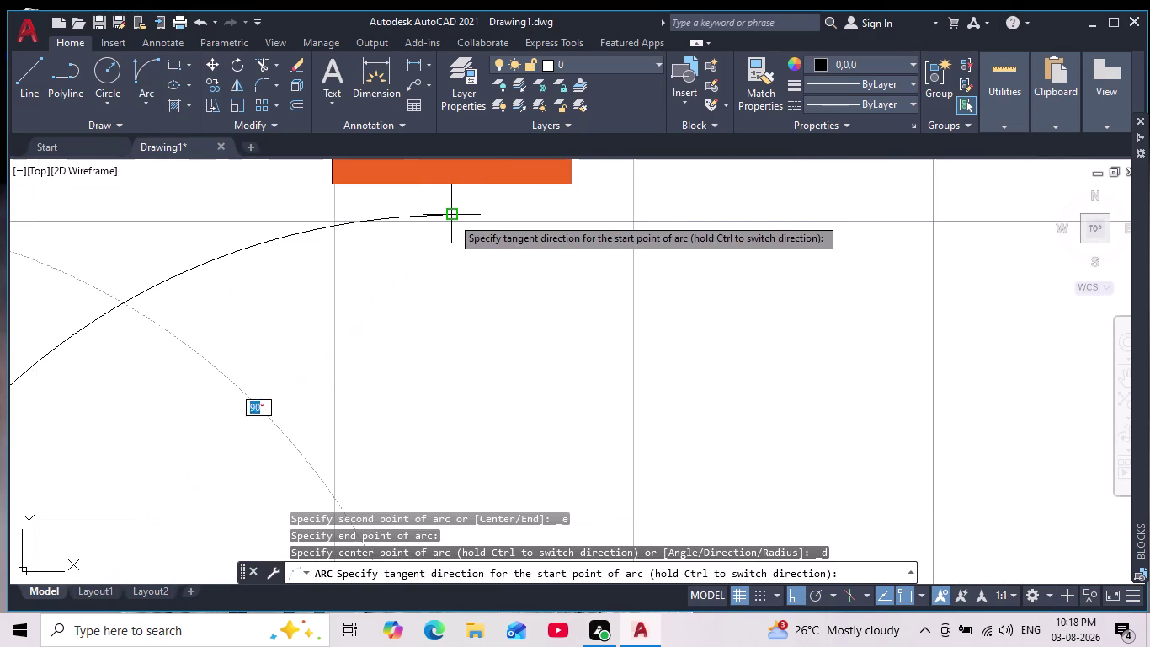
key(ctrl+z)
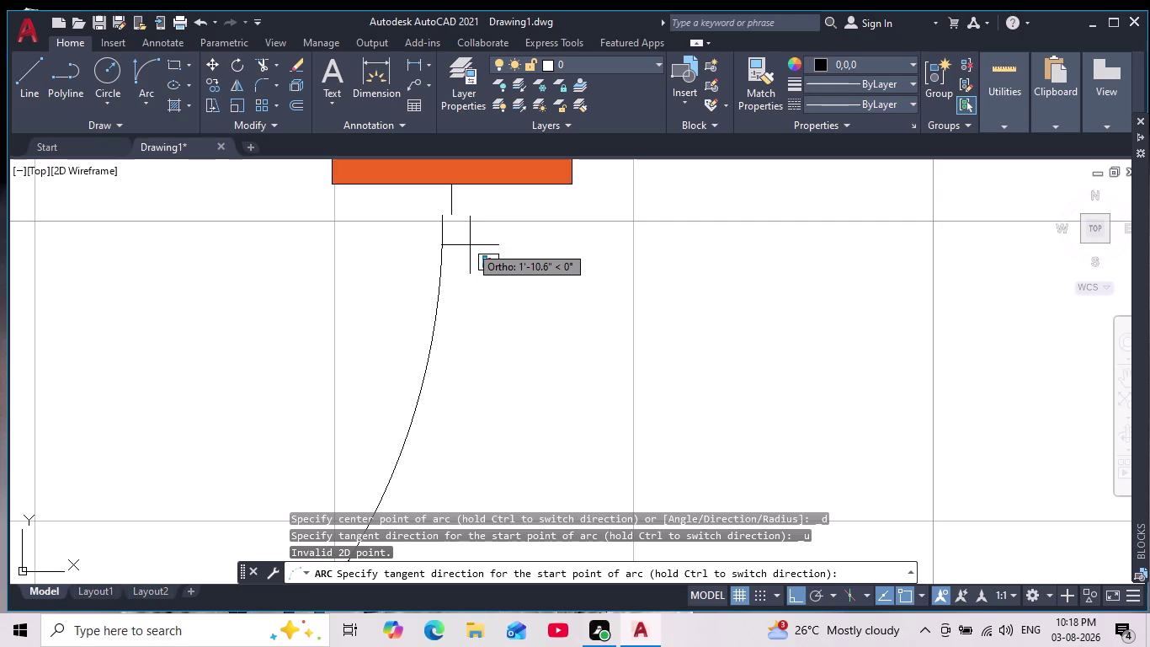
click(453, 218)
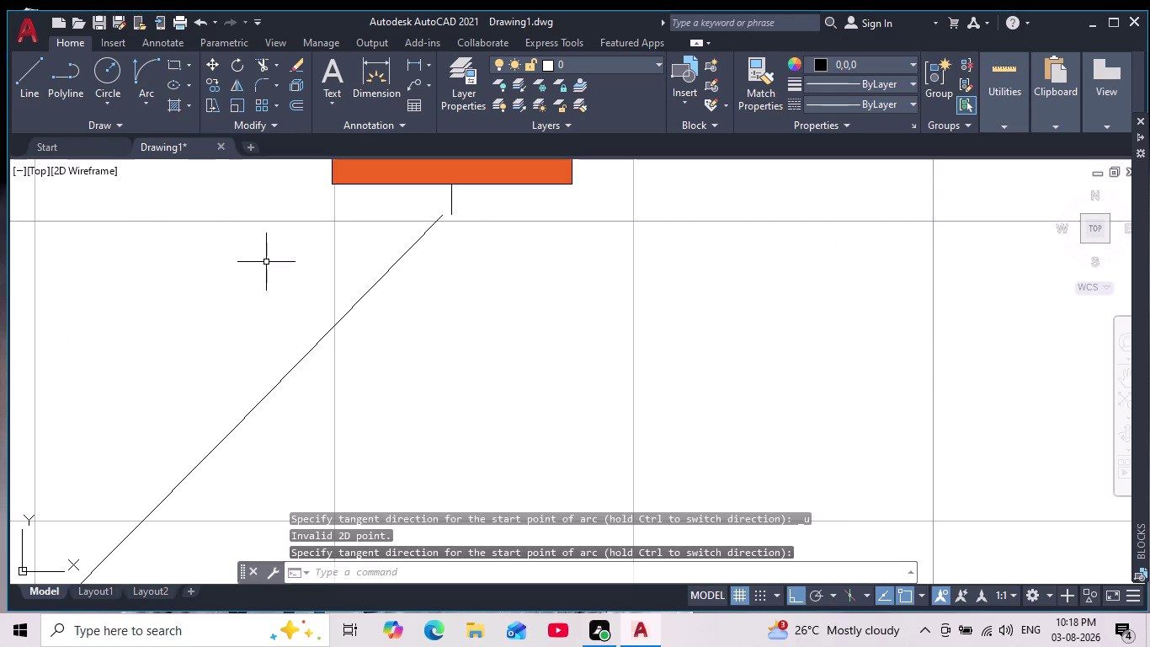
scroll(down, 3)
scroll(up, 3)
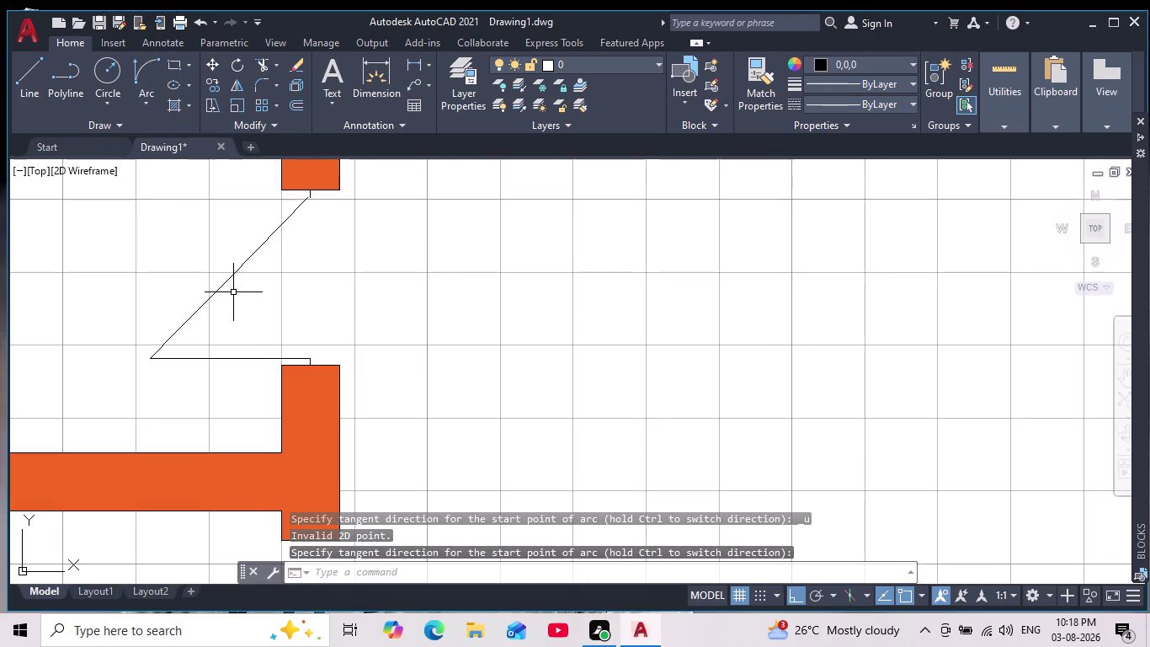
key(ctrl+z)
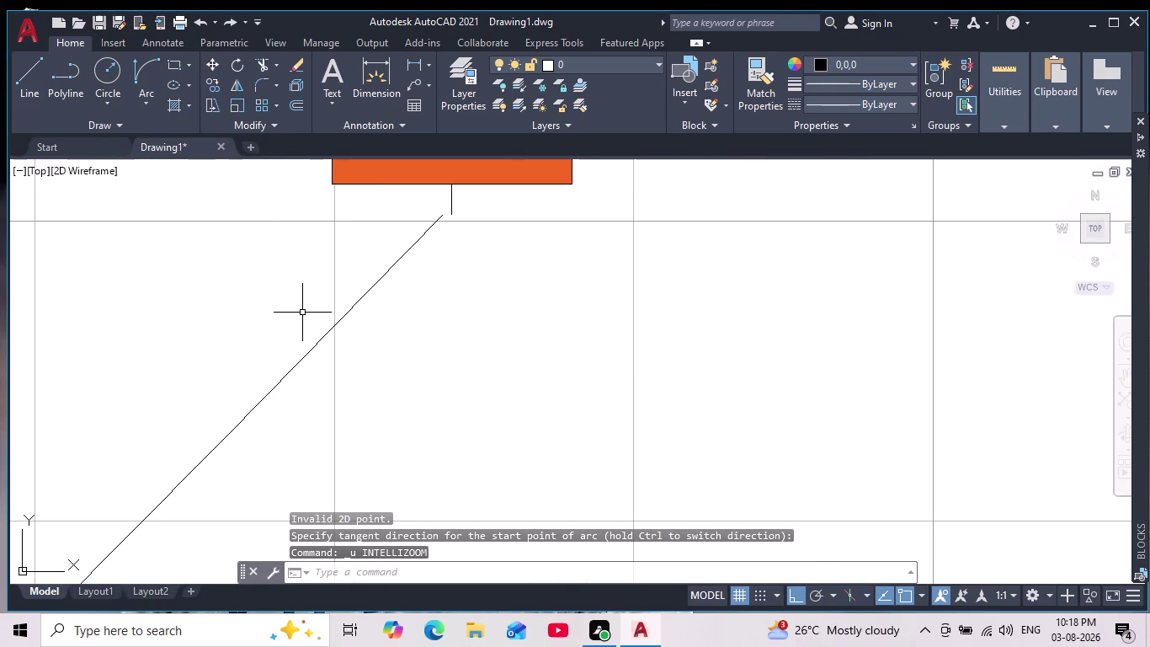
key(ctrl+z)
Redraw the door swing arc from the leaf to the wall end and zoom out to check.
right_click(296, 311)
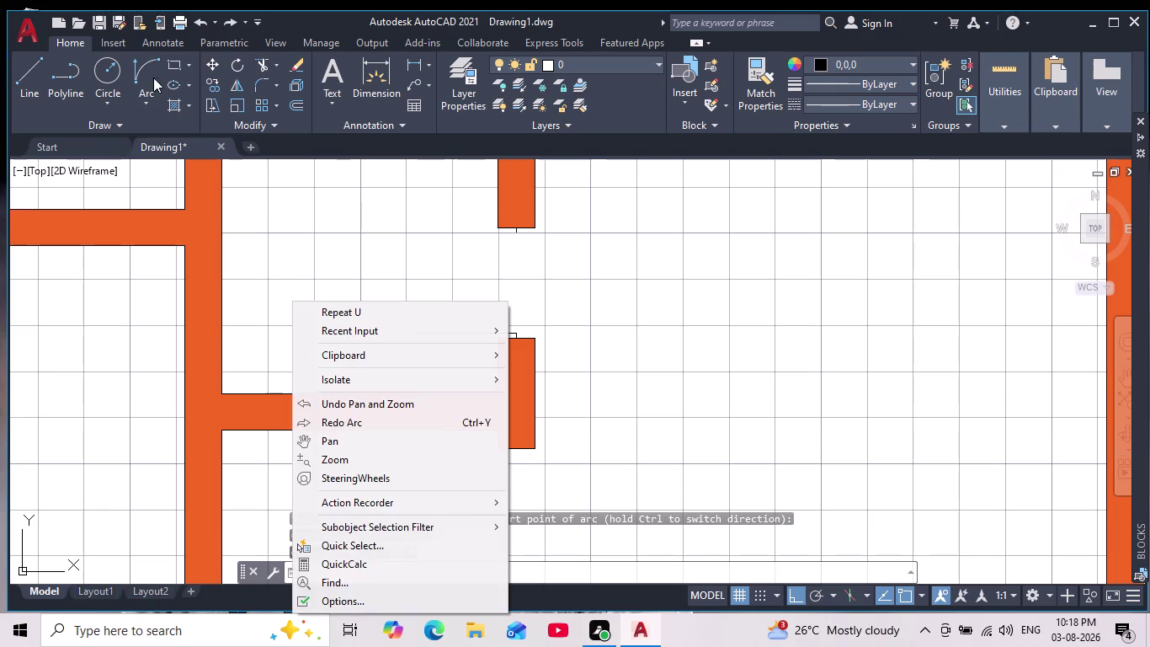
click(138, 77)
click(415, 332)
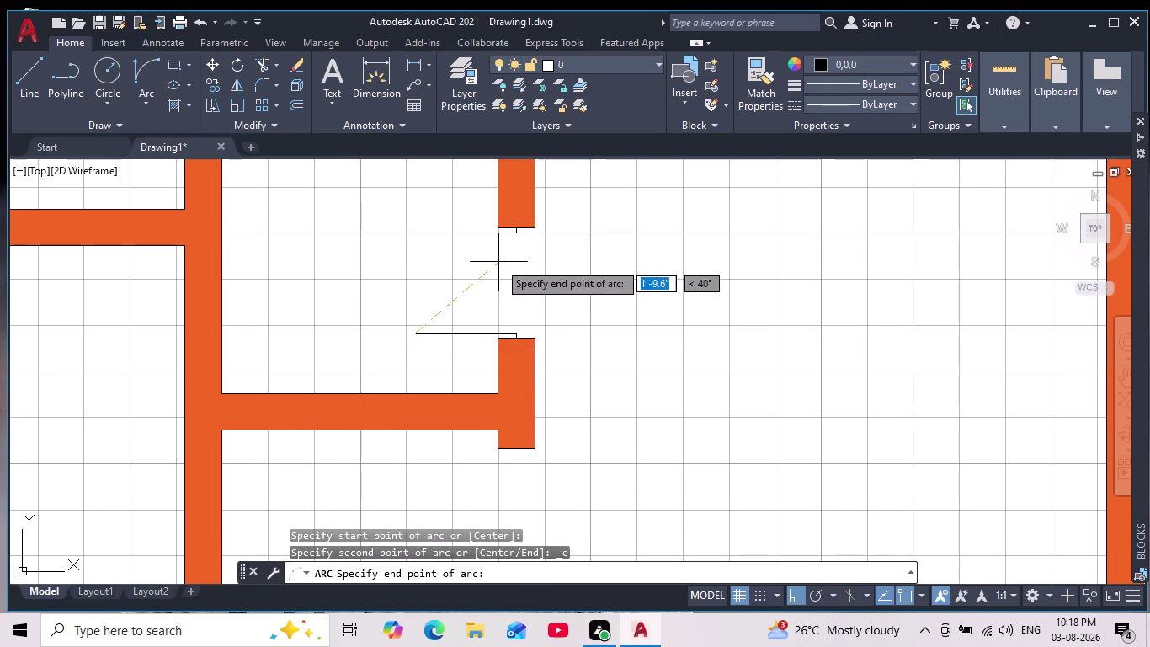
scroll(up, 3)
drag(524, 243, 514, 246)
click(217, 191)
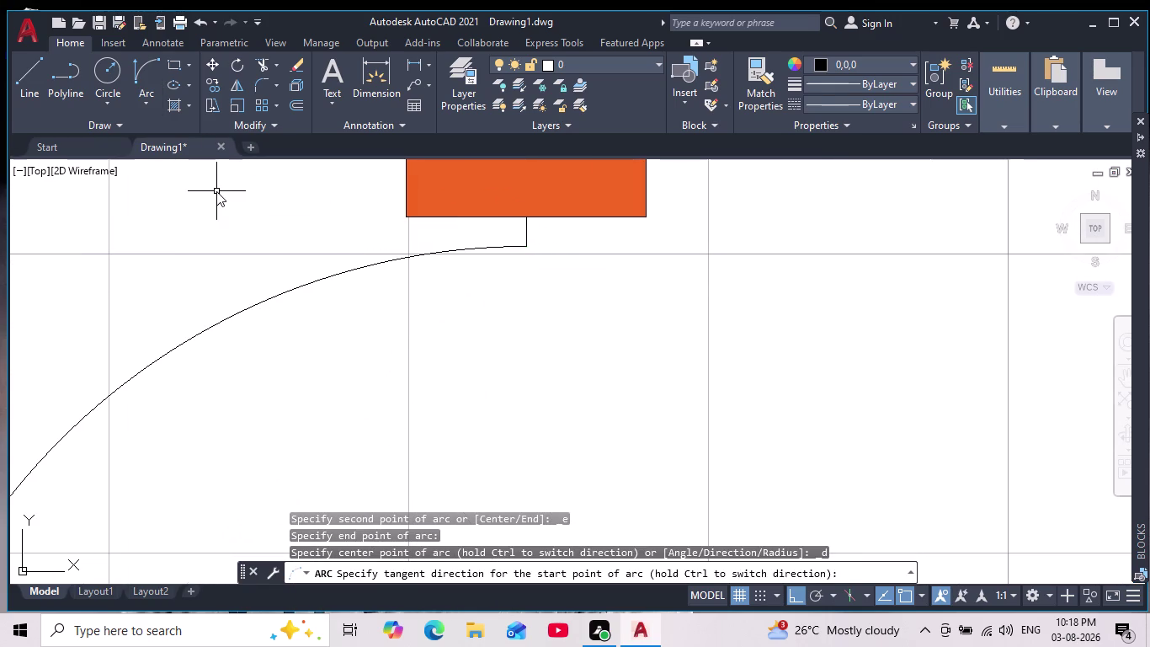
scroll(down, 3)
middle_drag(388, 334, 378, 302)
scroll(down, 3)
middle_drag(383, 374, 381, 303)
scroll(down, 3)
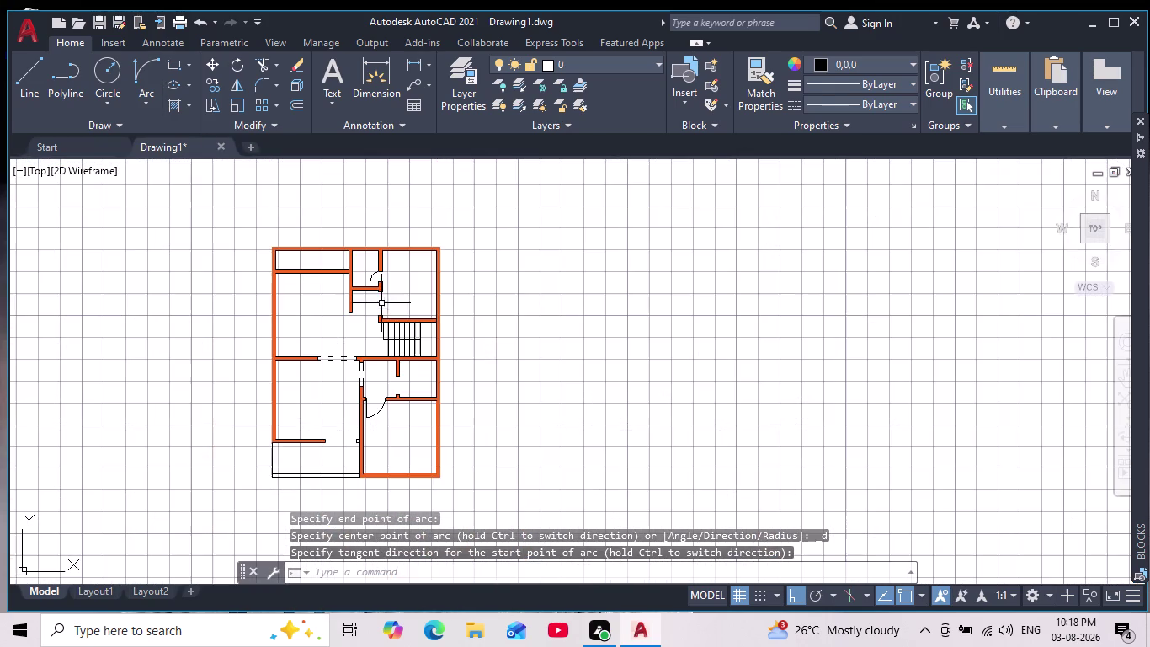
scroll(up, 3)
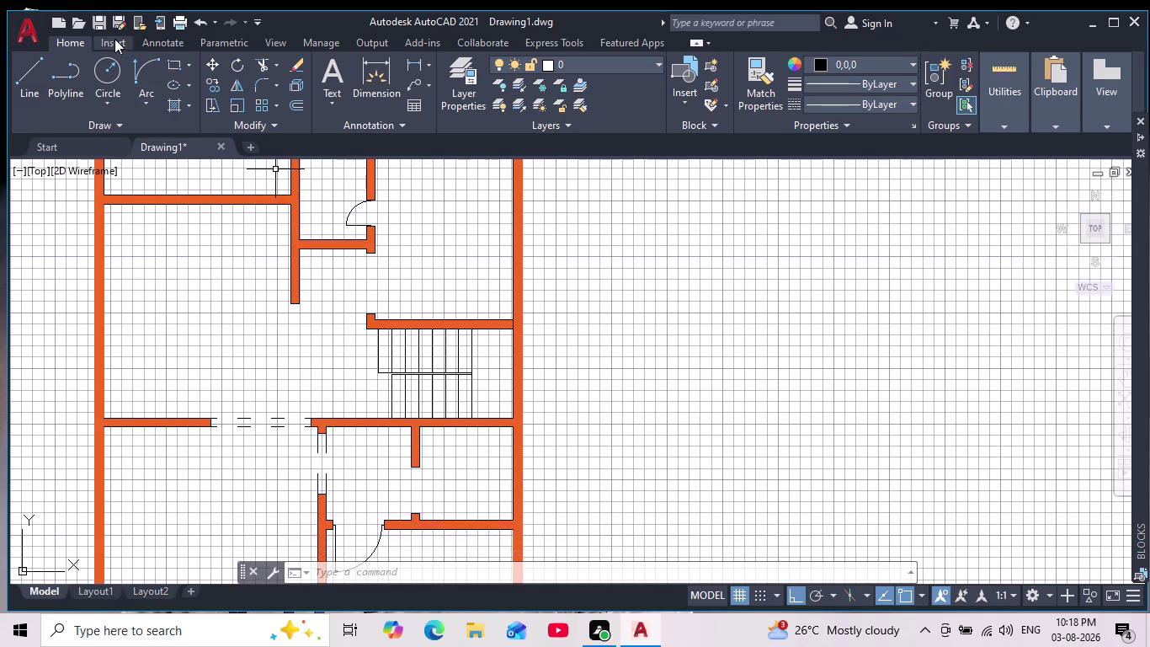
click(0, 0)
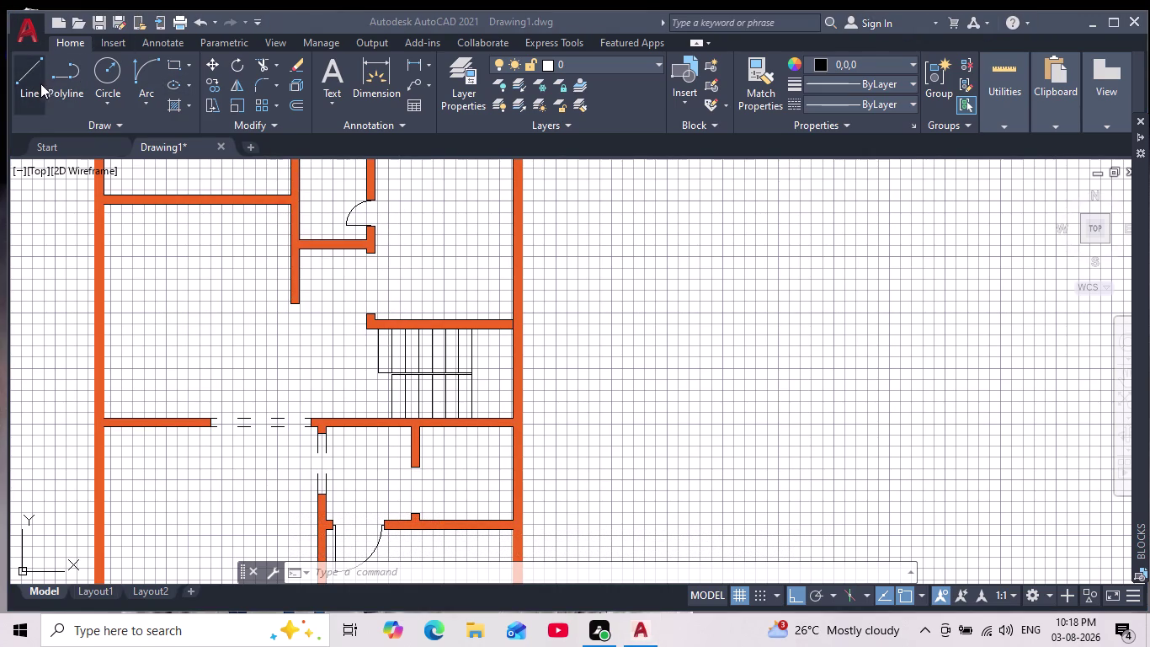
Start a 2-unit arc at the wall end, then cancel it.
click(40, 83)
scroll(up, 3)
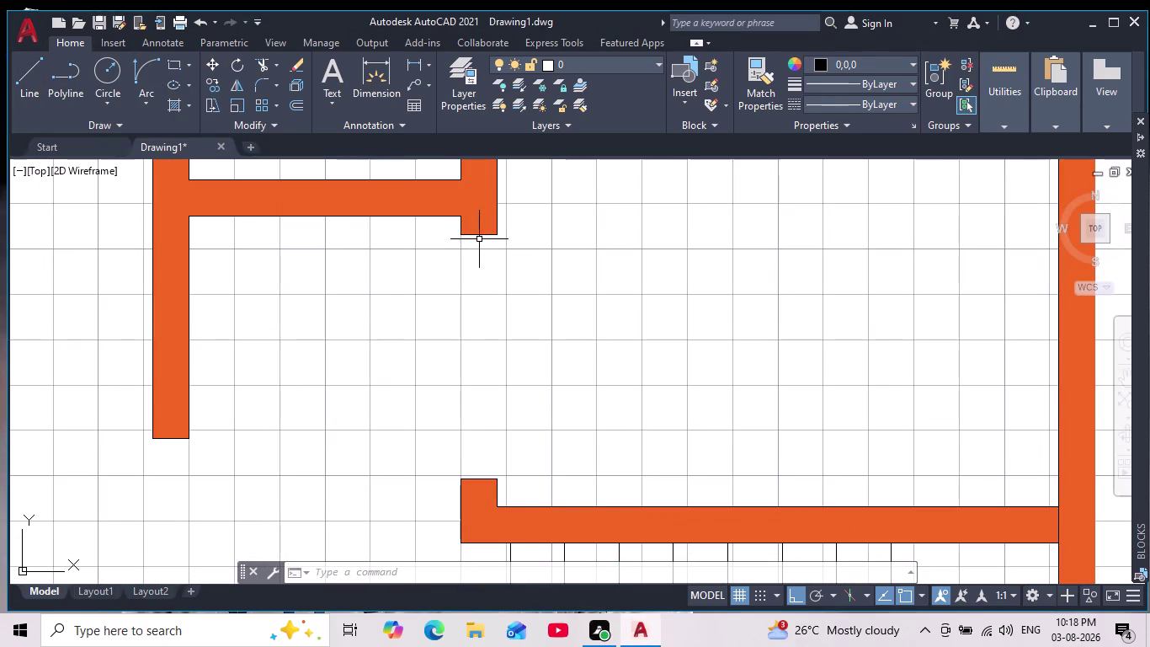
key(space)
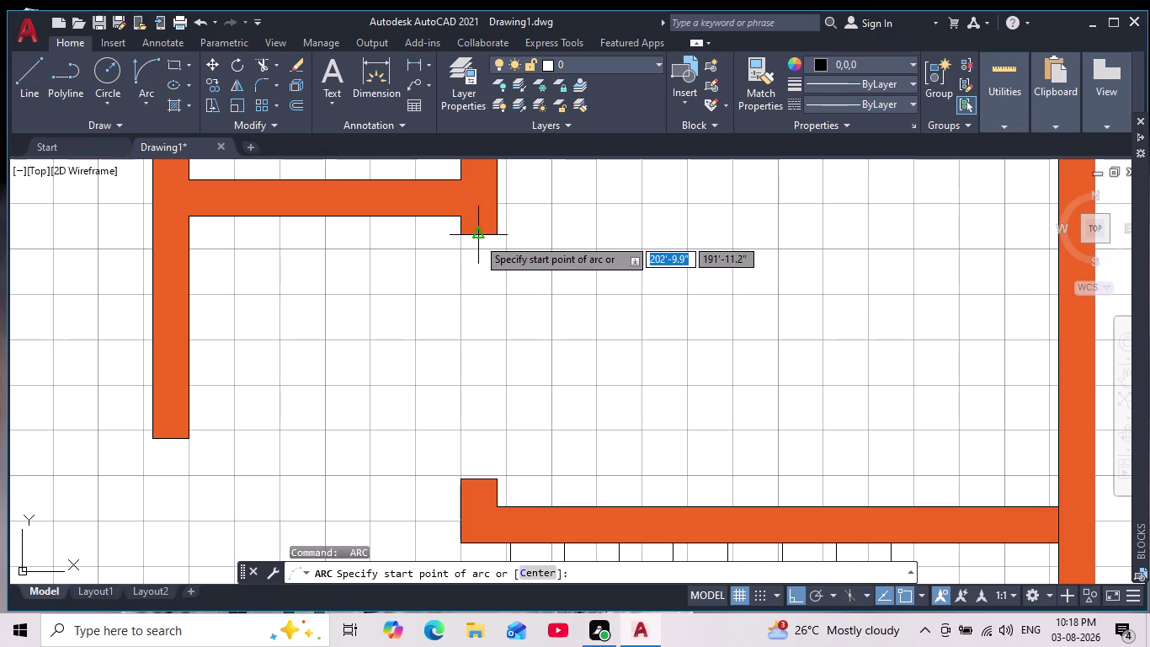
click(477, 237)
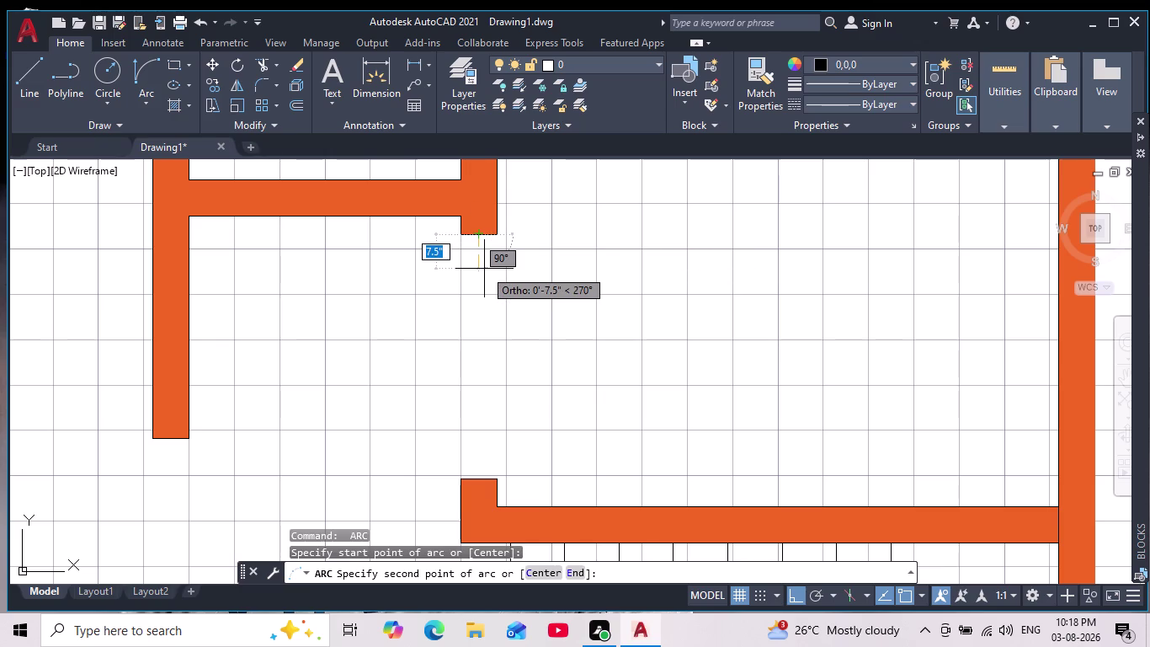
key(2)
key(Return)
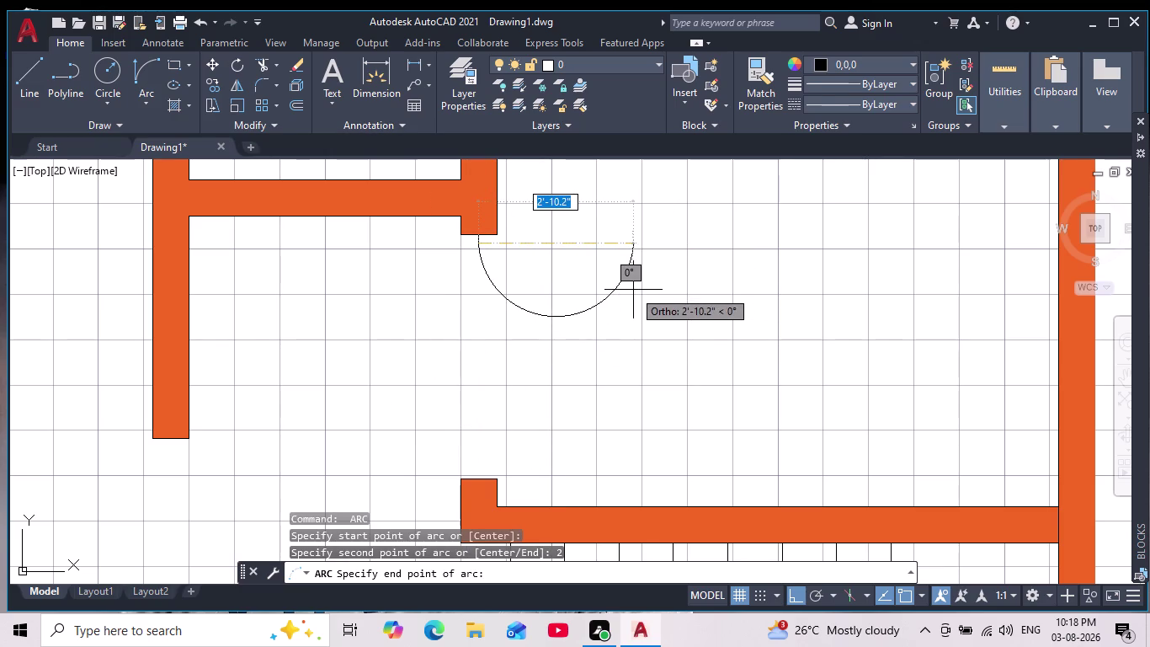
key(Escape)
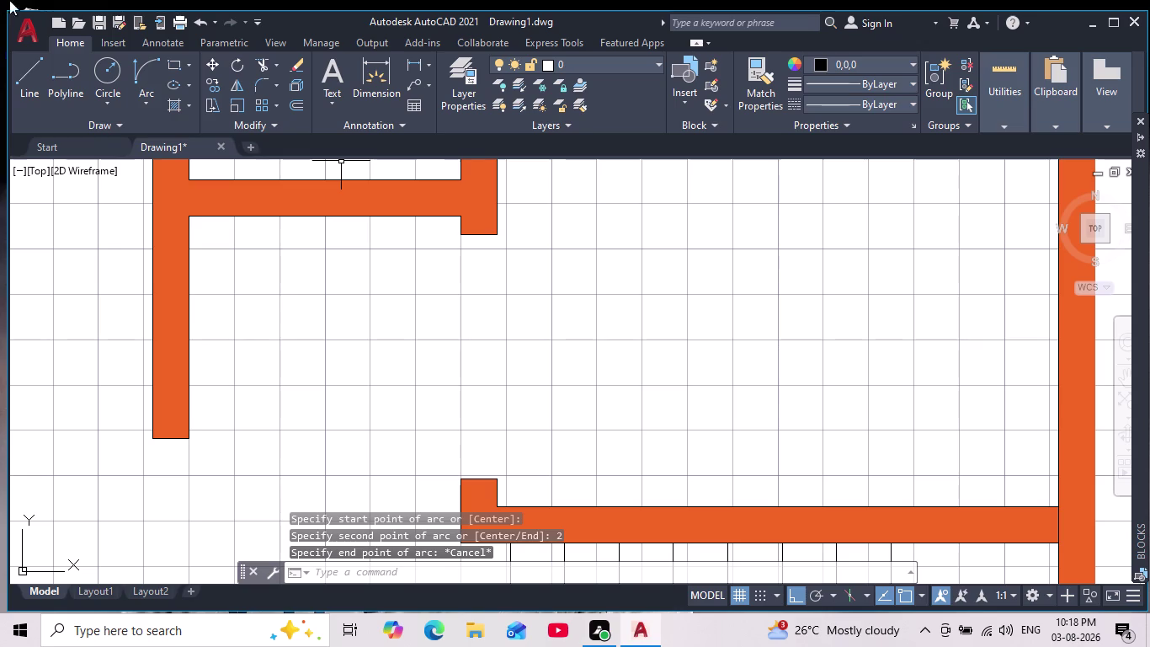
Draw a 2-unit vertical line down from the upper wall end.
drag(33, 73, 48, 83)
scroll(up, 3)
middle_drag(479, 253, 496, 318)
scroll(down, 3)
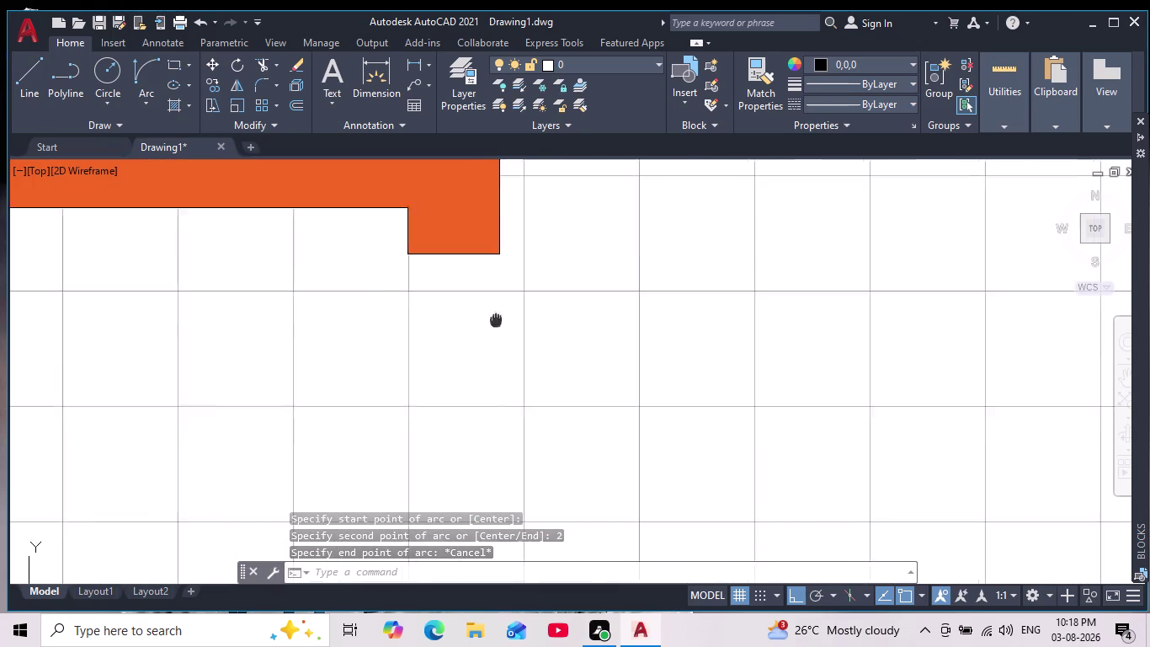
middle_drag(496, 318, 503, 346)
key(Escape)
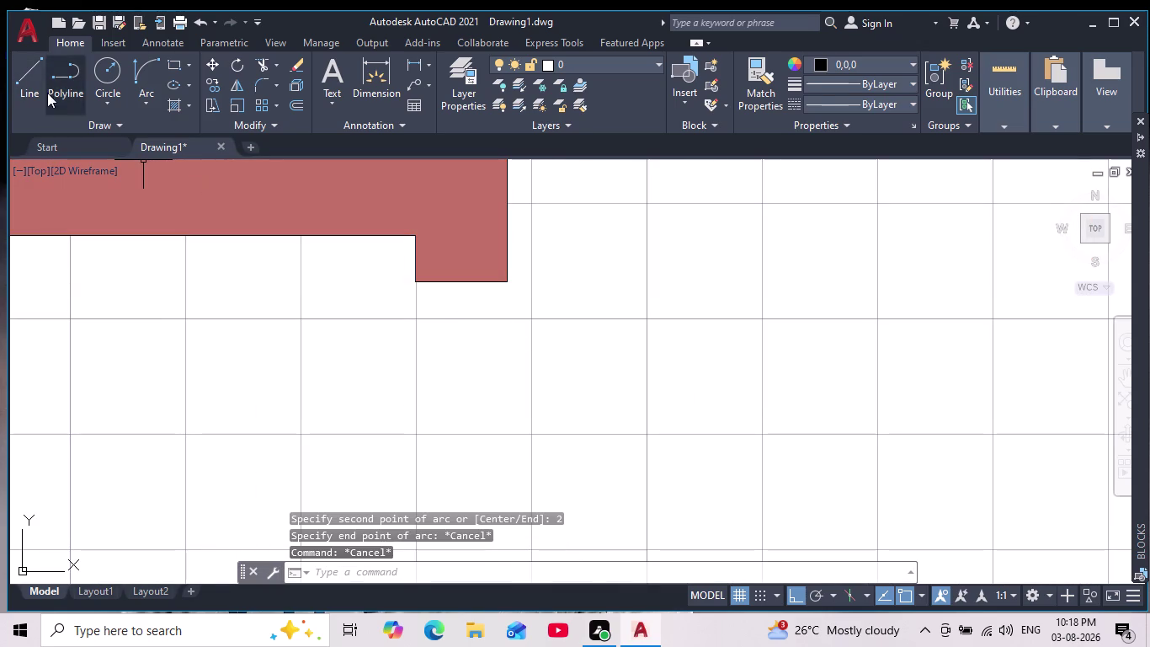
click(32, 79)
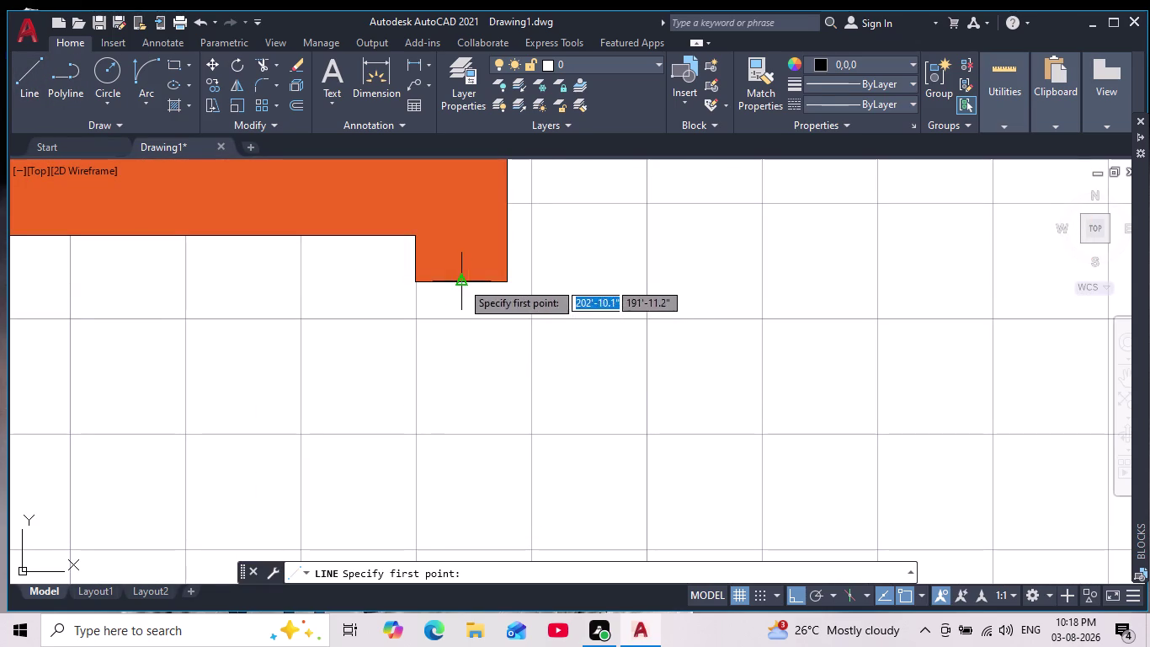
drag(461, 282, 462, 322)
key(2)
key(Return)
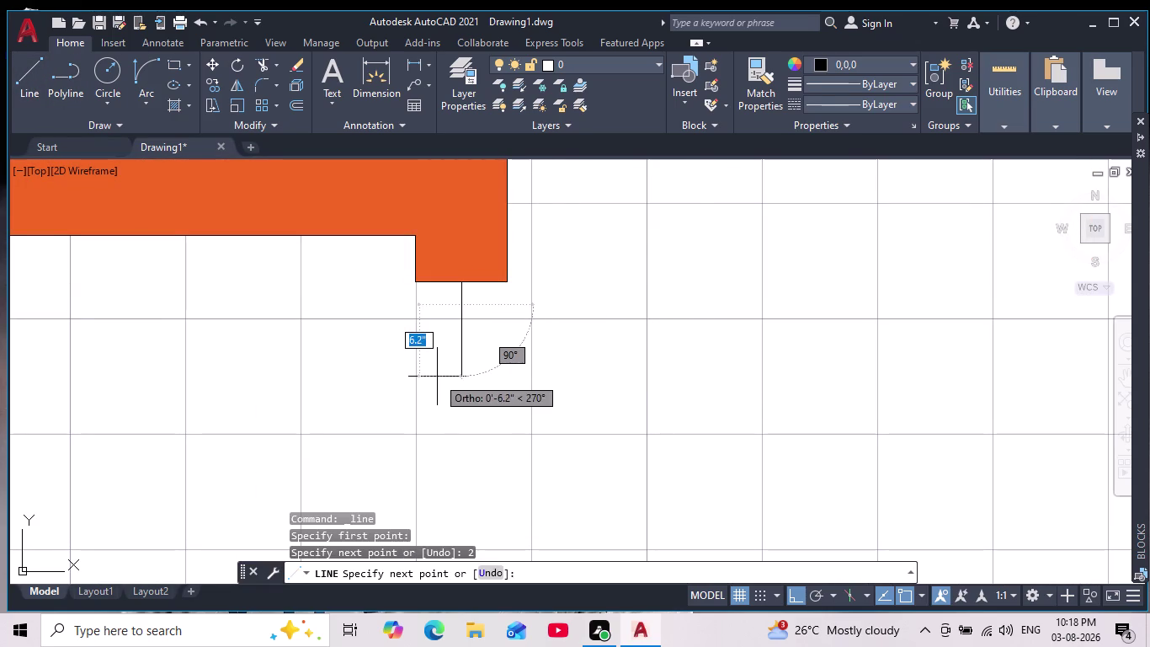
key(space)
Draw another 2-unit line from the lower wall end to bridge the opening.
scroll(down, 3)
middle_drag(486, 468, 475, 381)
middle_drag(521, 494, 487, 343)
scroll(up, 3)
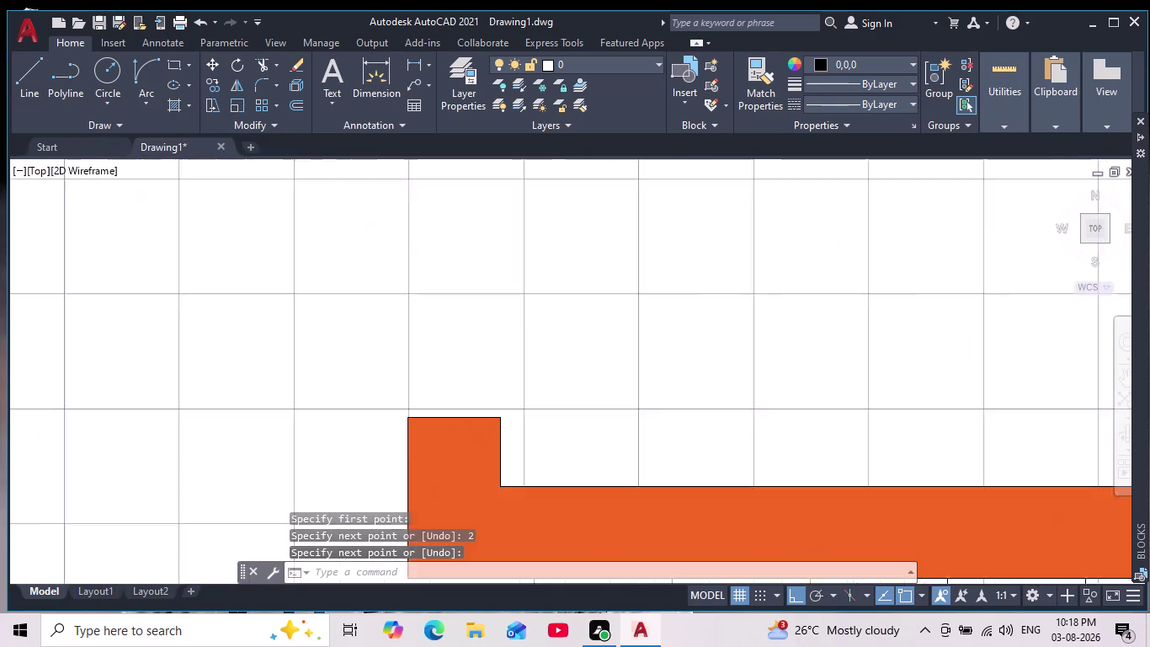
key(space)
click(461, 458)
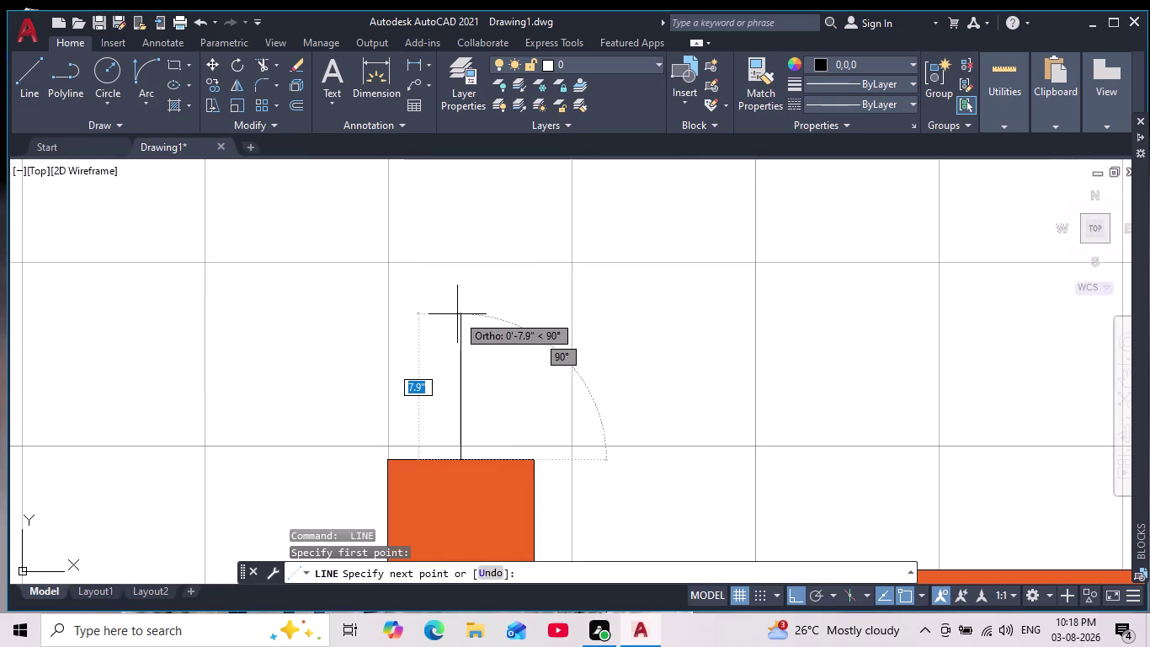
key(2)
key(Return)
scroll(down, 3)
scroll(down, 3)
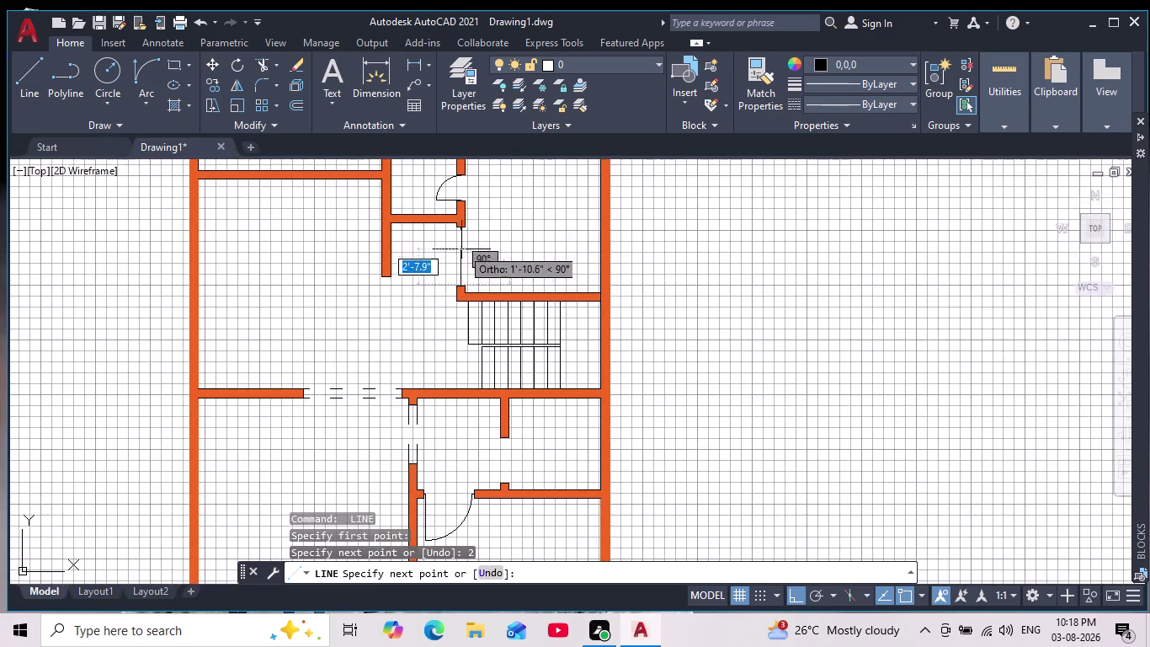
scroll(up, 3)
scroll(up, 3)
click(441, 205)
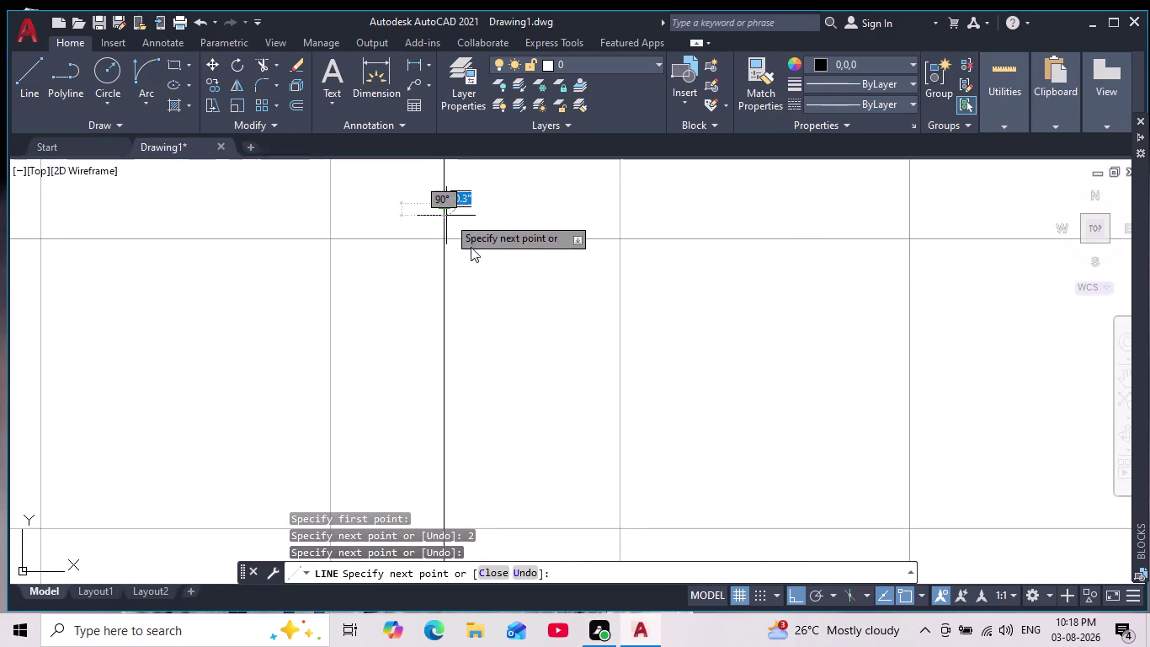
key(Escape)
Select the new vertical door line in the opening.
scroll(down, 3)
click(475, 335)
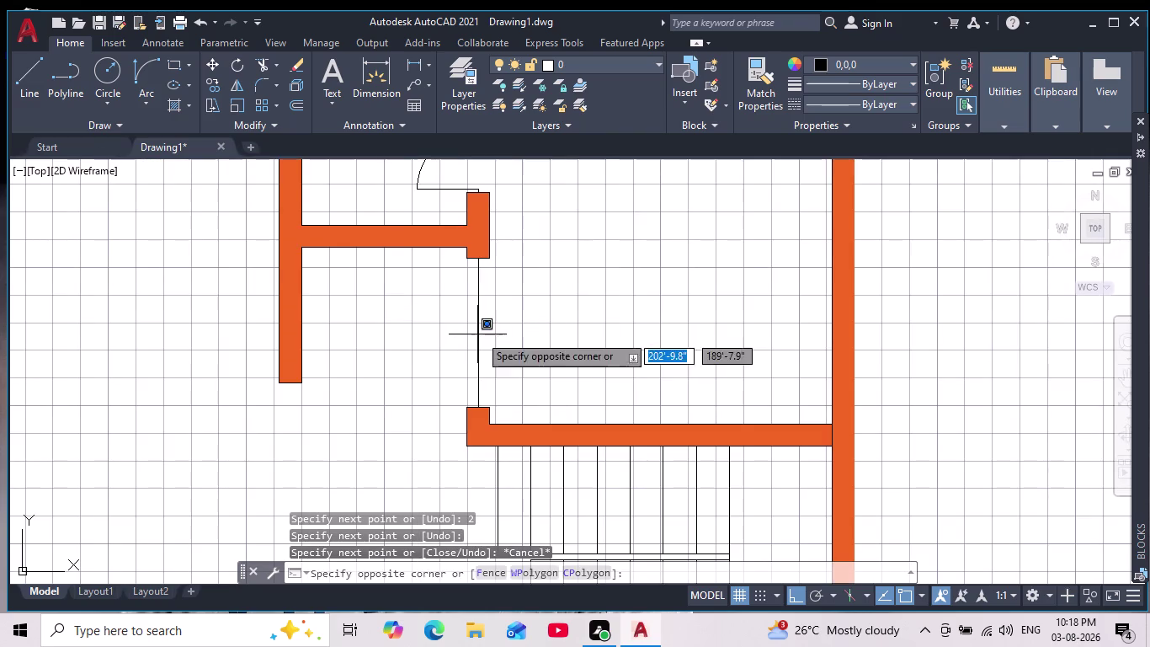
click(497, 334)
click(484, 334)
click(472, 330)
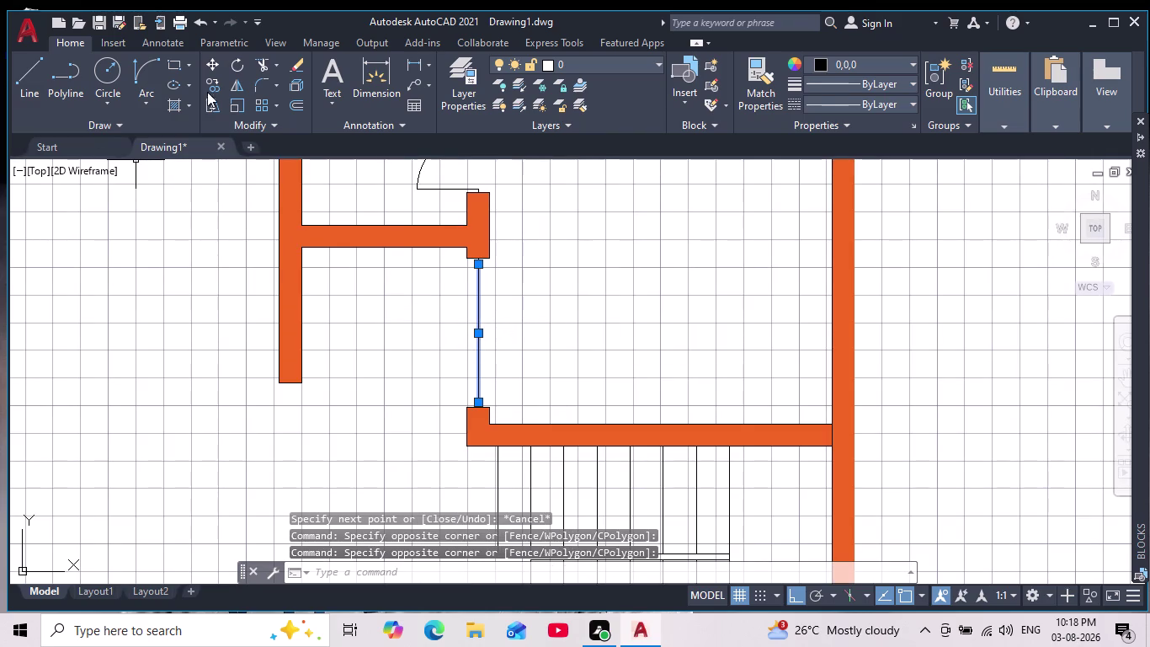
click(238, 59)
Cancel a rotation pivoted at the wall corner and reselect the door line.
scroll(up, 3)
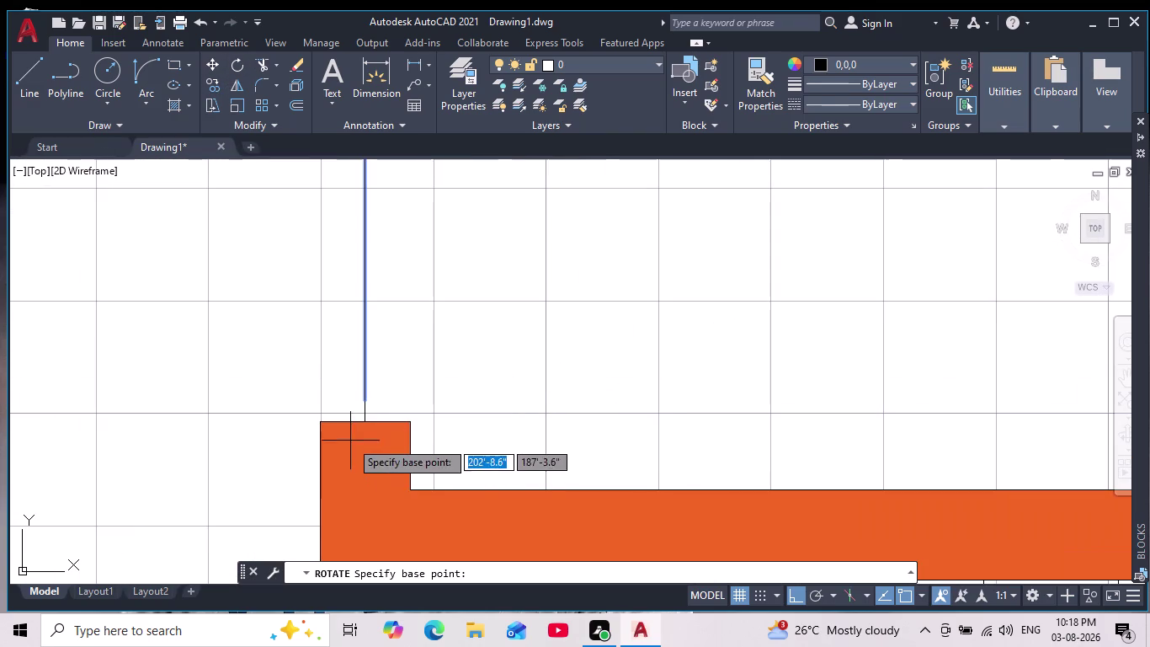
click(363, 390)
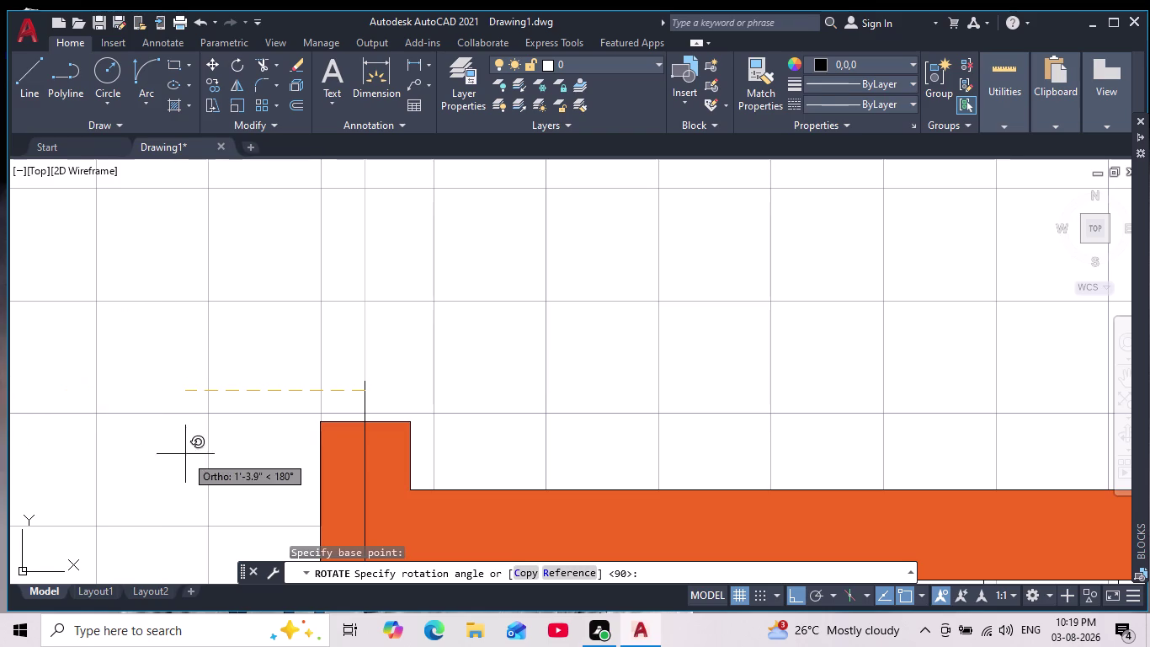
middle_drag(237, 373, 255, 347)
scroll(down, 3)
key(Escape)
click(347, 258)
click(321, 251)
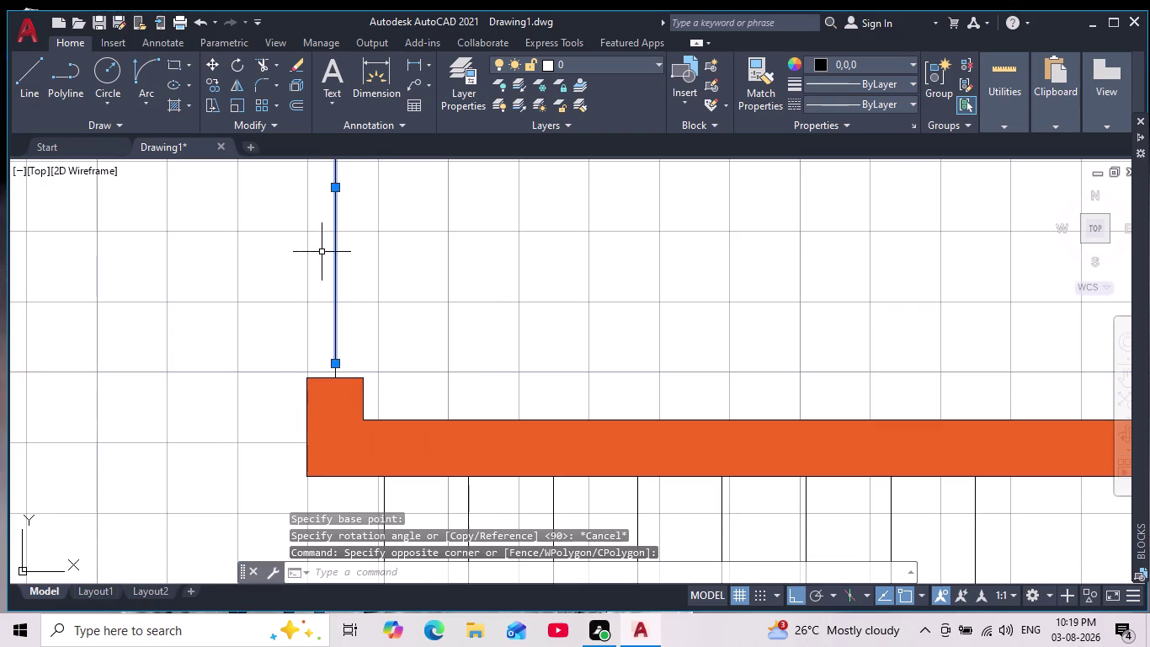
Rotate the door line 90° about its lower end so it lies horizontal.
click(237, 60)
scroll(up, 3)
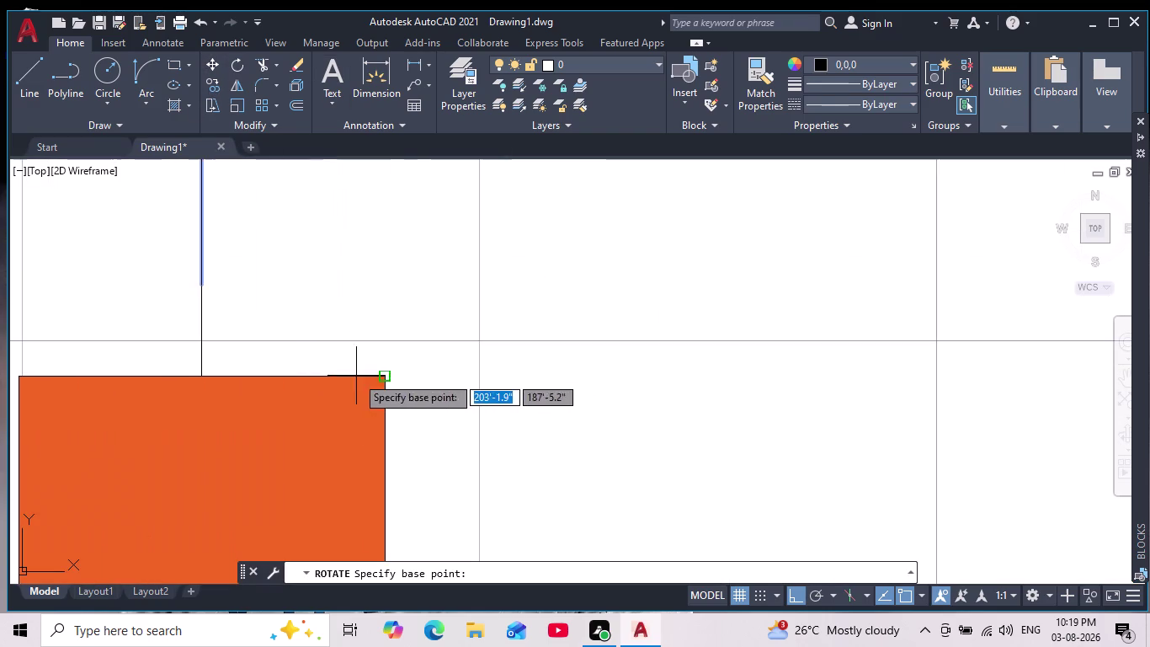
click(201, 286)
middle_drag(14, 341, 140, 343)
scroll(down, 3)
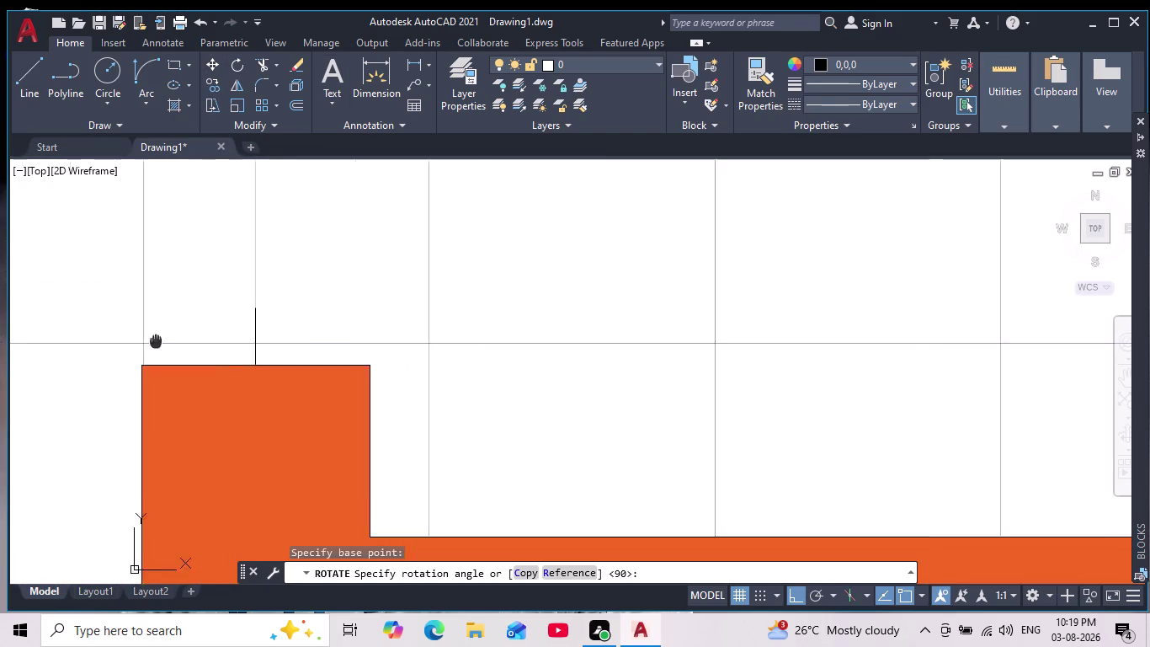
middle_drag(140, 342, 418, 311)
scroll(down, 3)
click(295, 488)
scroll(down, 3)
middle_drag(522, 270, 505, 288)
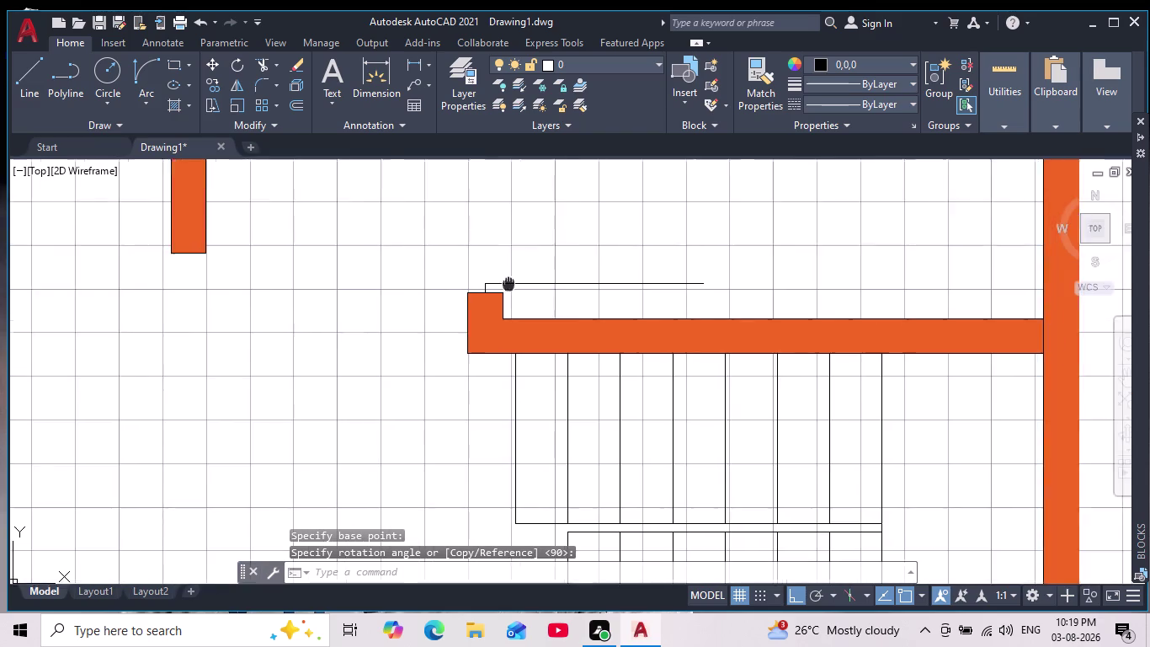
middle_drag(504, 288, 463, 315)
scroll(down, 3)
Draw the door swing arc from the door line's end to the upper wall end.
click(142, 70)
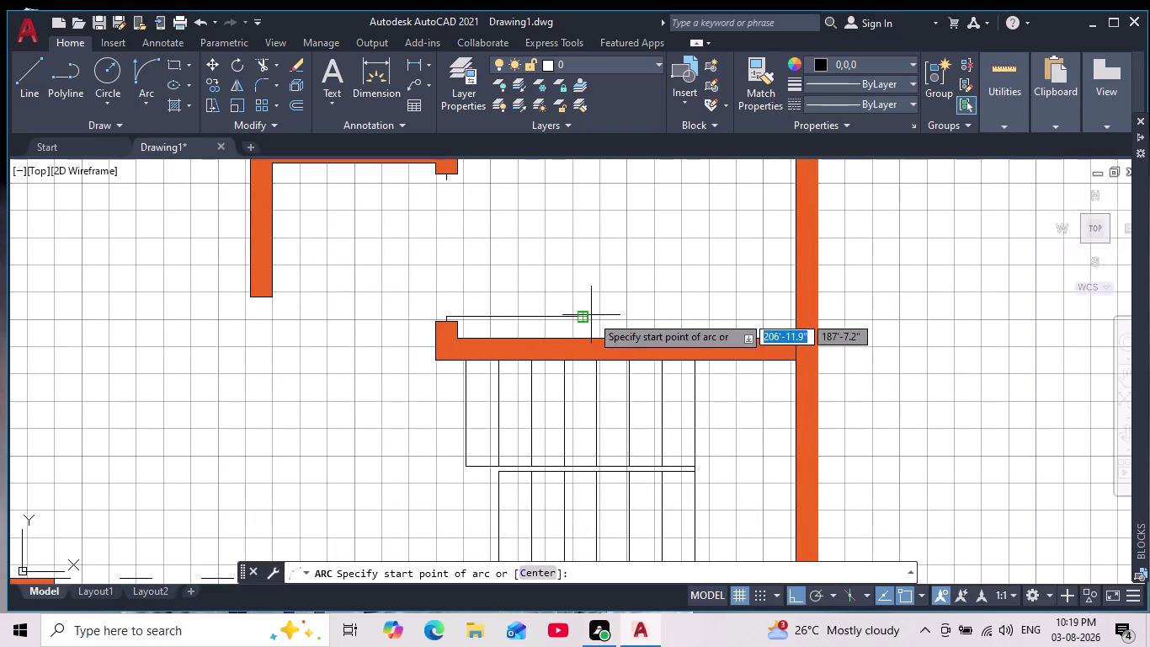
click(591, 313)
scroll(up, 3)
scroll(down, 3)
middle_drag(474, 265, 467, 312)
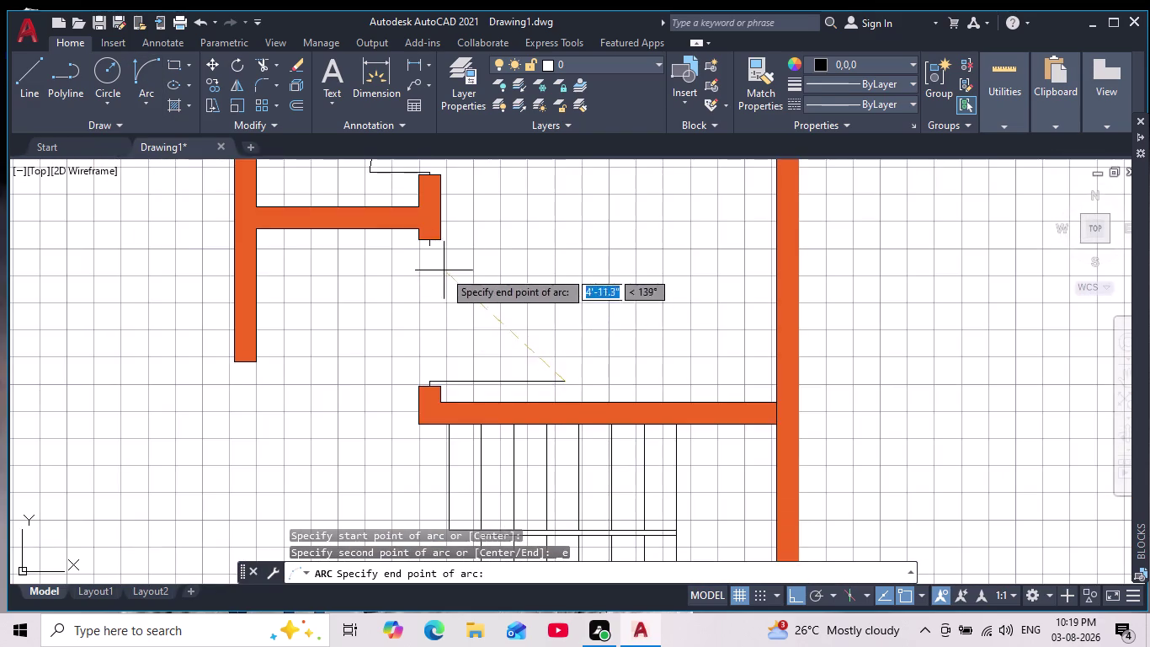
scroll(up, 3)
middle_drag(362, 223, 377, 330)
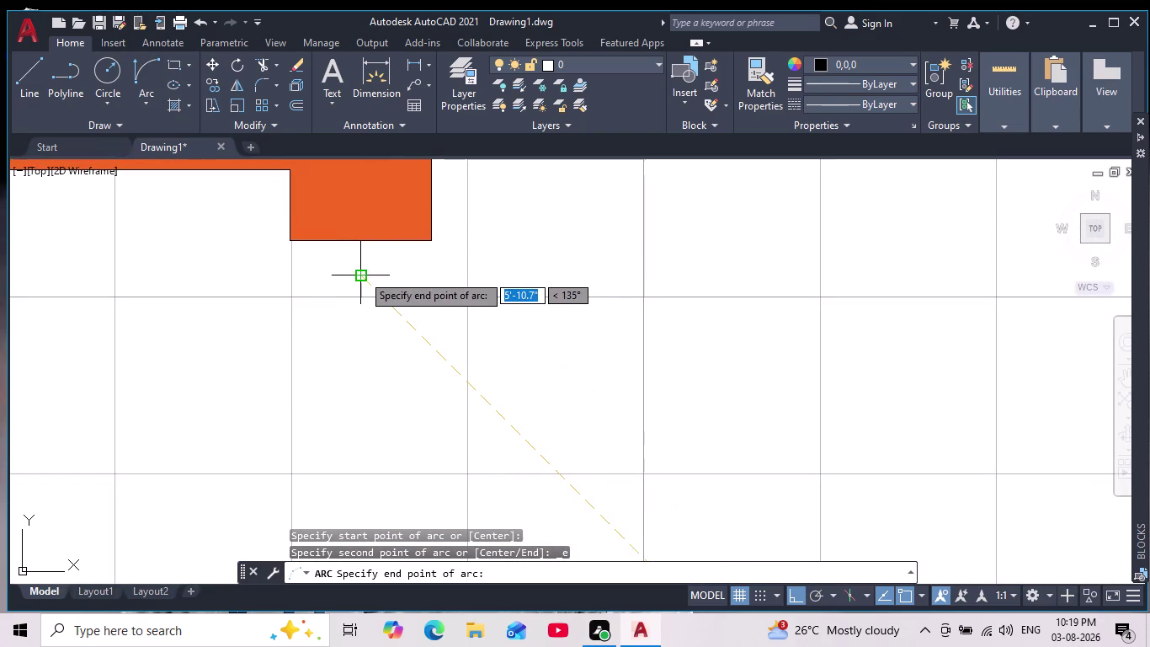
click(361, 272)
click(616, 216)
Zoom out to center the whole floor plan and clear pending commands.
scroll(down, 3)
scroll(down, 3)
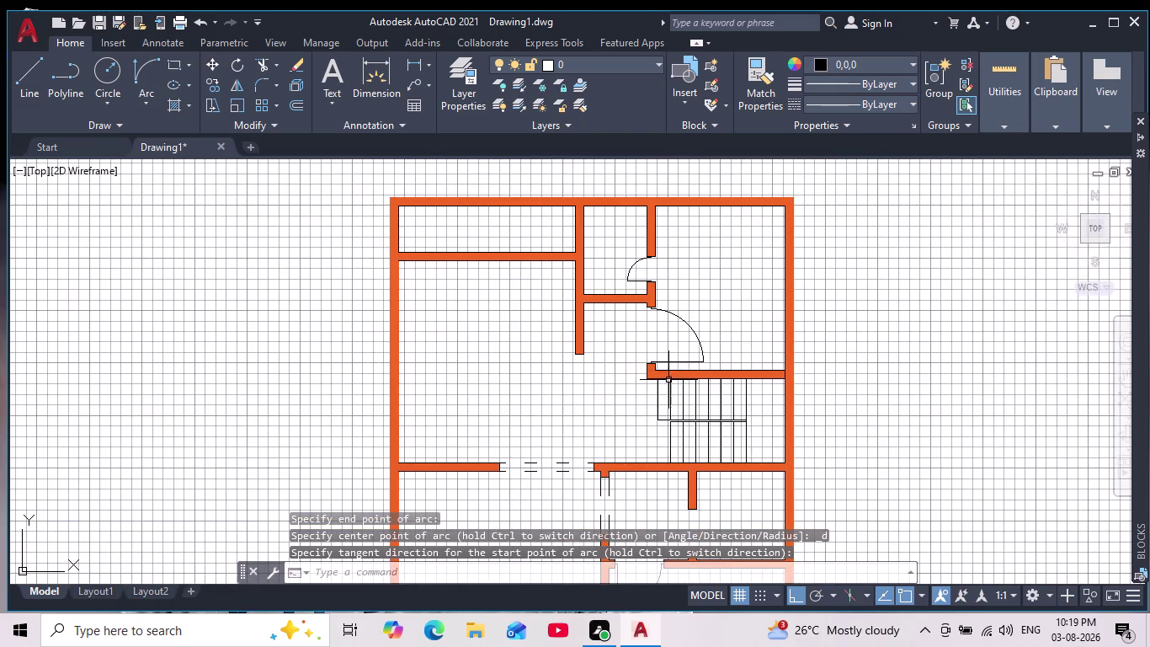
scroll(down, 3)
middle_drag(596, 375, 573, 360)
scroll(down, 3)
scroll(up, 3)
middle_drag(581, 389, 528, 377)
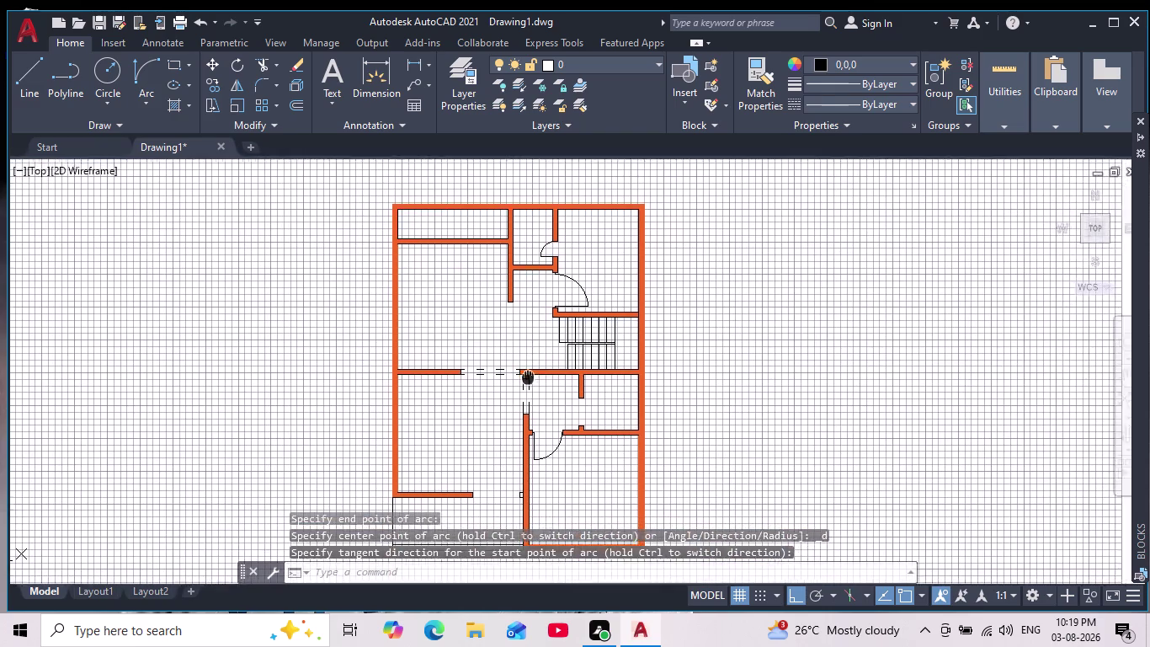
middle_drag(527, 377, 526, 376)
key(Escape)
key(Escape)
key(Escape)
key(Escape)
key(Escape)
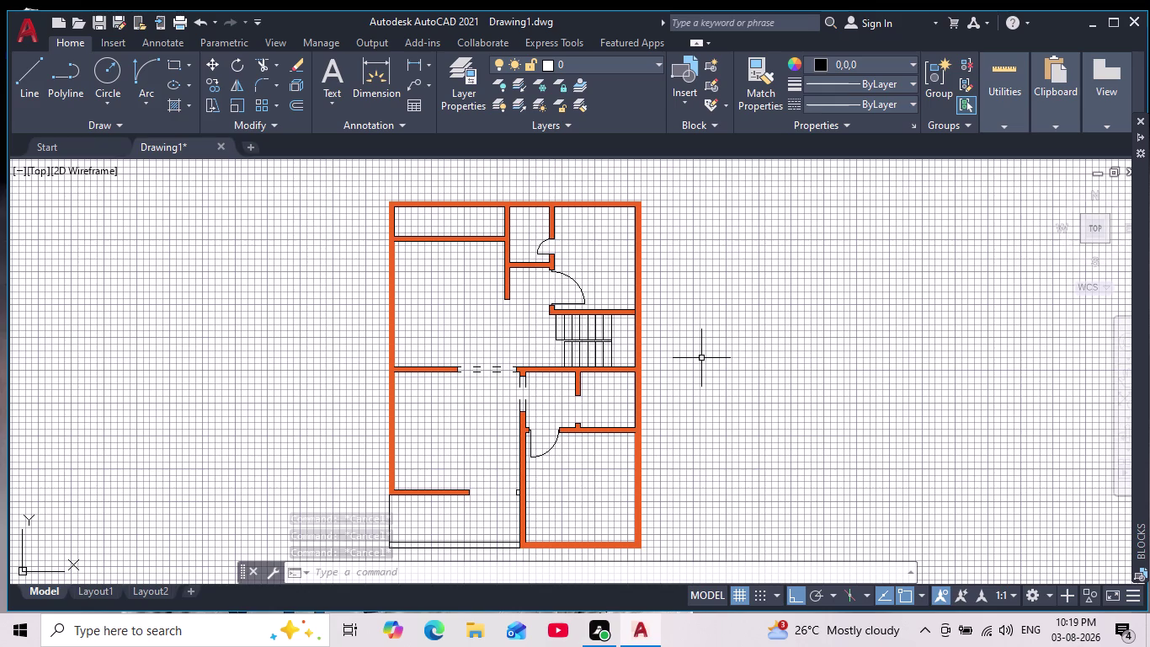
Bring the whole plan into view and cancel the active command.
scroll(down, 3)
scroll(up, 3)
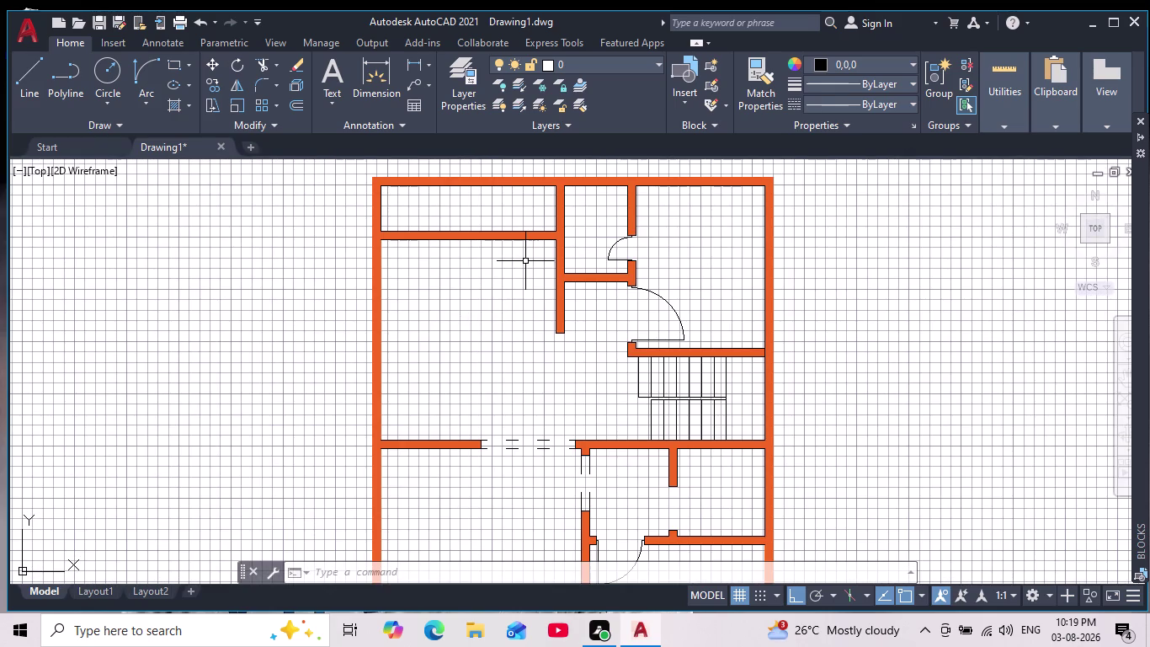
middle_drag(523, 262, 521, 279)
scroll(down, 3)
scroll(up, 3)
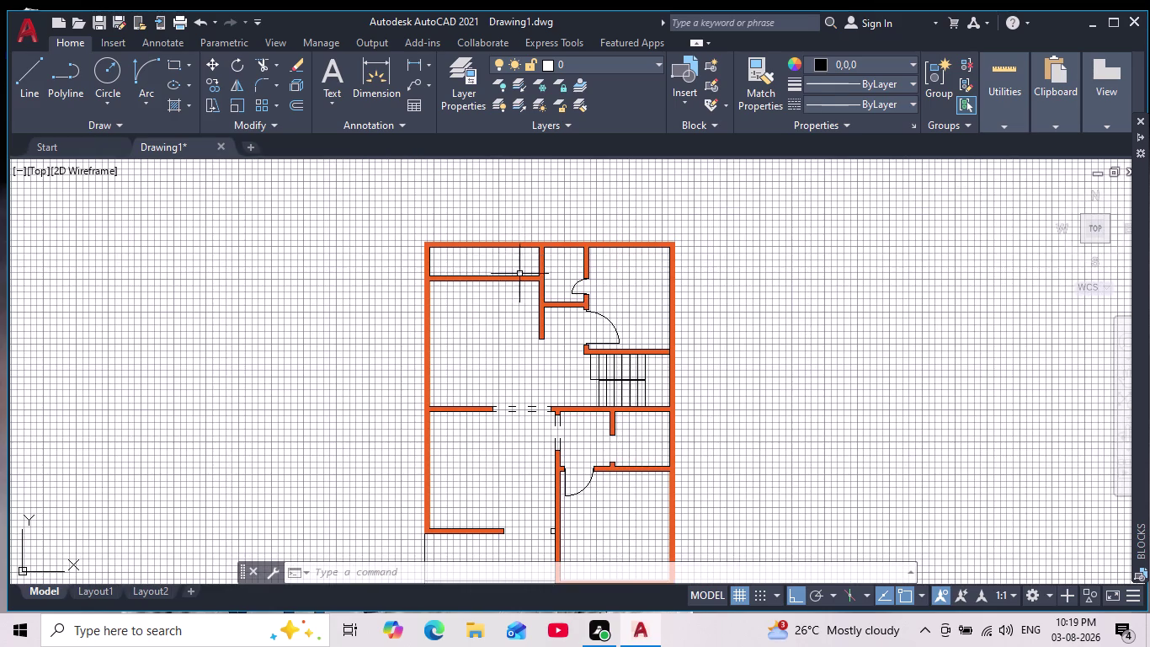
scroll(up, 3)
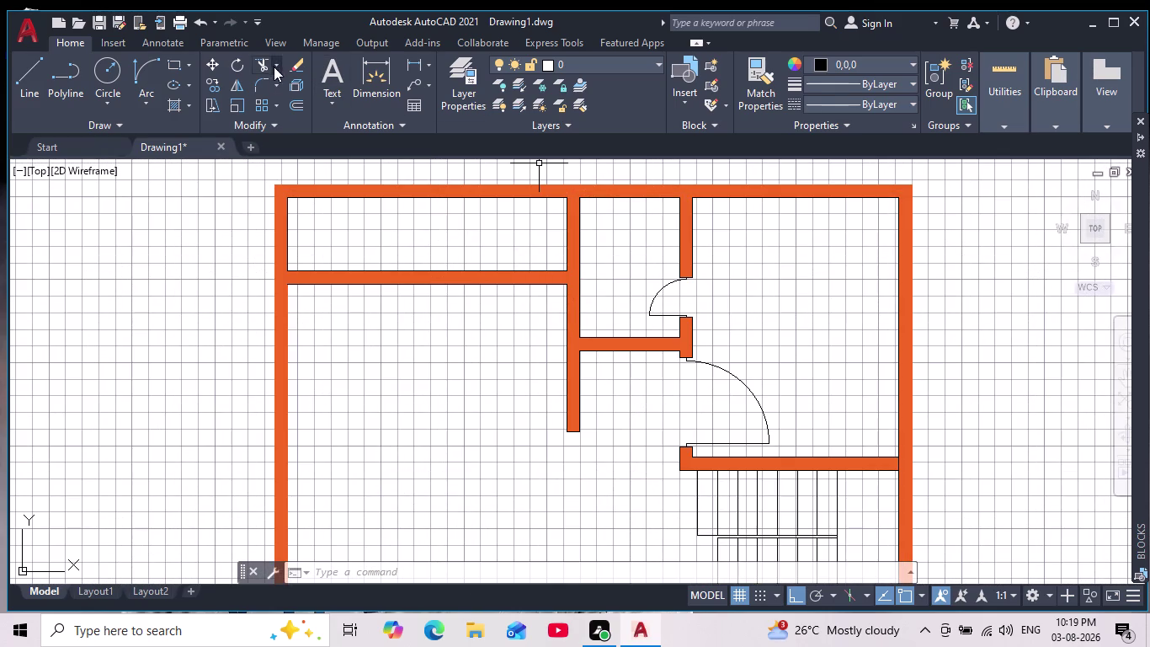
click(257, 55)
key(Escape)
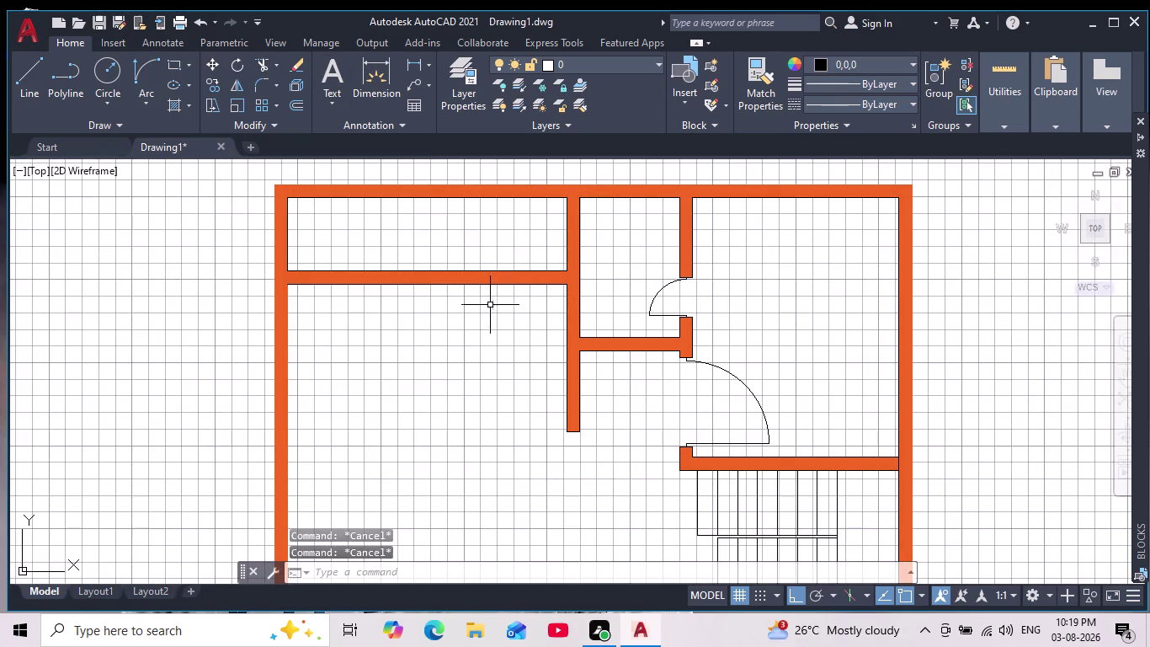
Draw a short line across the upper-left wall's thickness, then select the orange wall hatch.
click(34, 67)
scroll(up, 3)
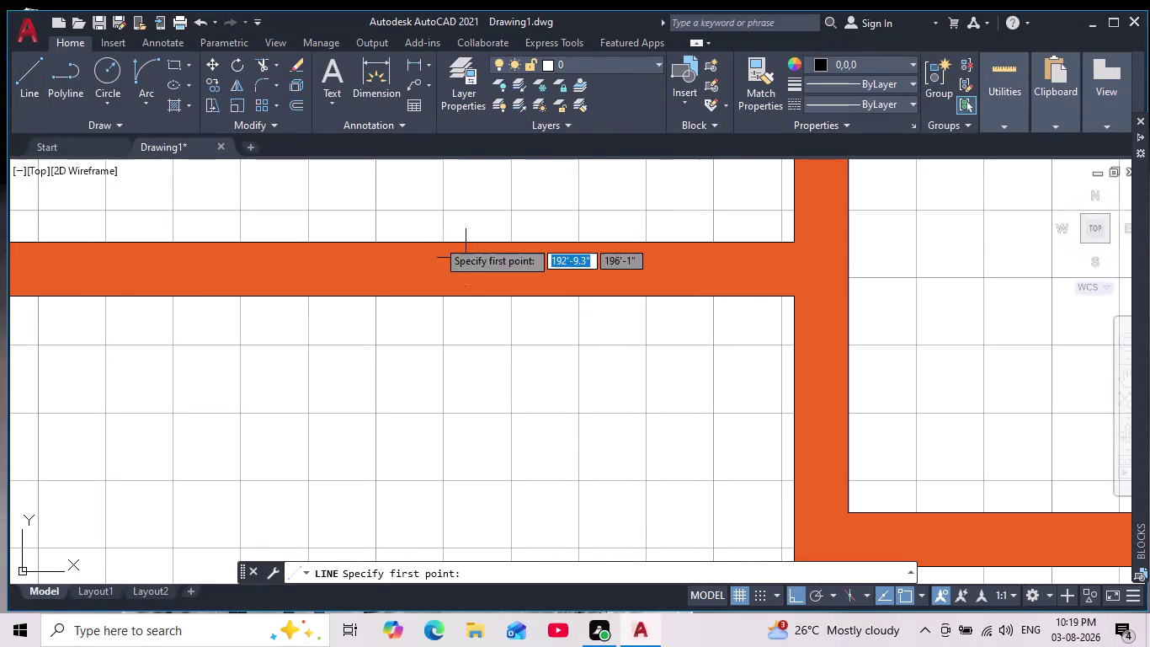
scroll(down, 3)
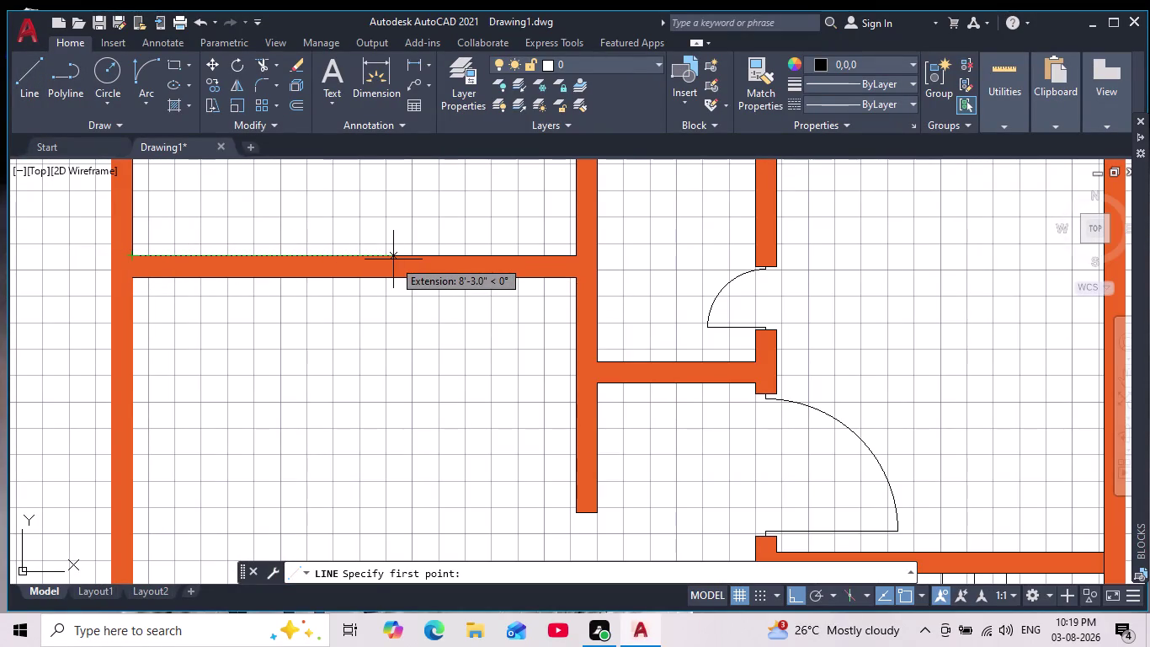
click(440, 257)
scroll(up, 3)
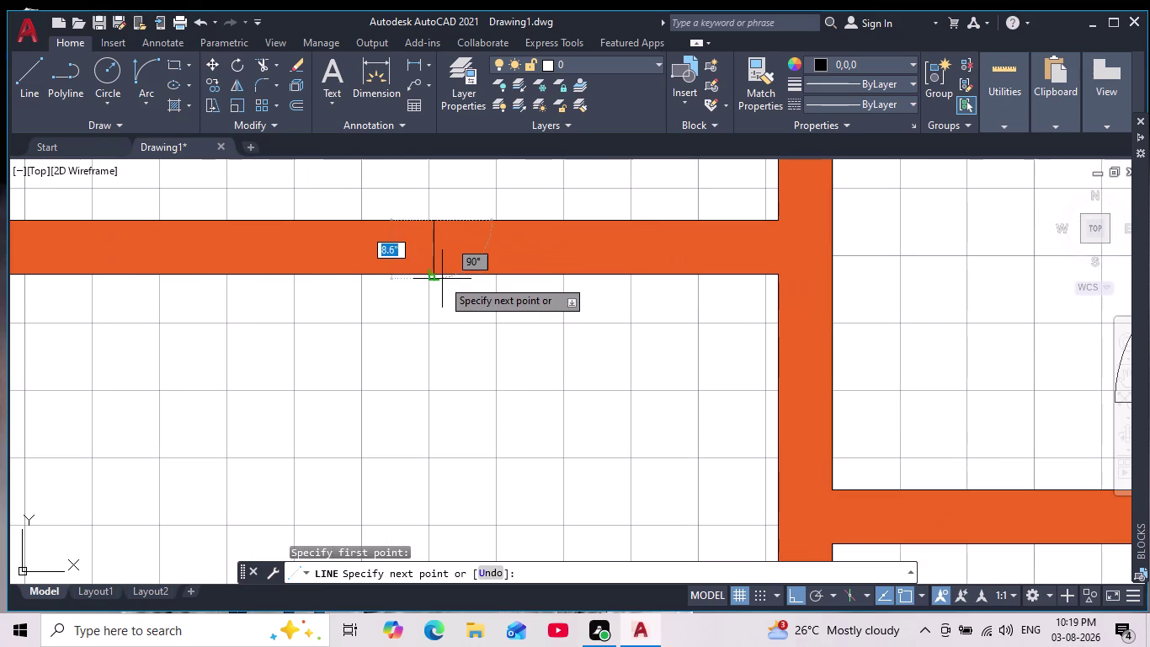
click(424, 271)
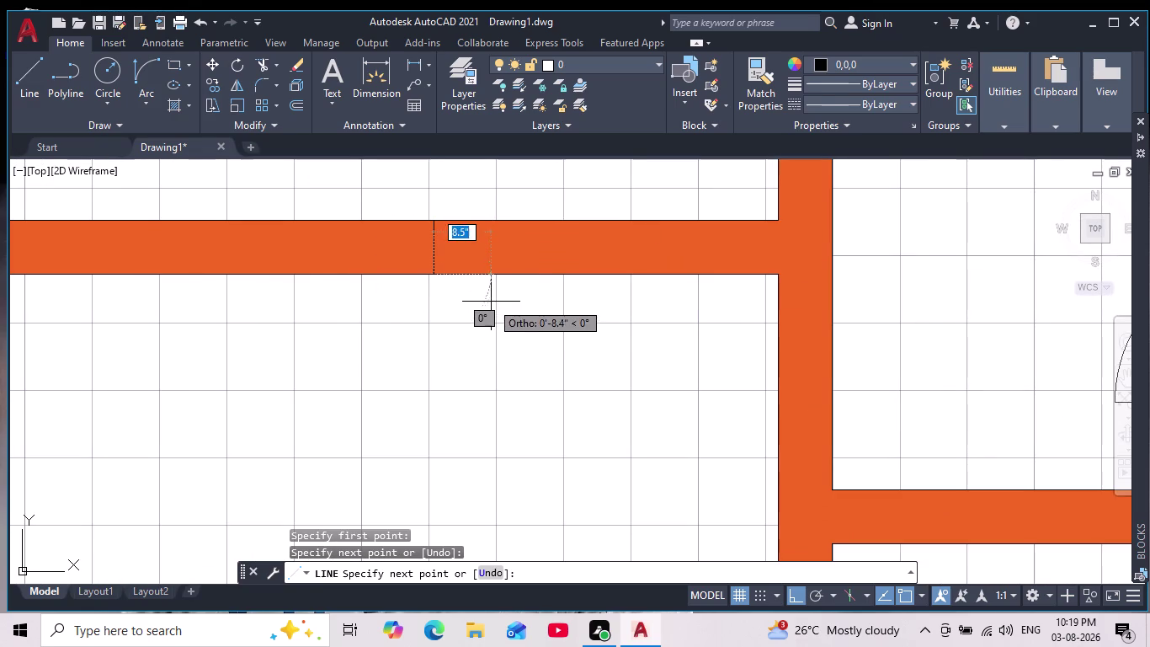
key(Escape)
click(531, 260)
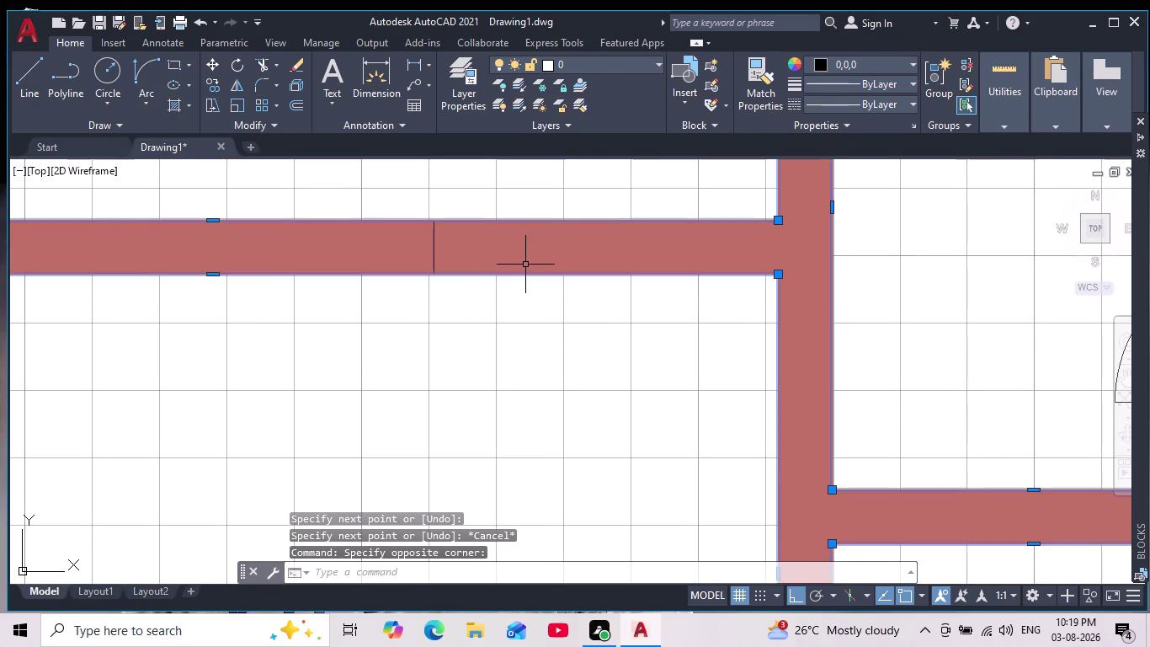
scroll(down, 3)
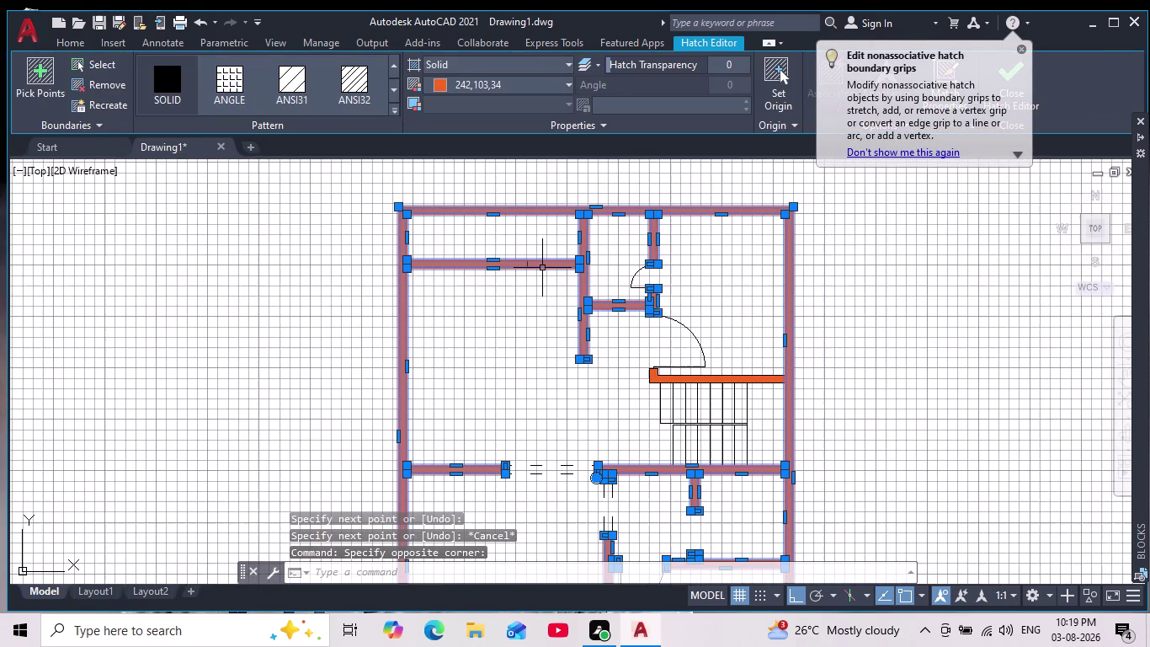
Delete the selected orange wall hatch, leaving the walls as outlines.
middle_drag(546, 286, 548, 329)
scroll(up, 3)
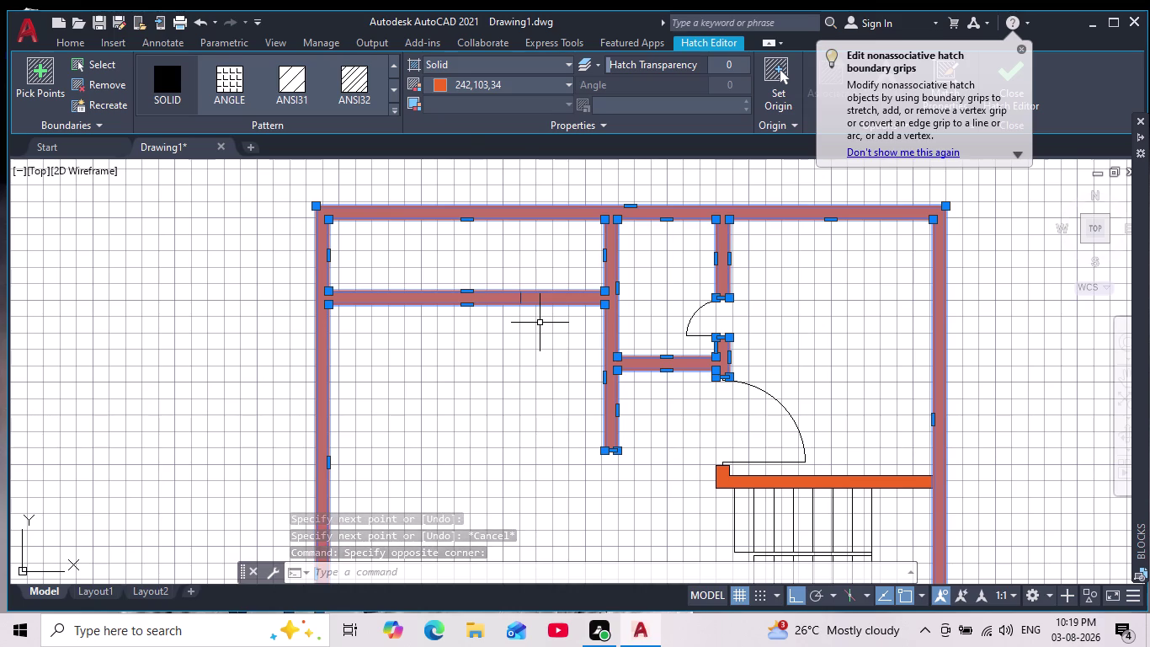
key(Delete)
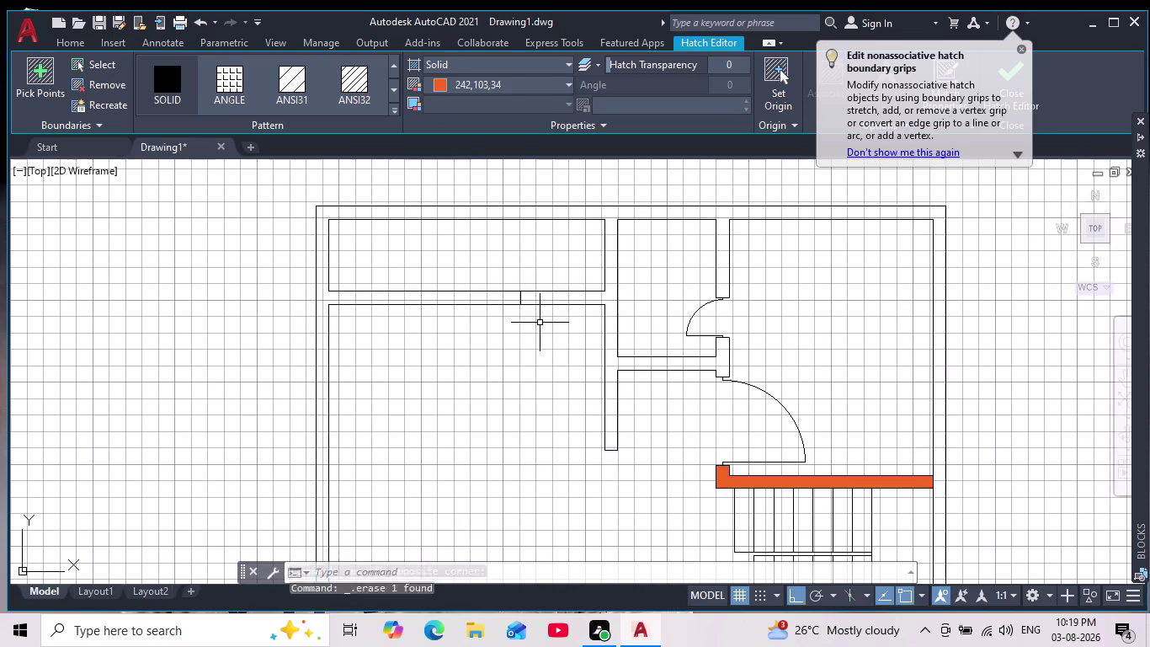
scroll(up, 3)
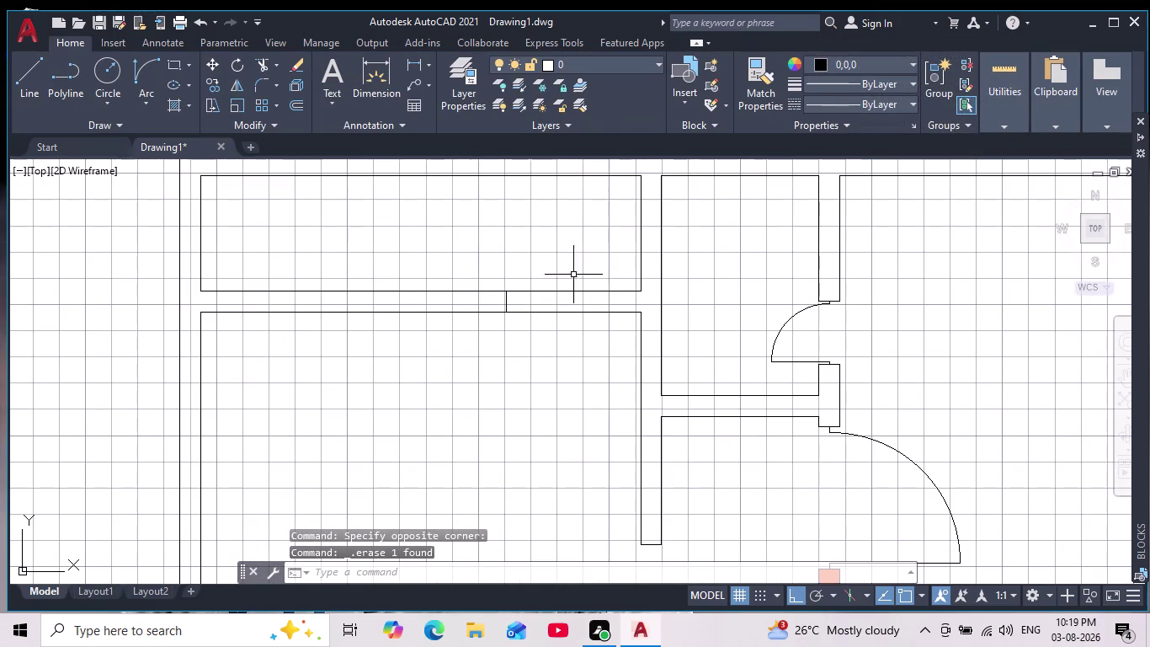
click(43, 74)
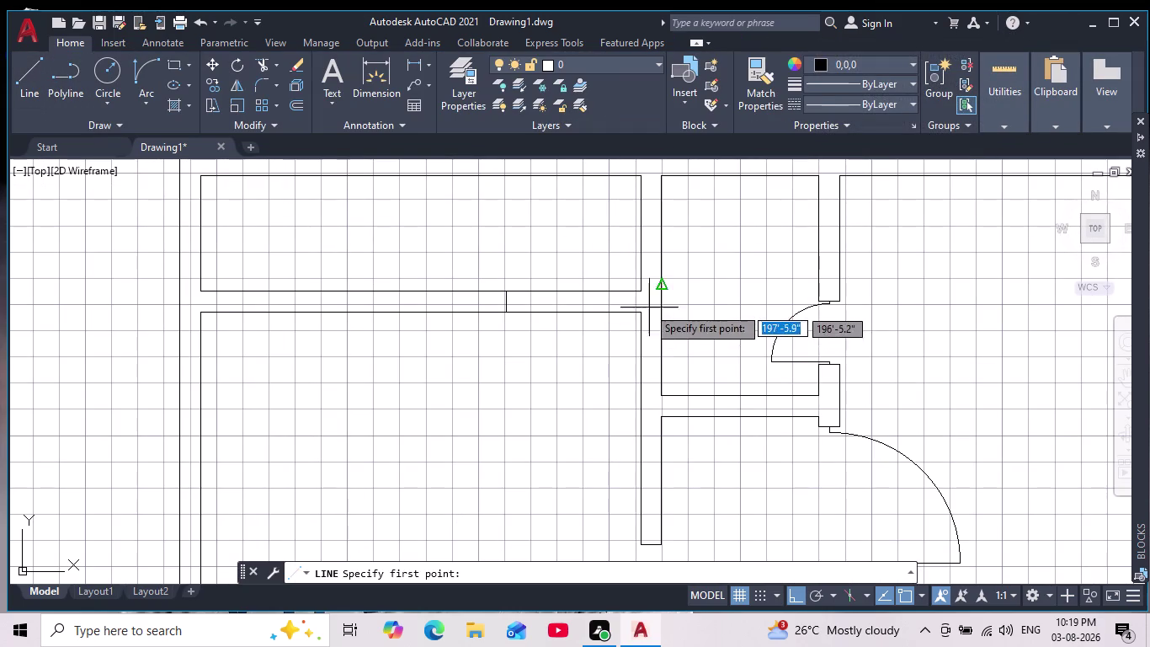
Draw a line at the wall corner and trim the dividing wall to open a gap.
scroll(up, 3)
click(633, 270)
click(636, 331)
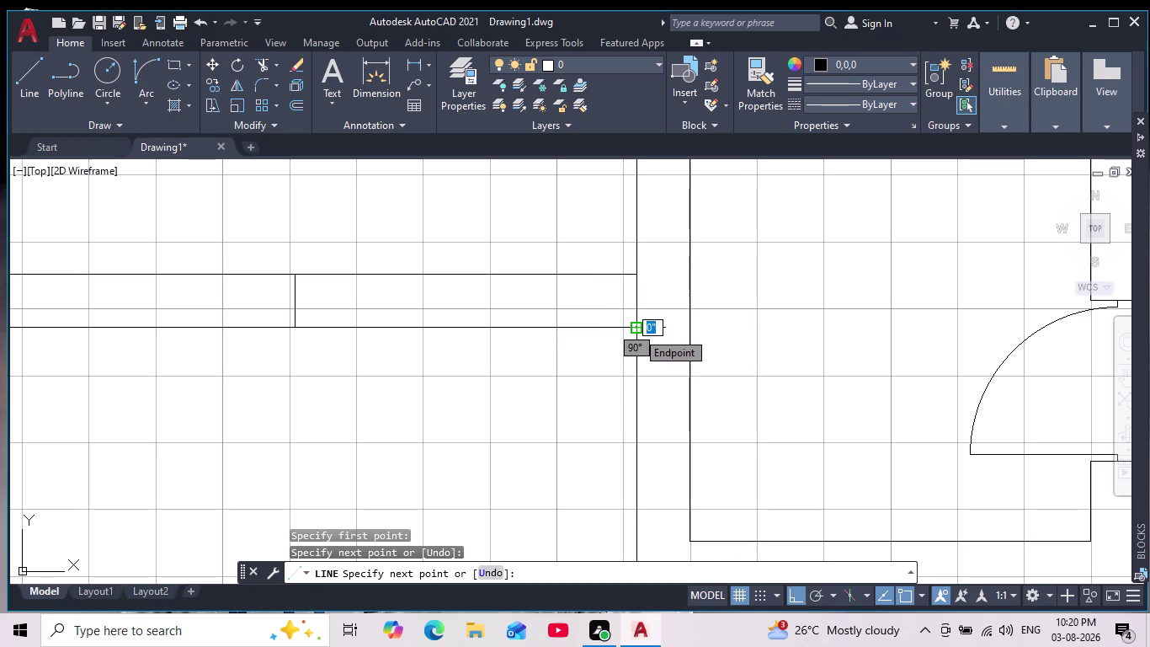
key(Escape)
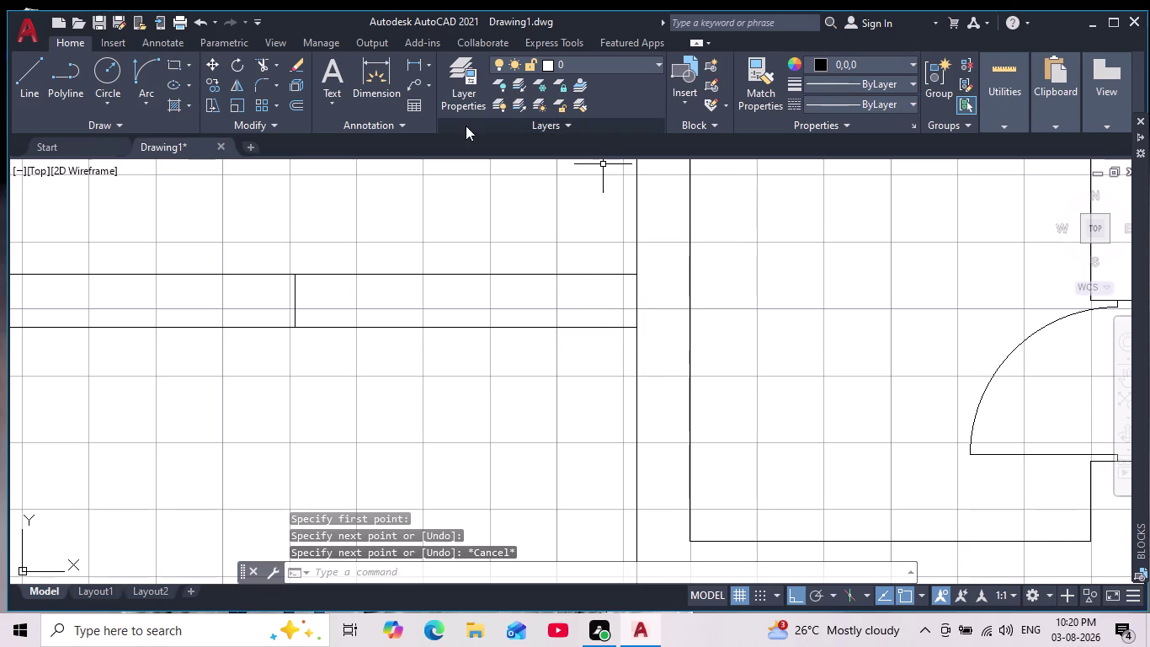
click(268, 64)
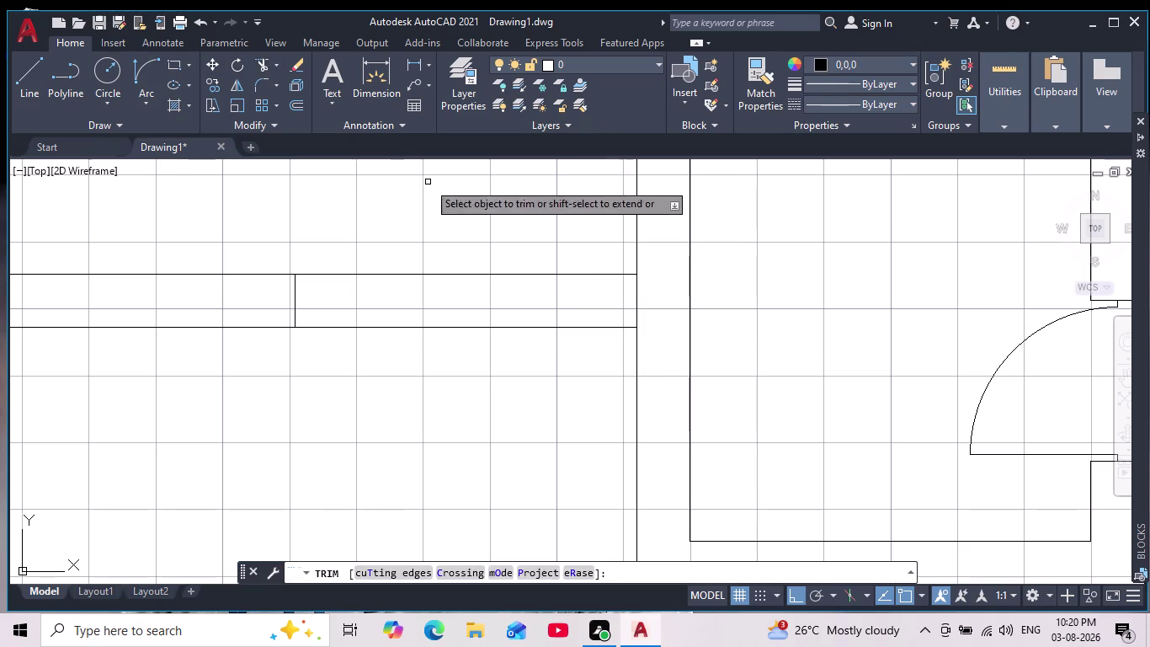
drag(432, 195, 485, 399)
scroll(down, 3)
middle_drag(468, 414, 470, 390)
scroll(down, 3)
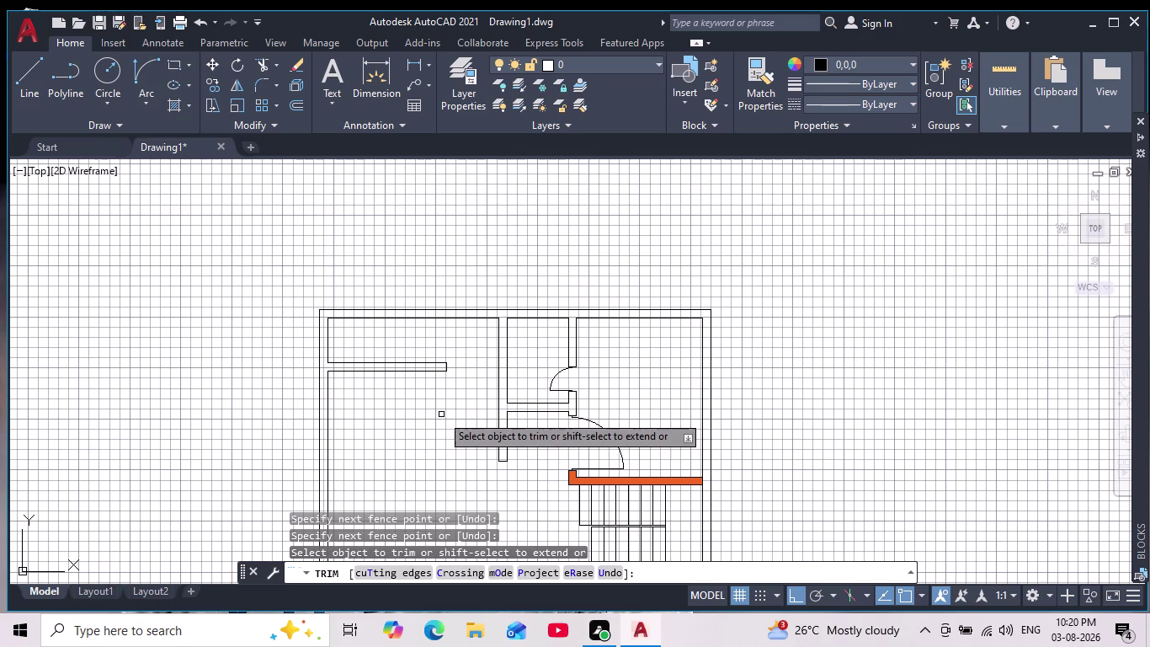
key(Escape)
key(Escape)
Delete the orange fill at the stair landing.
middle_drag(442, 410, 404, 262)
scroll(up, 3)
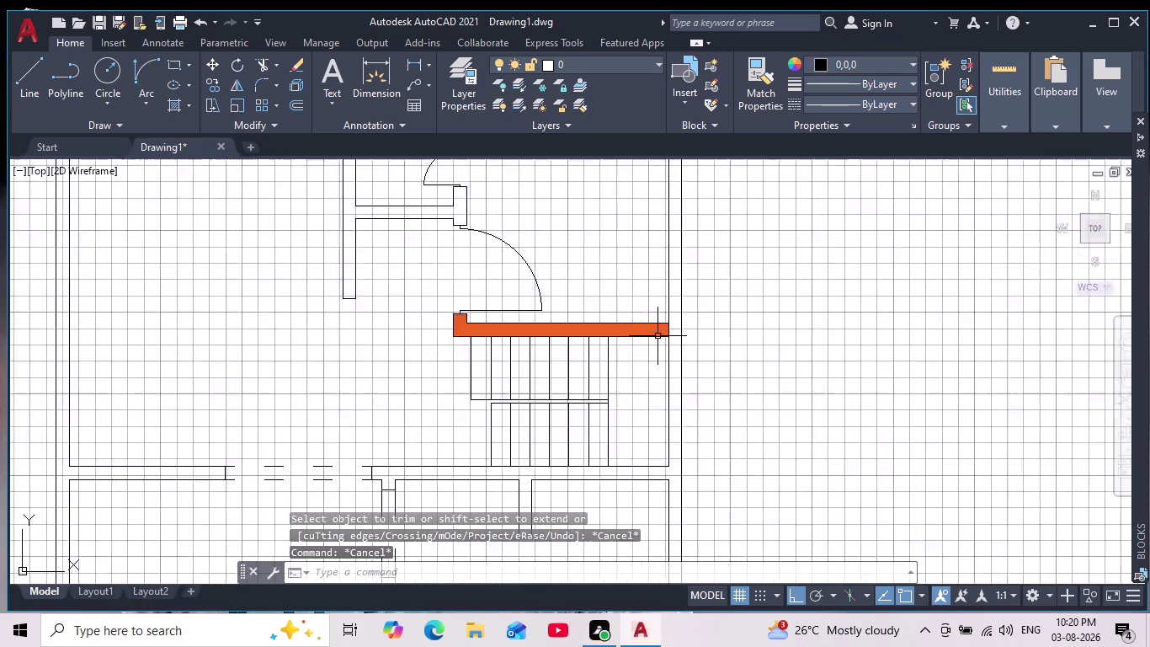
scroll(up, 3)
click(614, 325)
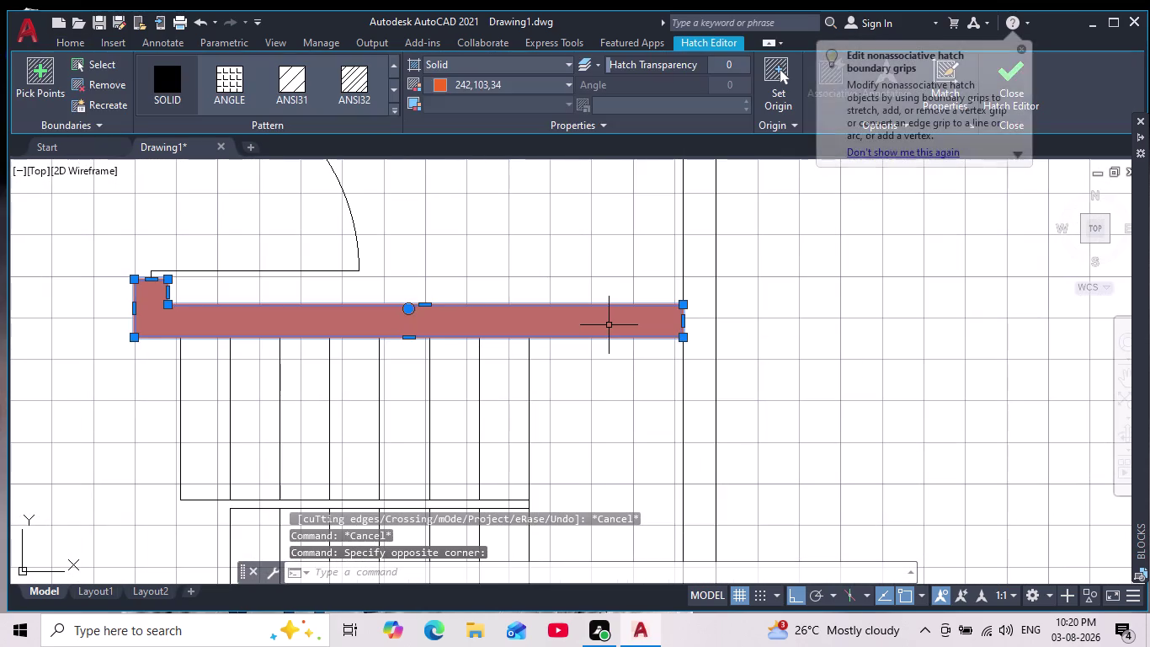
key(Delete)
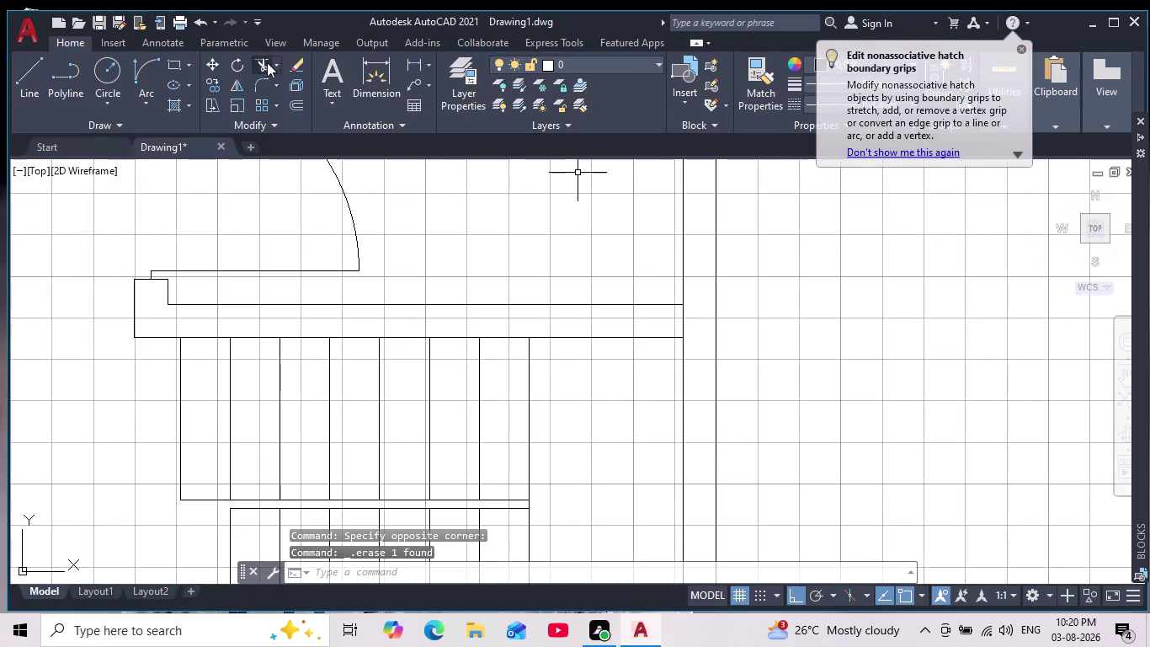
Trim away the crossing line segments at the stair landing.
click(265, 62)
scroll(up, 3)
drag(617, 317, 655, 306)
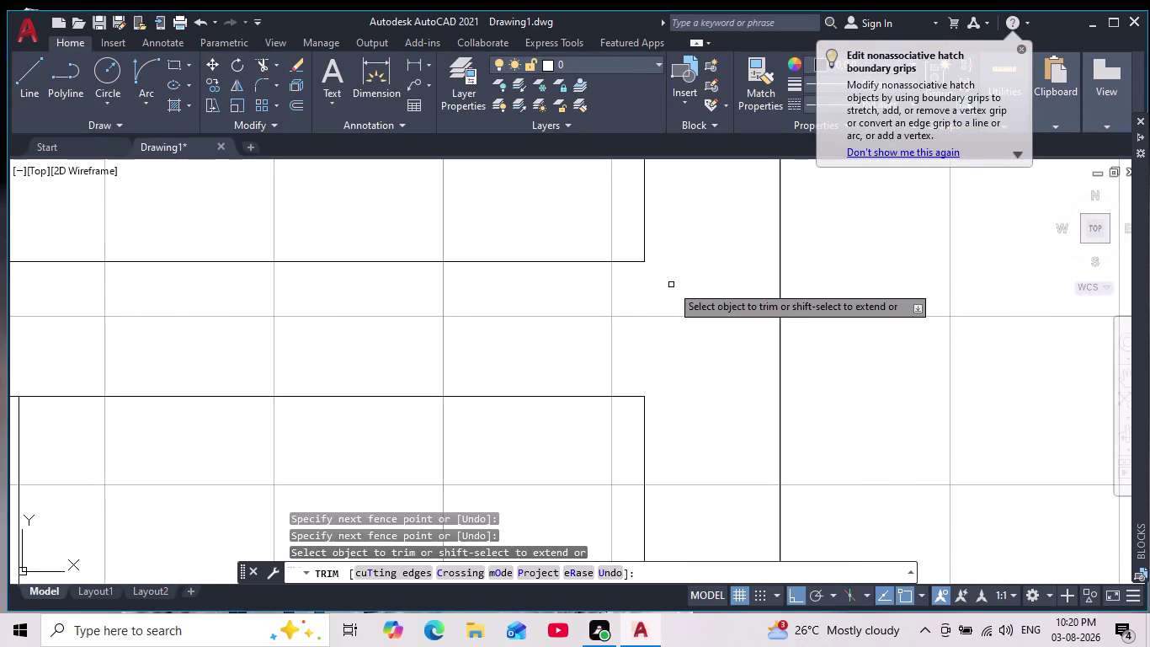
scroll(down, 3)
key(Escape)
key(Escape)
scroll(down, 3)
middle_drag(788, 329, 730, 358)
scroll(down, 3)
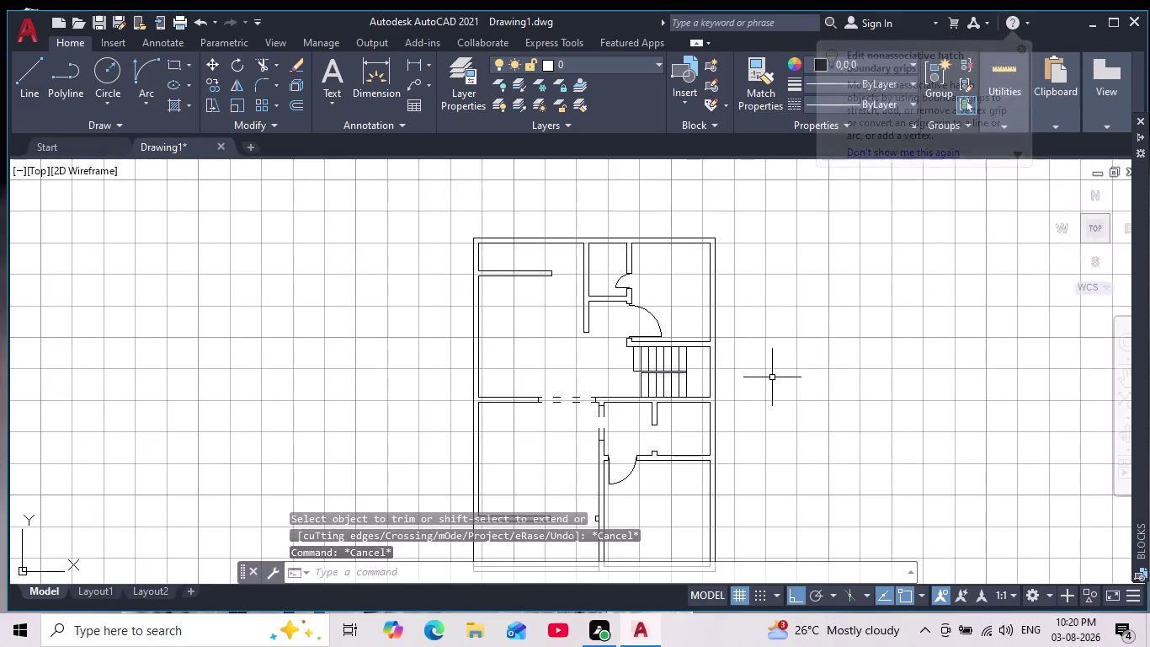
Start a trial HATCH on a wall area, then cancel it.
middle_drag(774, 378, 692, 281)
scroll(down, 3)
key(h)
key(Return)
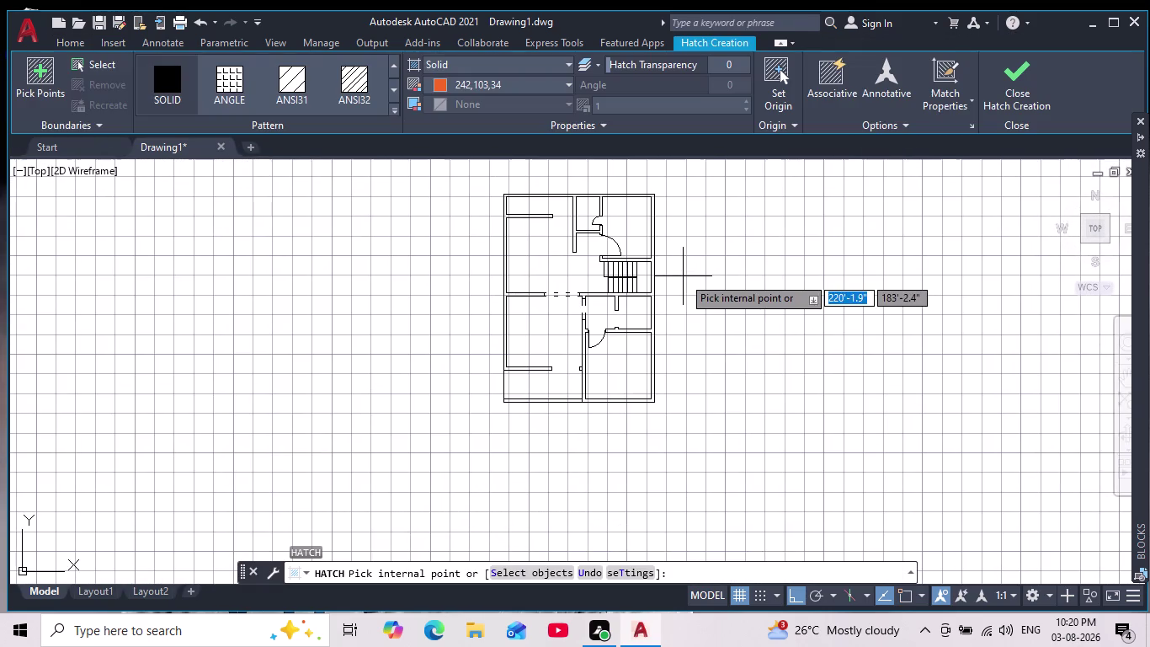
scroll(up, 3)
middle_drag(696, 370, 705, 406)
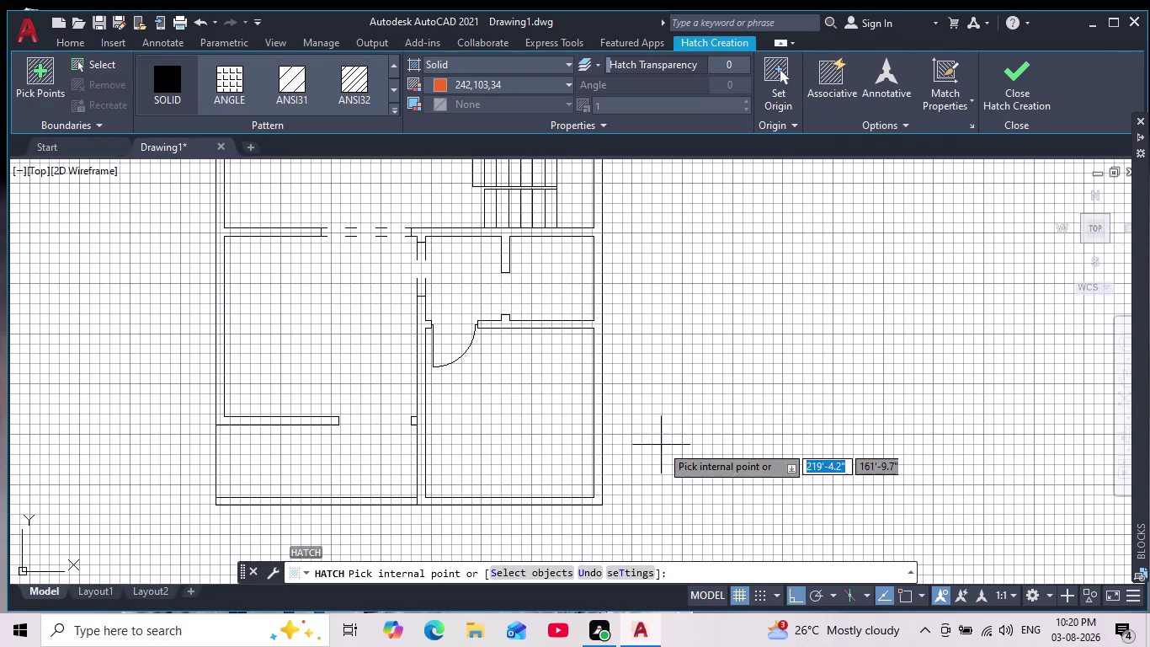
click(597, 409)
scroll(down, 3)
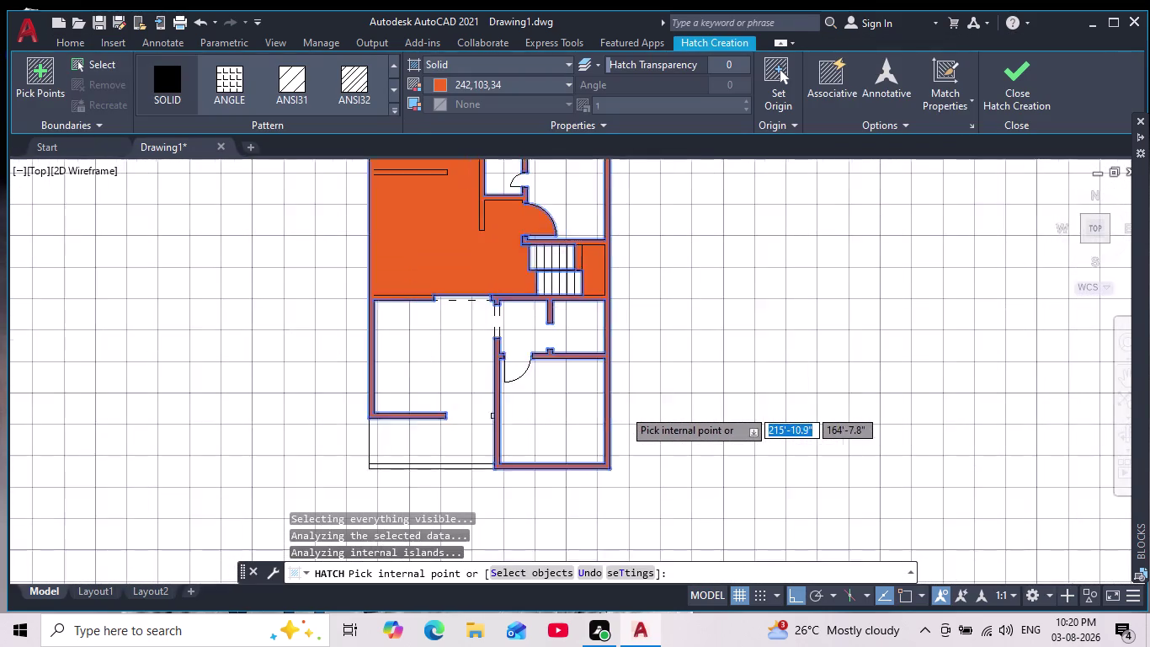
key(Escape)
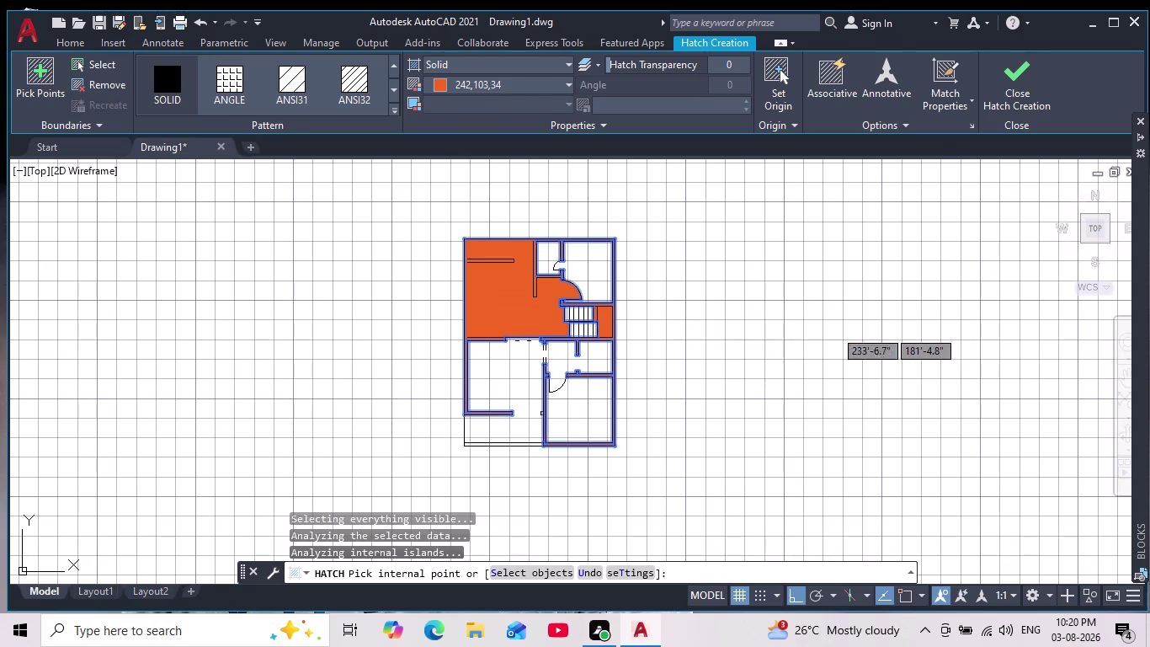
Undo the trial orange wall fill twice and start HATCH again.
key(ctrl+z)
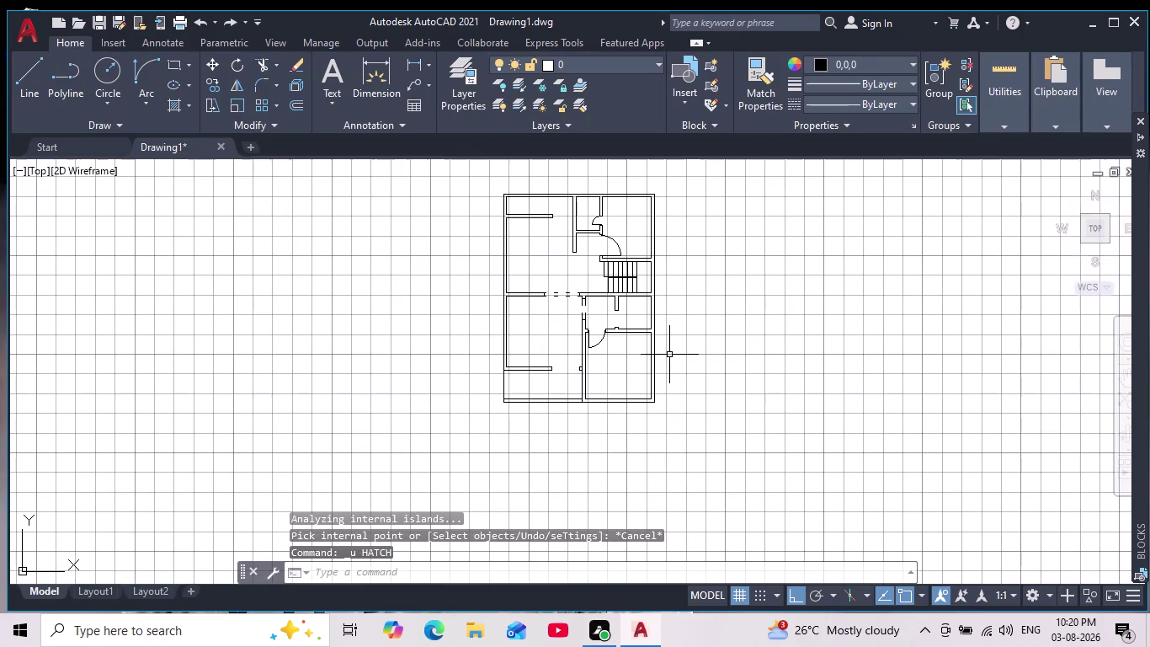
middle_drag(671, 355, 658, 403)
scroll(down, 3)
scroll(up, 3)
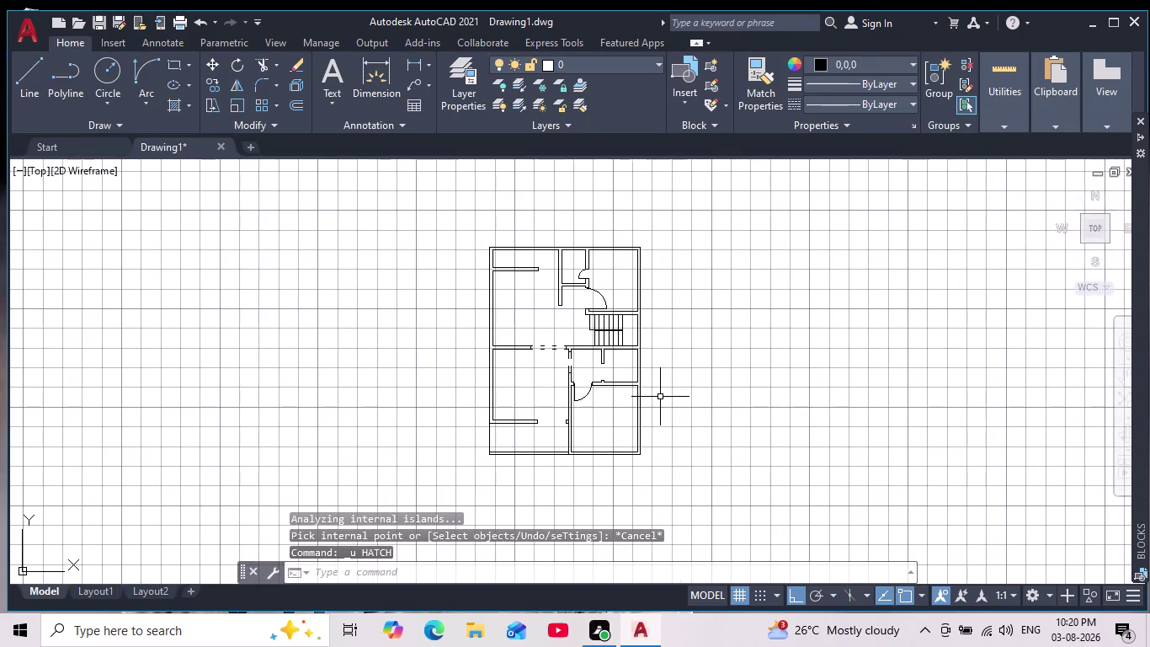
key(space)
scroll(up, 3)
scroll(down, 3)
middle_drag(654, 400, 661, 424)
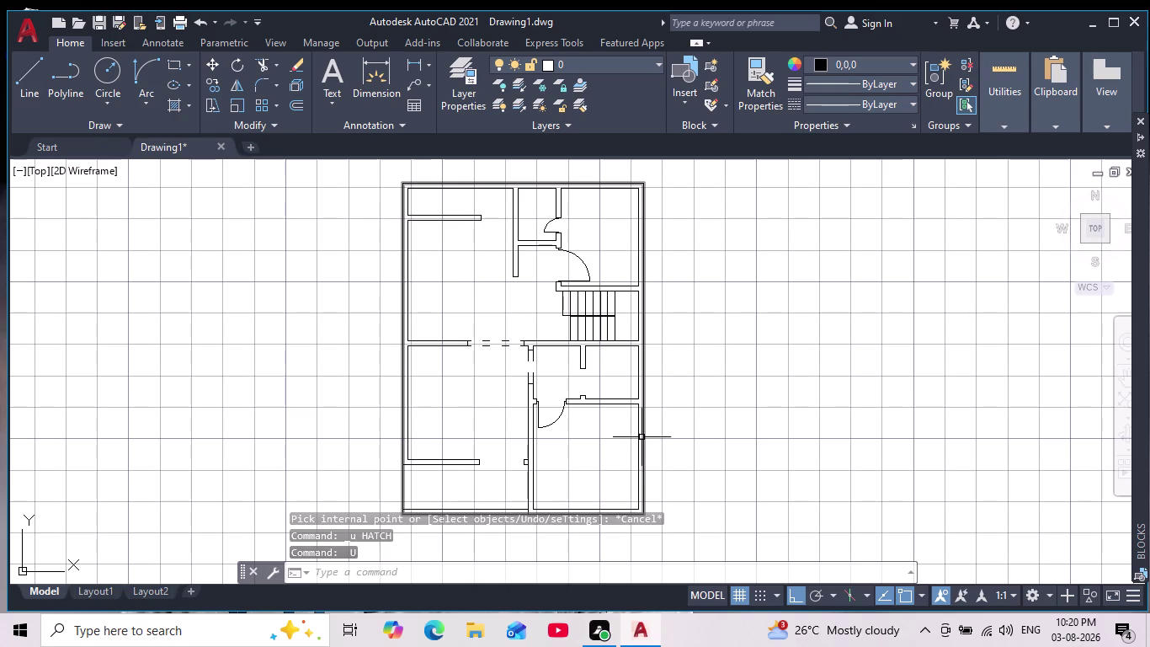
click(641, 437)
key(Escape)
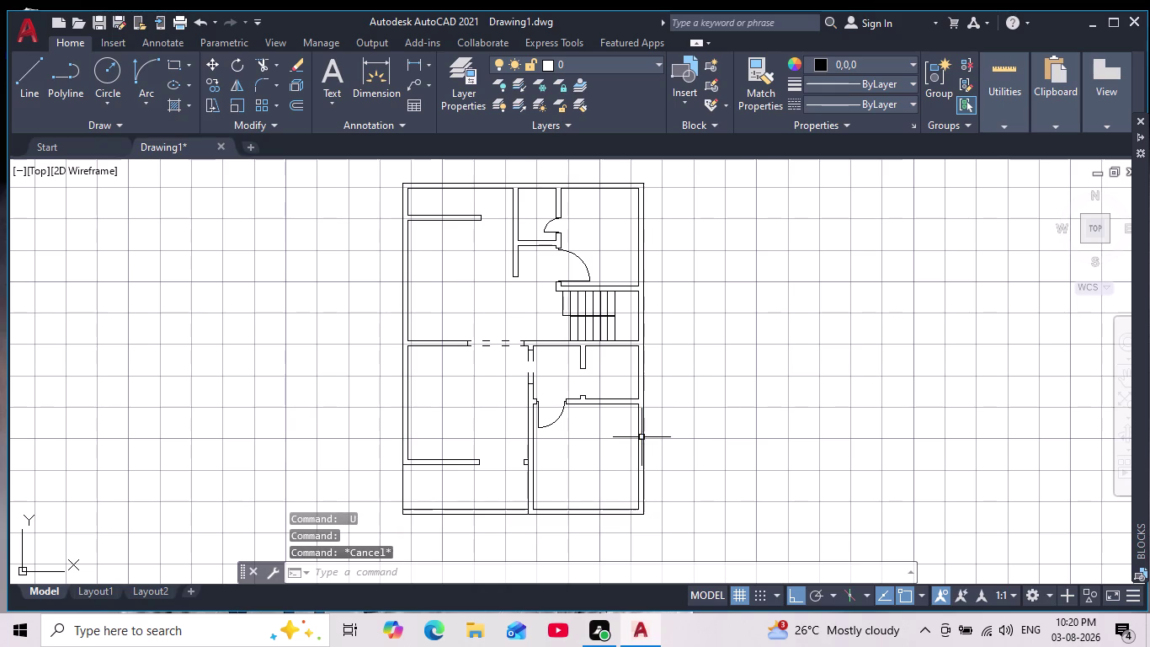
key(h)
key(Return)
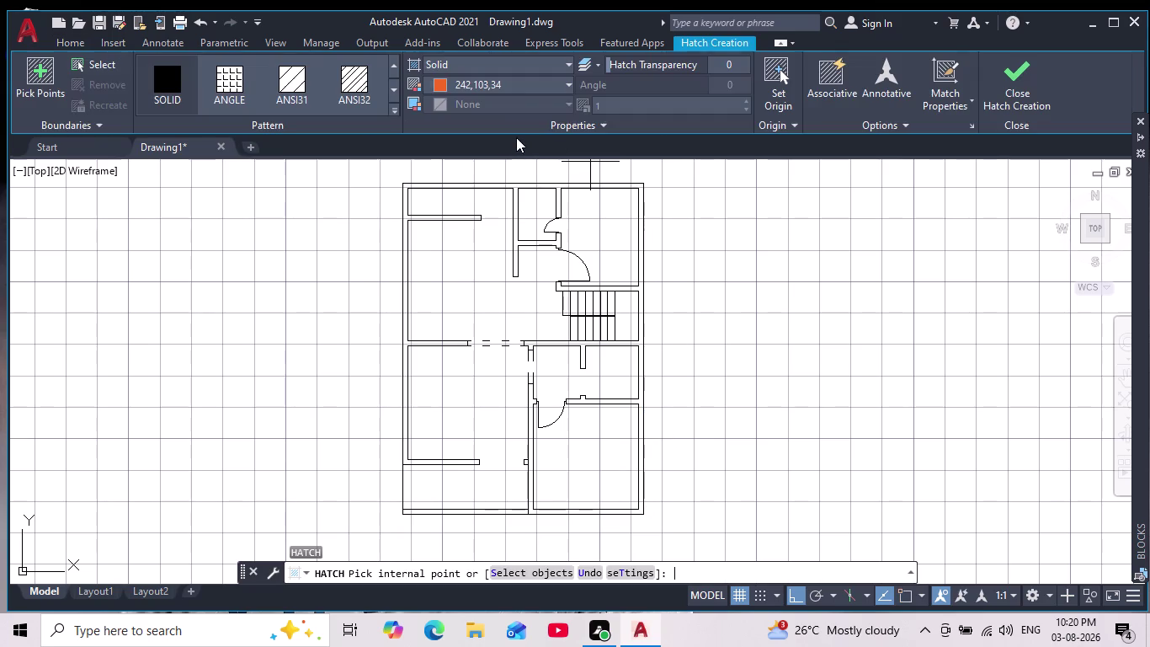
Apply the solid orange hatch to all walls and open the Linetype list.
click(641, 475)
key(Return)
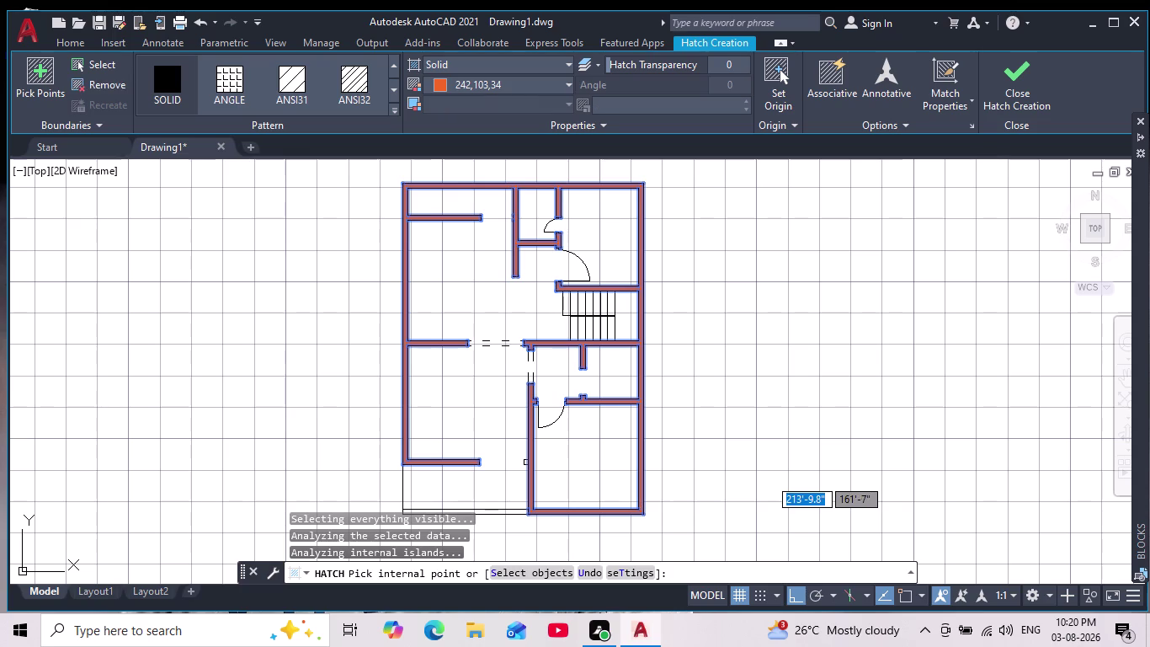
scroll(down, 3)
scroll(up, 3)
middle_drag(642, 413, 602, 256)
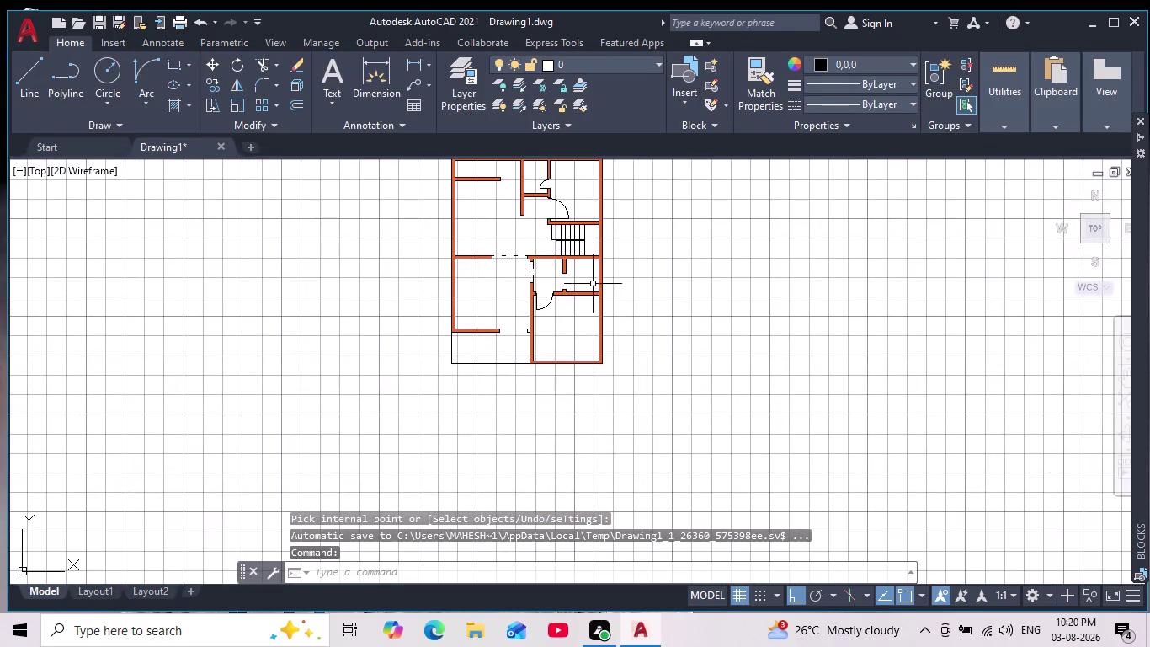
scroll(up, 3)
middle_drag(583, 297, 583, 378)
scroll(down, 3)
scroll(up, 3)
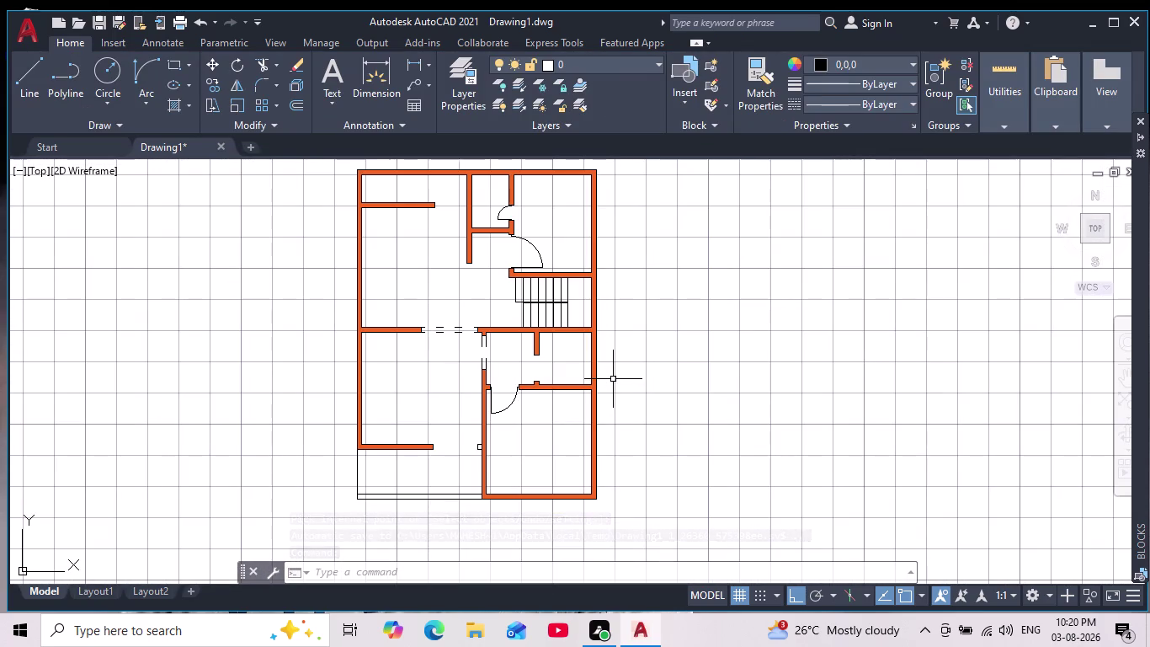
click(880, 104)
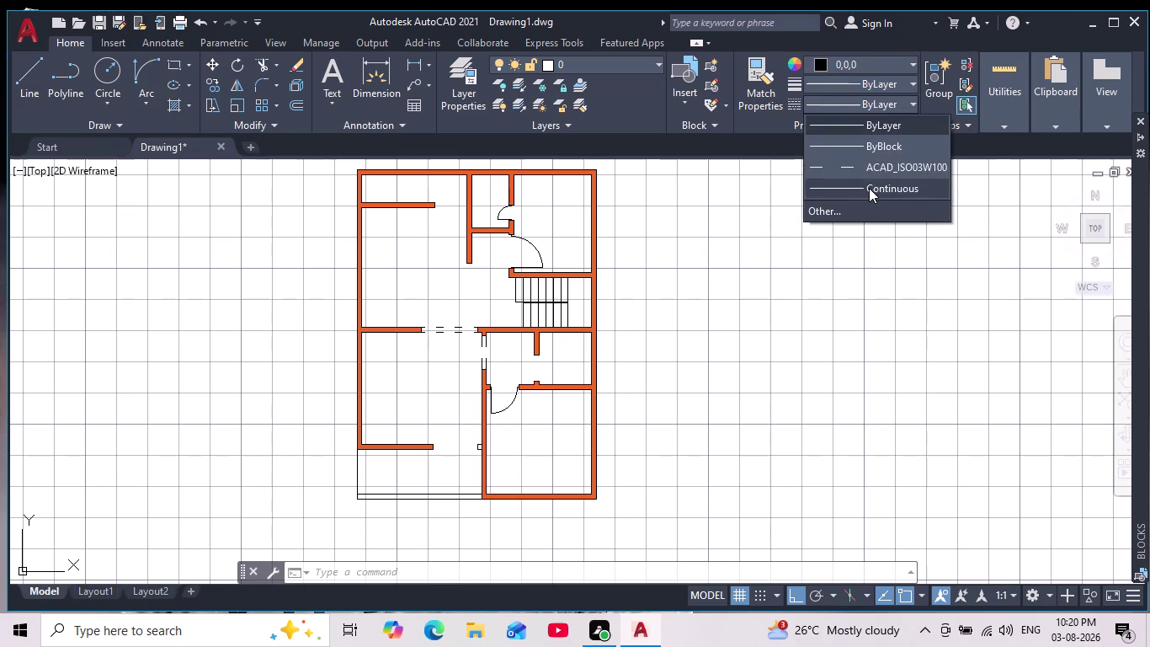
Make ACAD_ISO03W100 the current linetype and cancel the active HATCH.
click(859, 172)
middle_drag(450, 209, 457, 292)
scroll(up, 3)
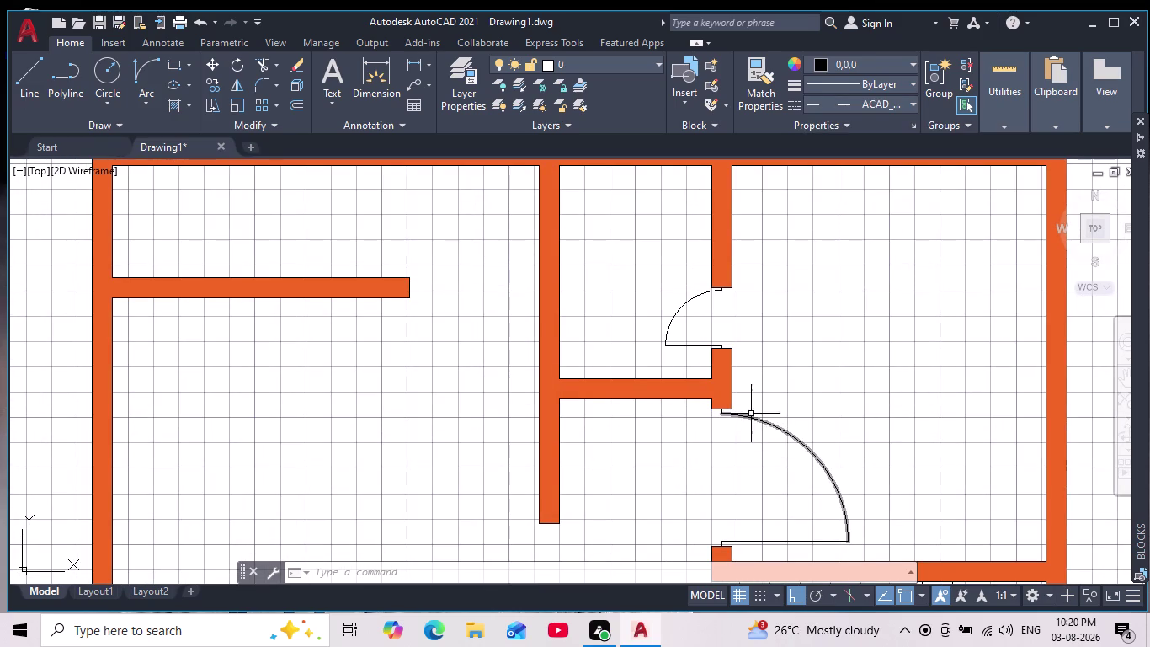
middle_drag(383, 296, 395, 363)
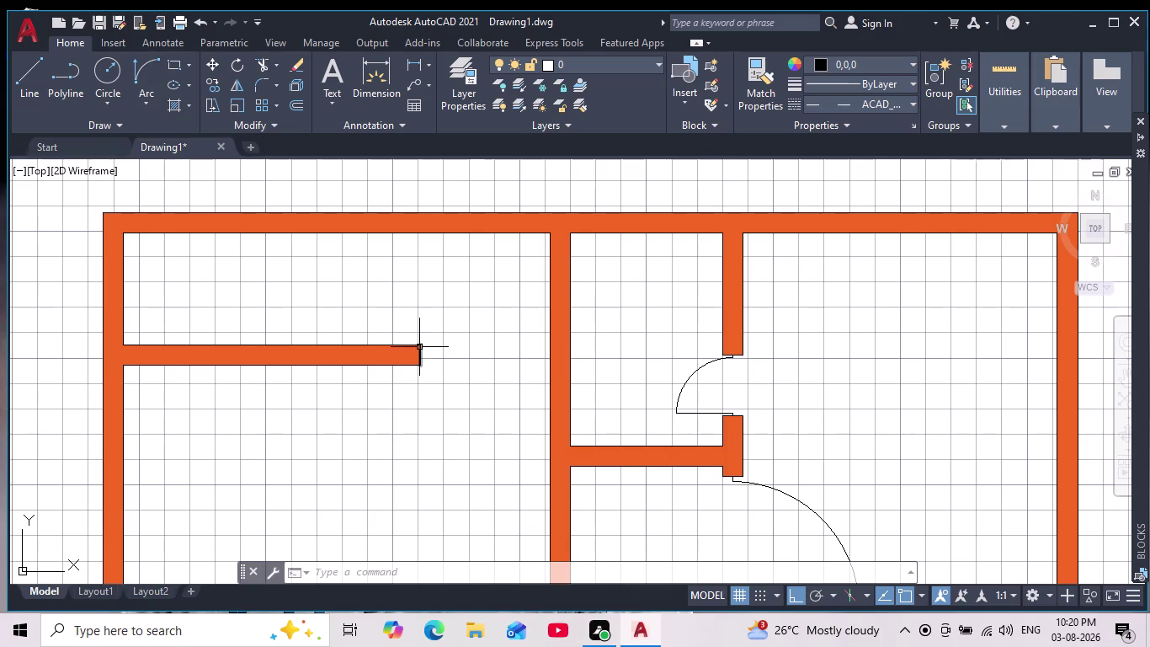
scroll(down, 3)
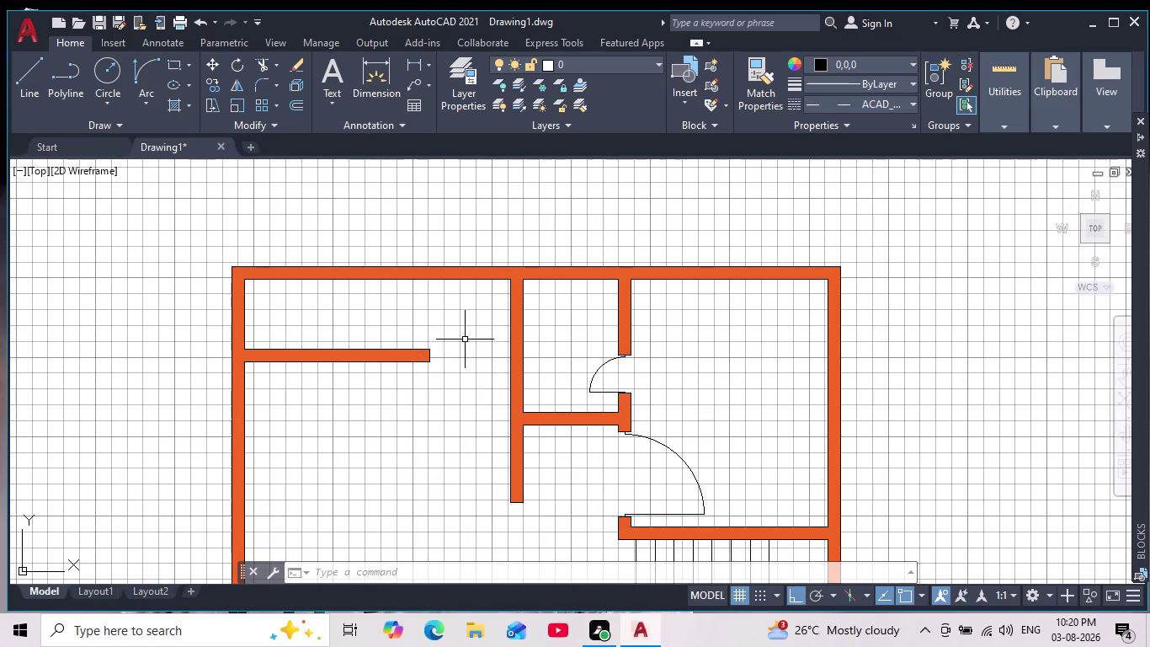
scroll(up, 3)
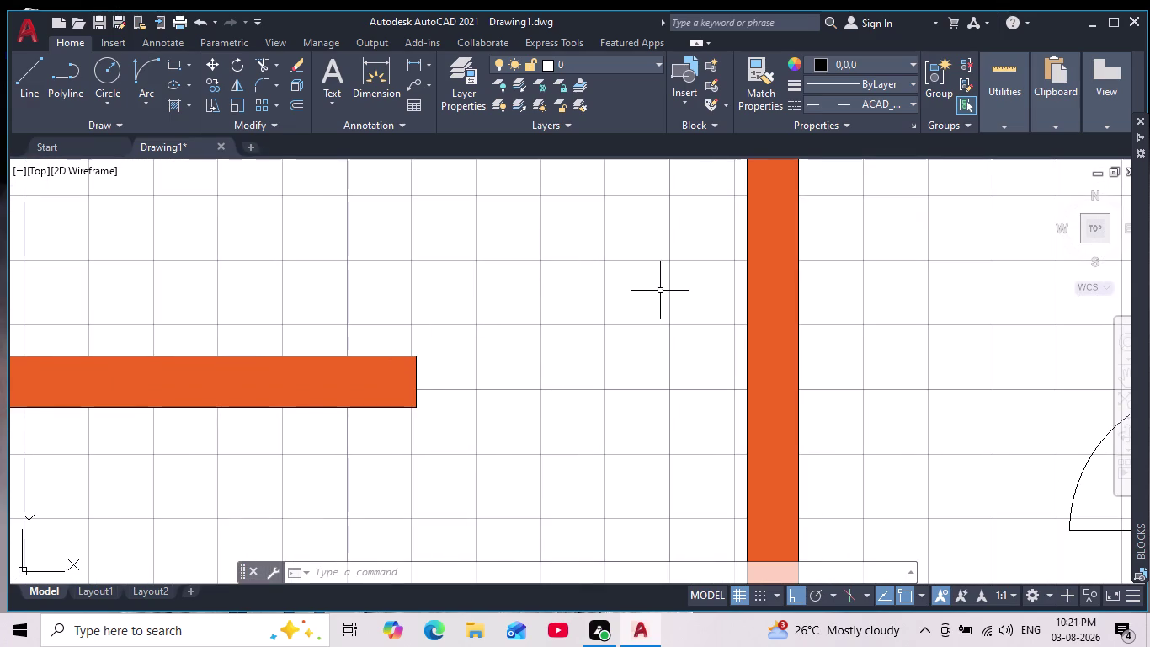
key(Escape)
key(Escape)
Abandon a trial fill of the upper room and start the LINE command.
scroll(down, 3)
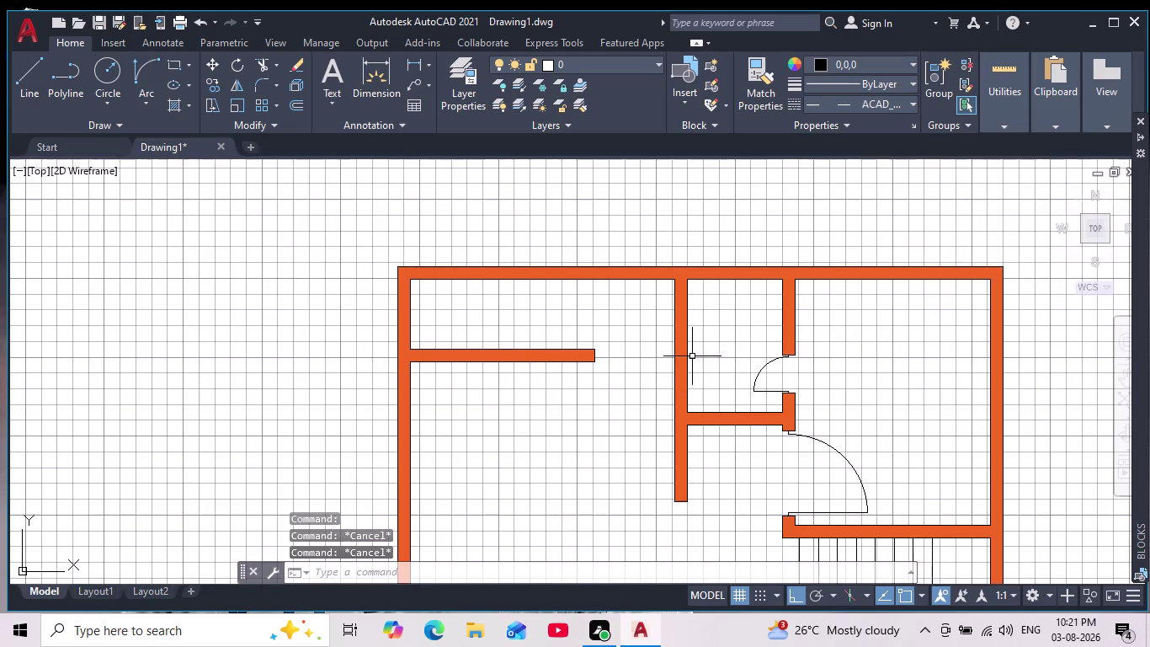
scroll(down, 3)
middle_drag(666, 392, 643, 367)
scroll(down, 3)
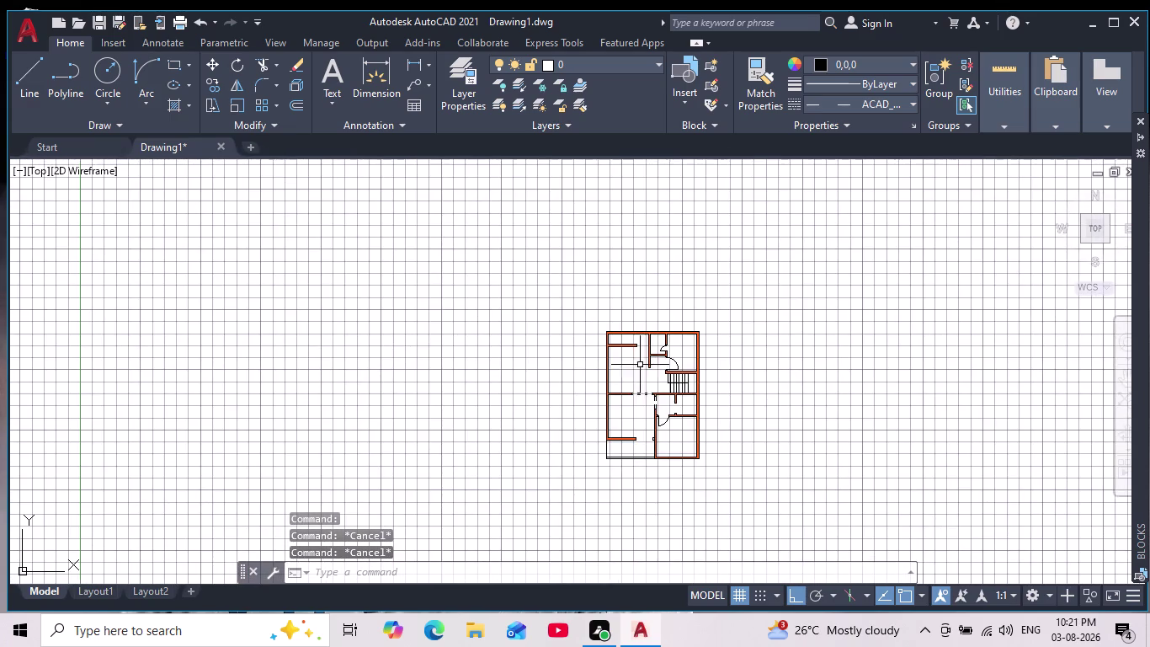
scroll(up, 3)
middle_drag(635, 376, 630, 328)
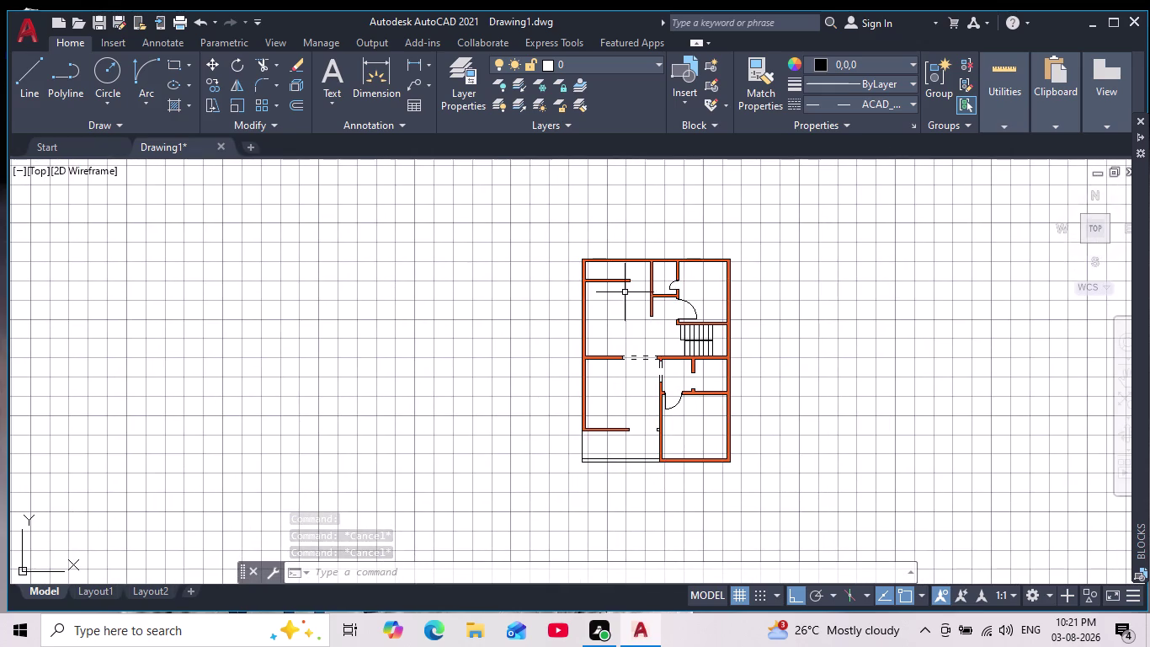
scroll(up, 3)
middle_drag(624, 291, 613, 359)
key(space)
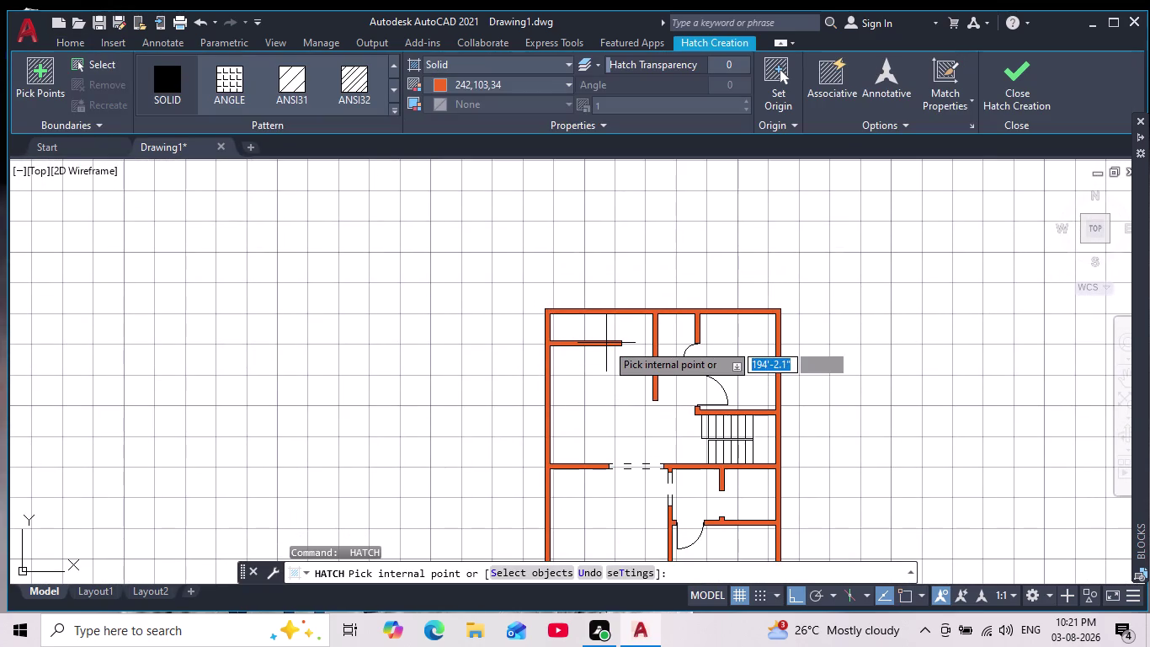
scroll(up, 3)
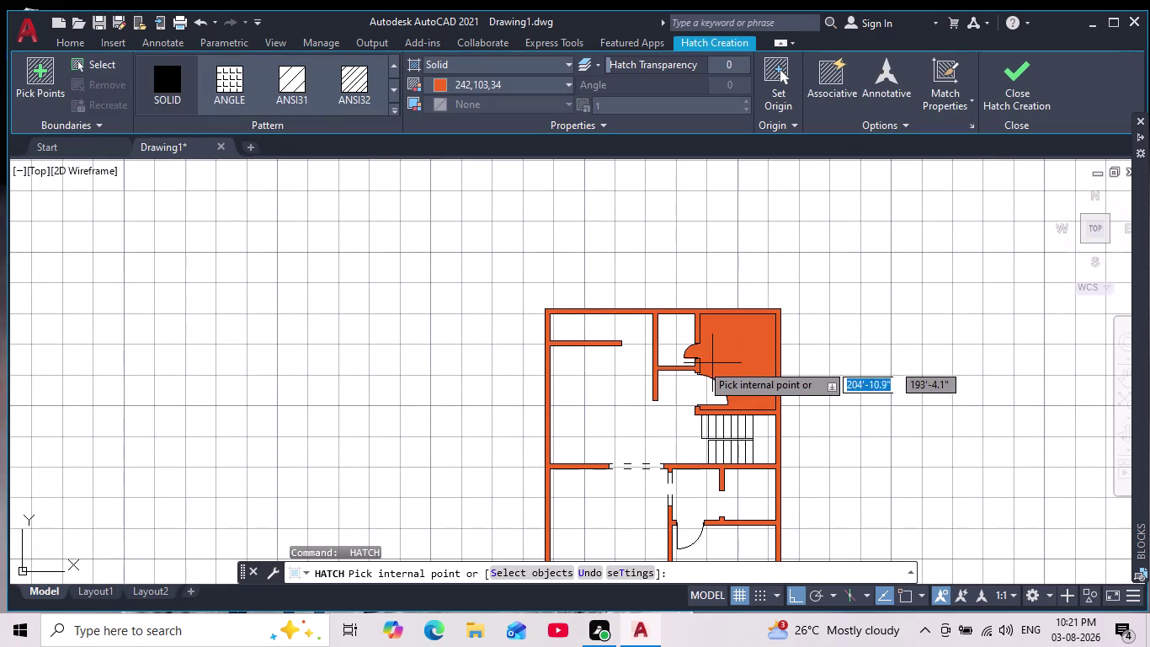
scroll(up, 3)
key(Escape)
key(Escape)
key(Escape)
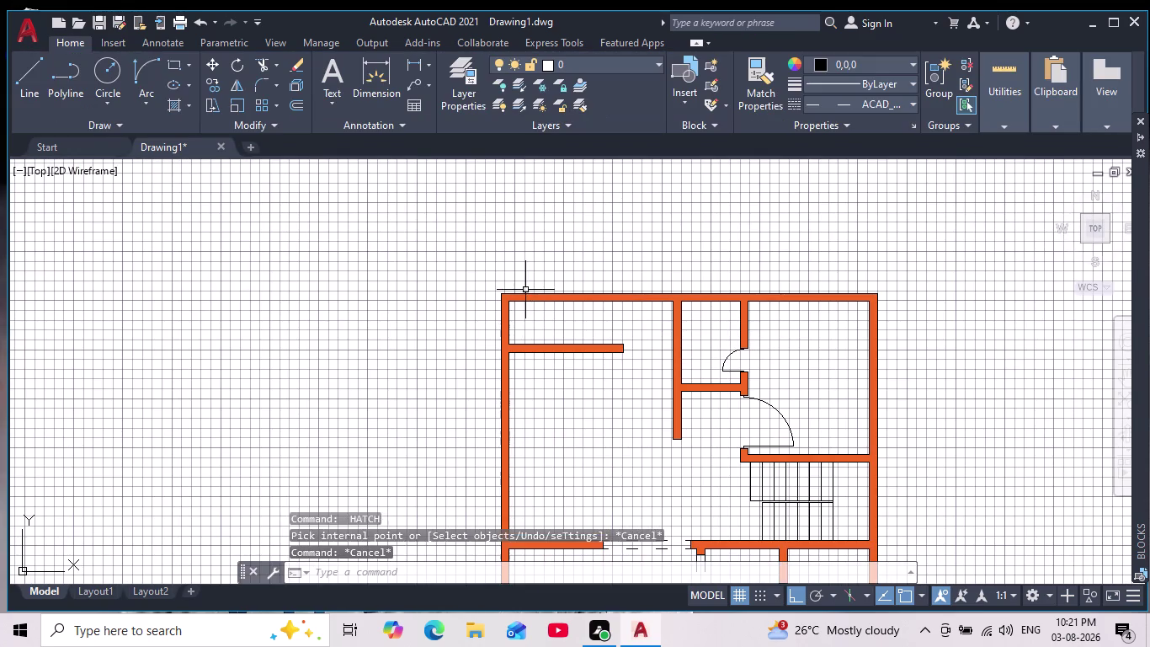
drag(31, 82, 46, 102)
Draw two dashed lines from the upper-left wall end's top and bottom corners to the central wall.
scroll(up, 3)
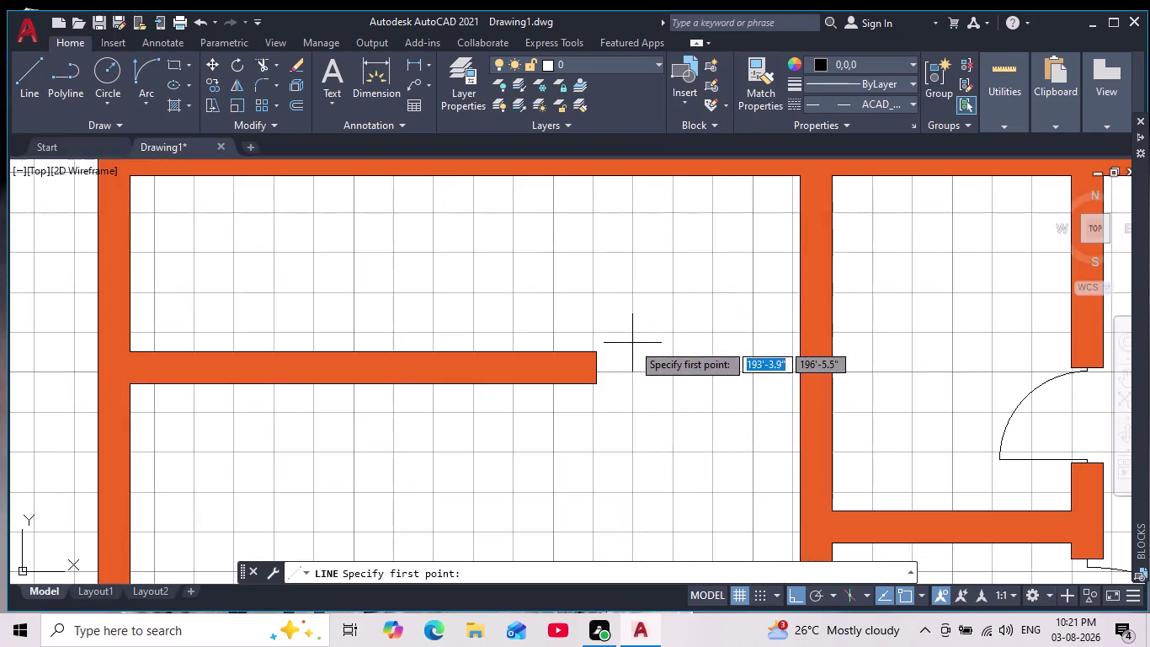
middle_drag(629, 345, 342, 267)
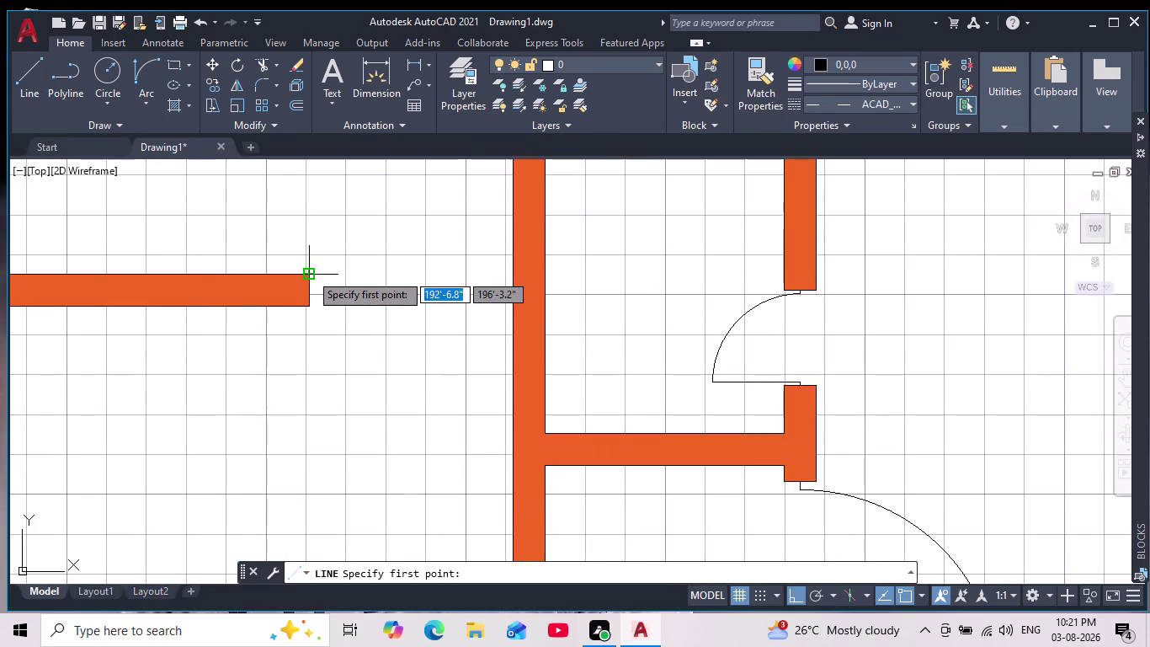
drag(310, 272, 316, 280)
click(514, 278)
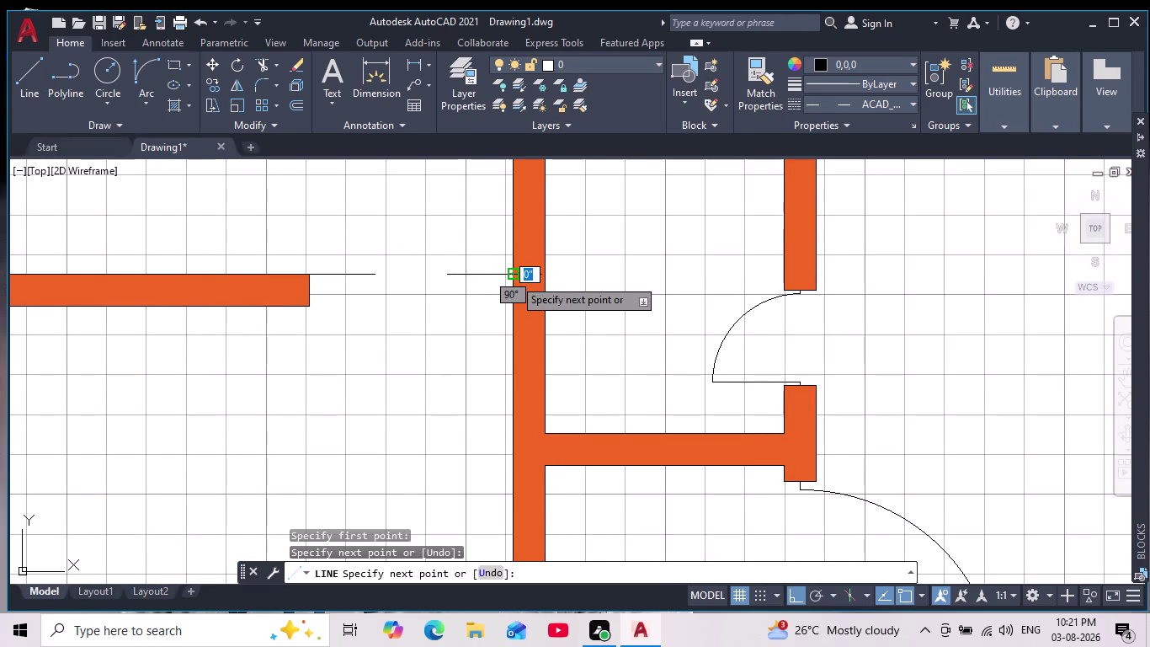
key(space)
key(space)
click(307, 308)
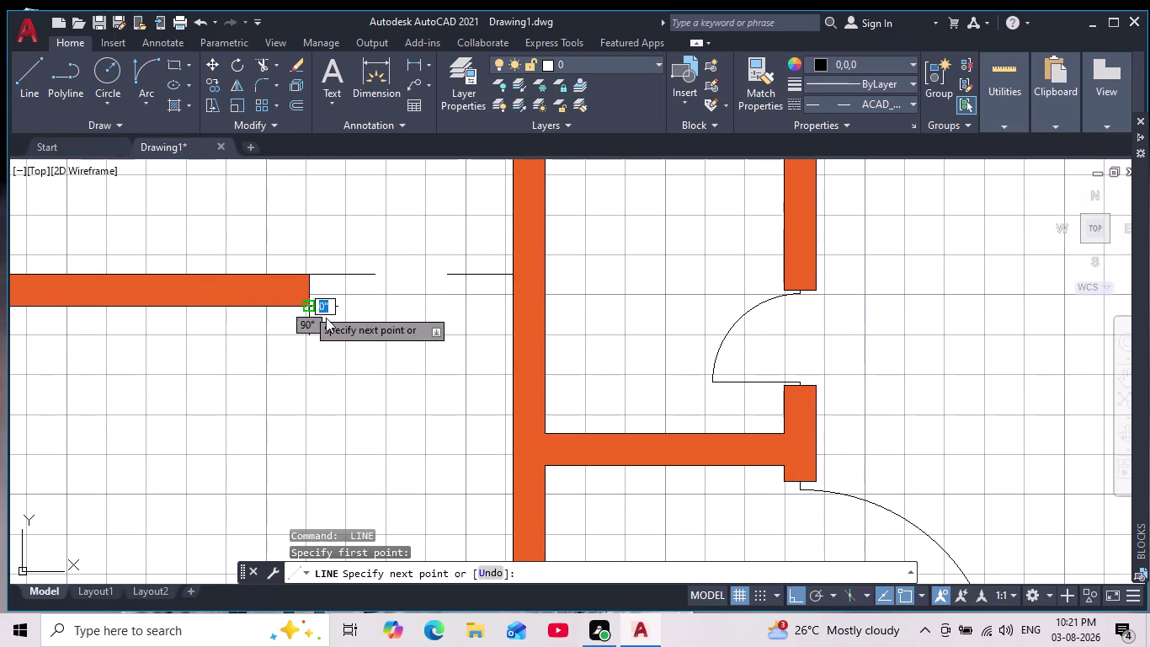
click(510, 303)
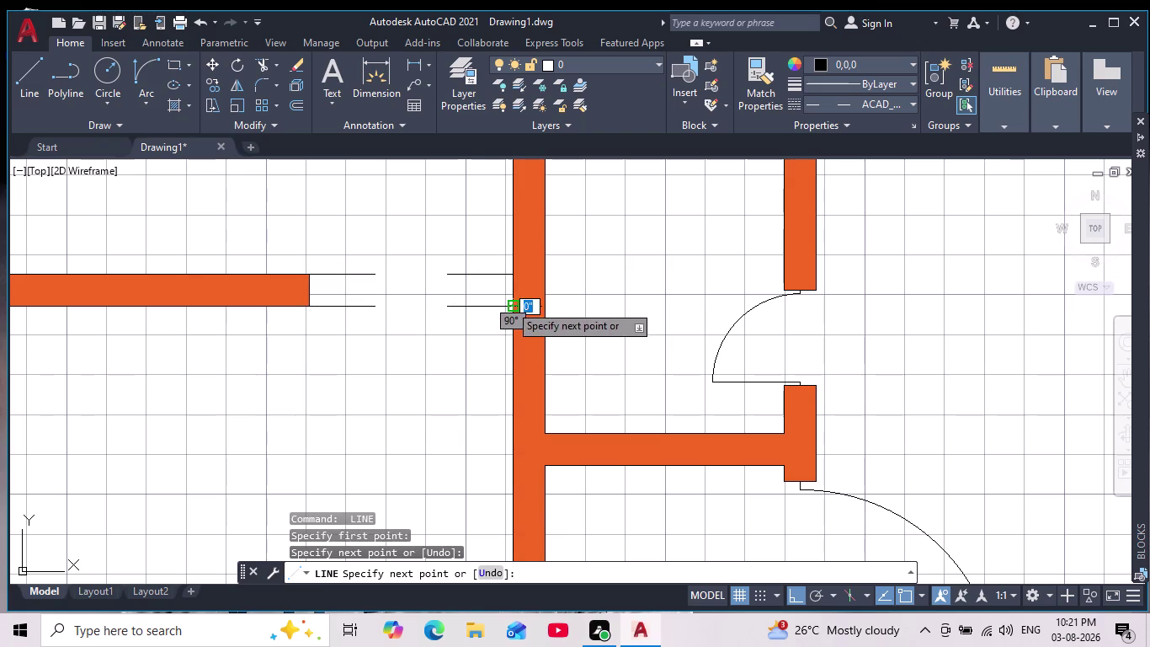
scroll(down, 3)
key(Escape)
scroll(down, 3)
middle_drag(420, 351, 423, 316)
scroll(up, 3)
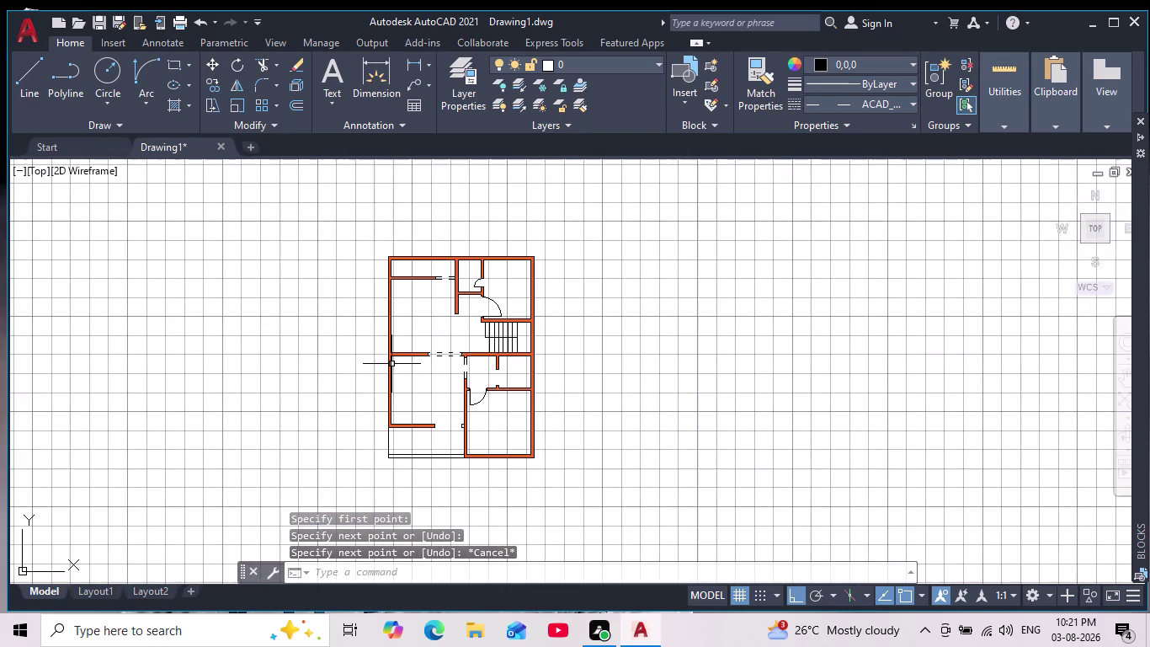
scroll(up, 3)
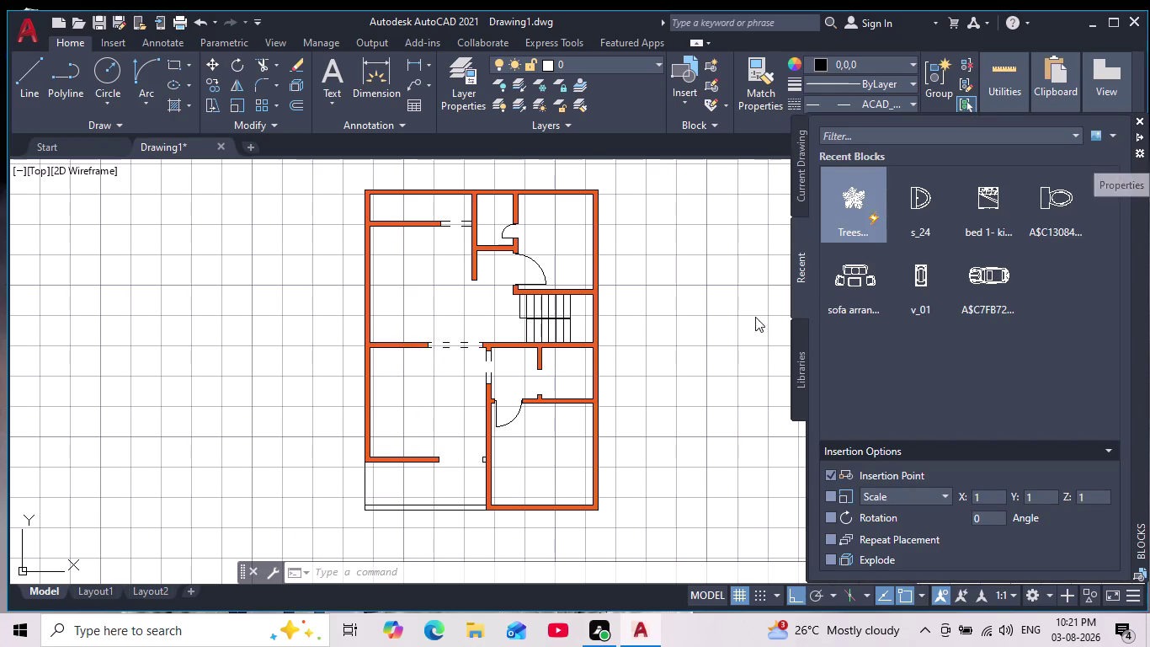
Open the Options dialog with the OP command.
scroll(down, 3)
middle_drag(704, 359, 610, 369)
scroll(up, 3)
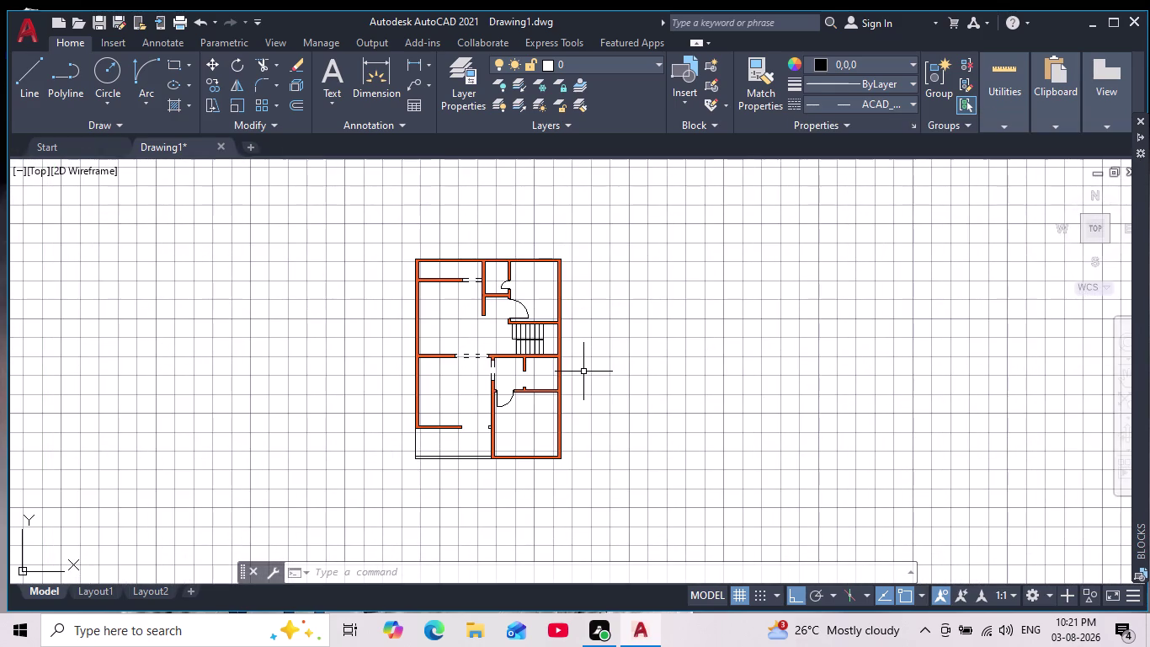
middle_drag(586, 373, 610, 350)
scroll(up, 3)
scroll(down, 3)
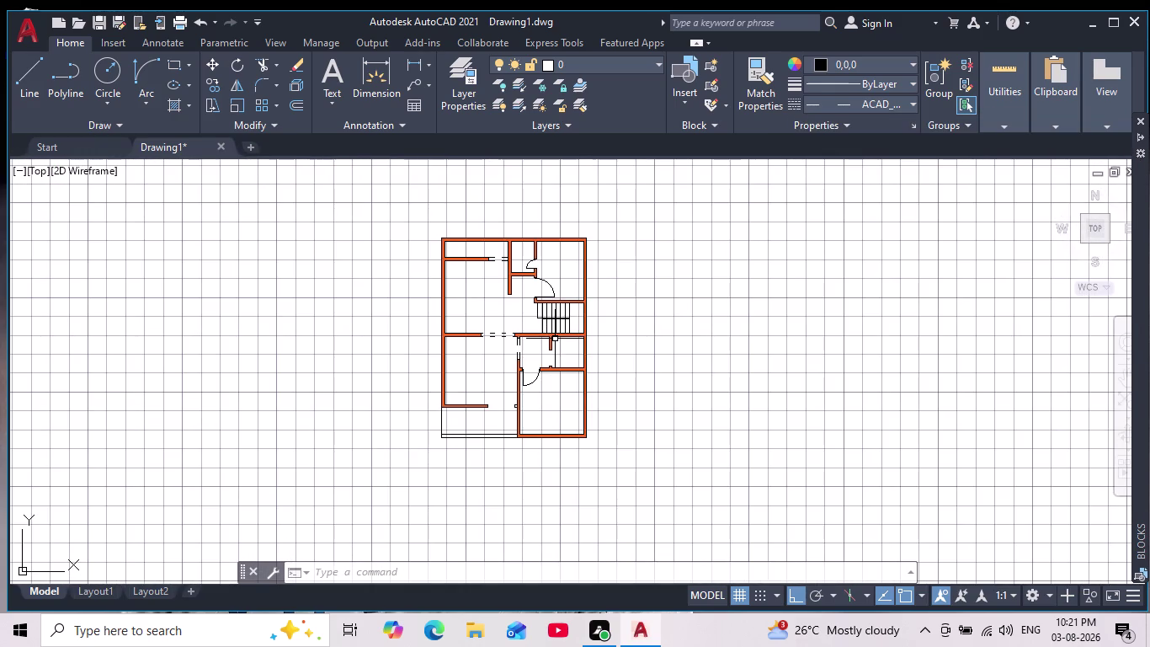
text(o)
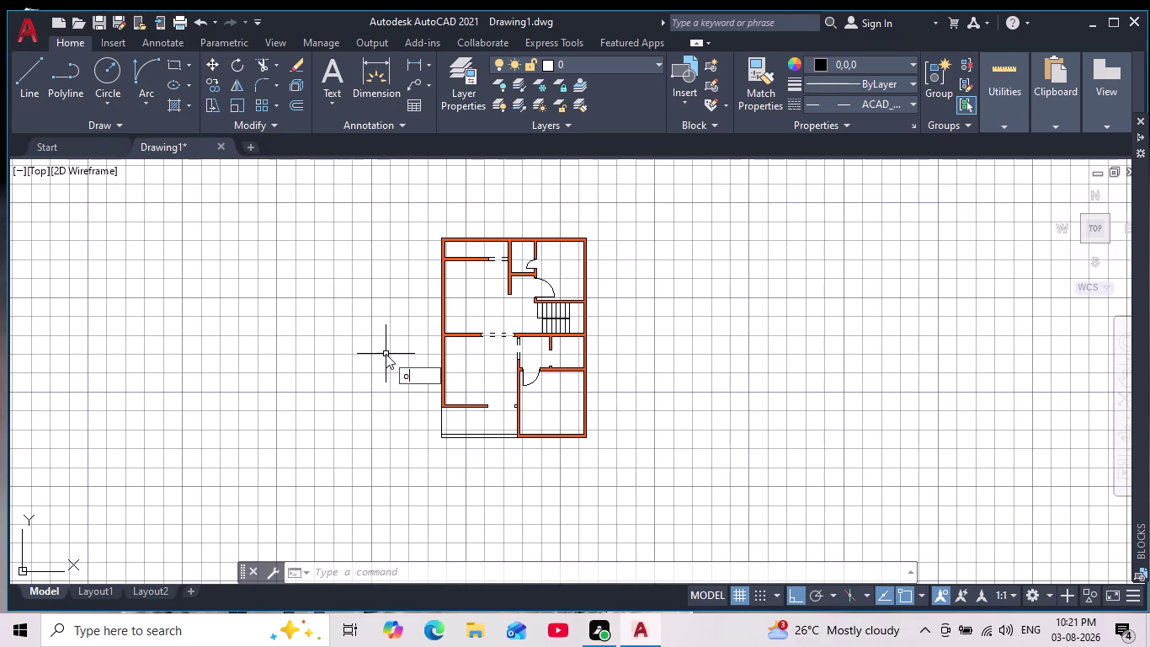
text(p)
key(Return)
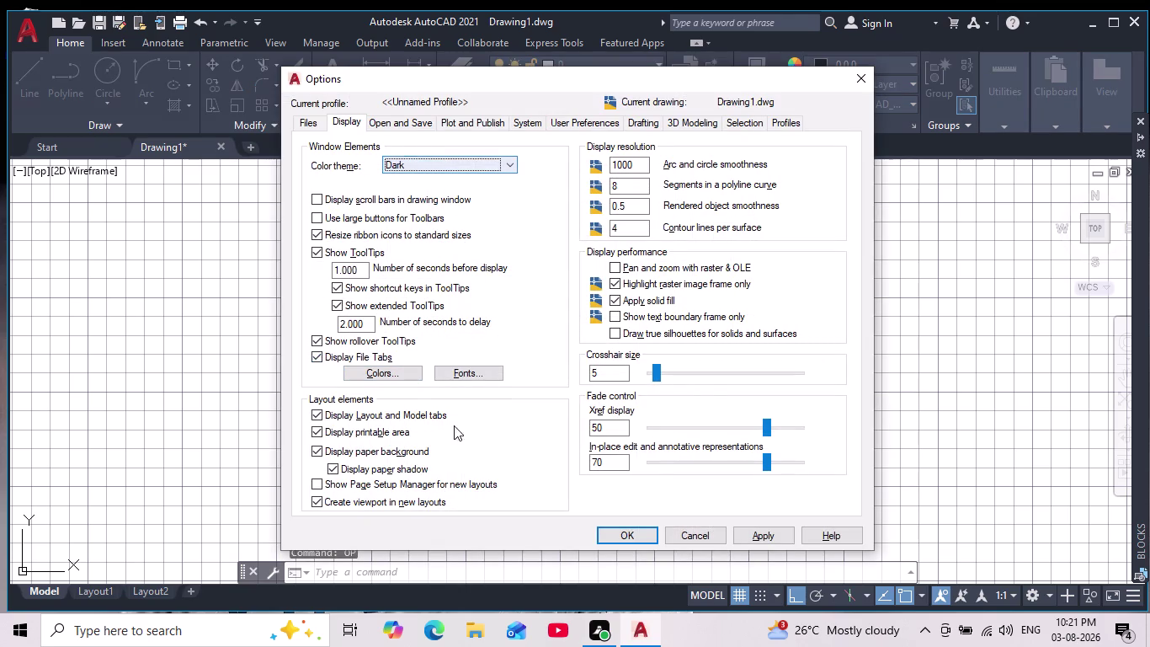
Set the uniform 2D model space background colour to Black.
click(384, 372)
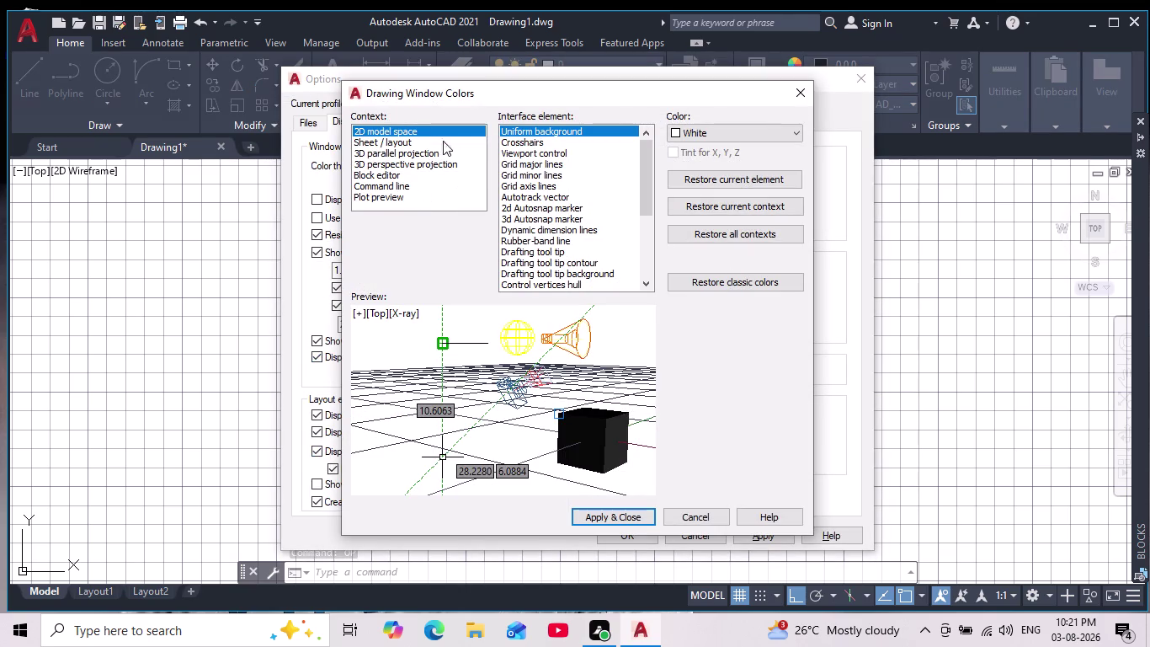
click(673, 131)
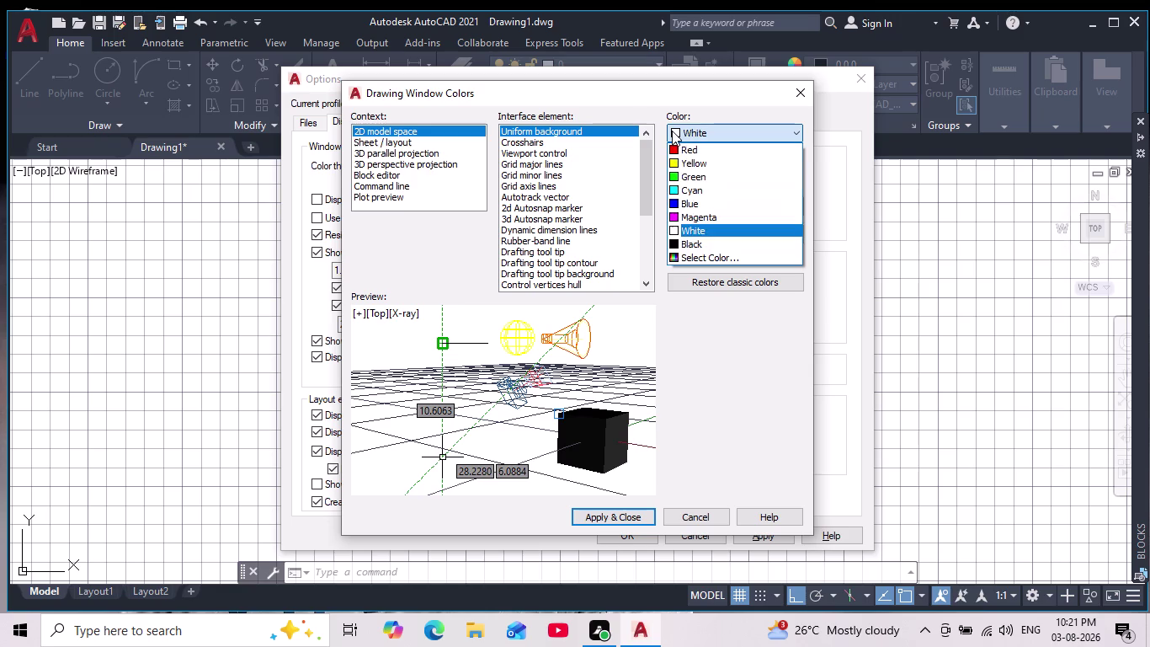
click(674, 248)
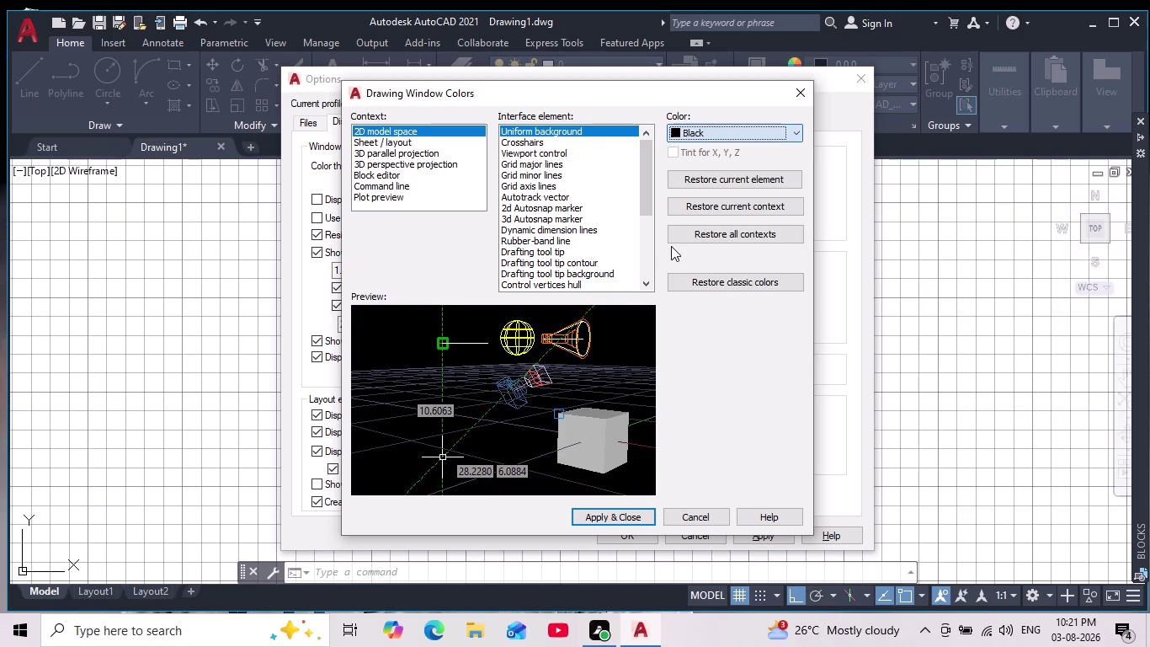
click(636, 511)
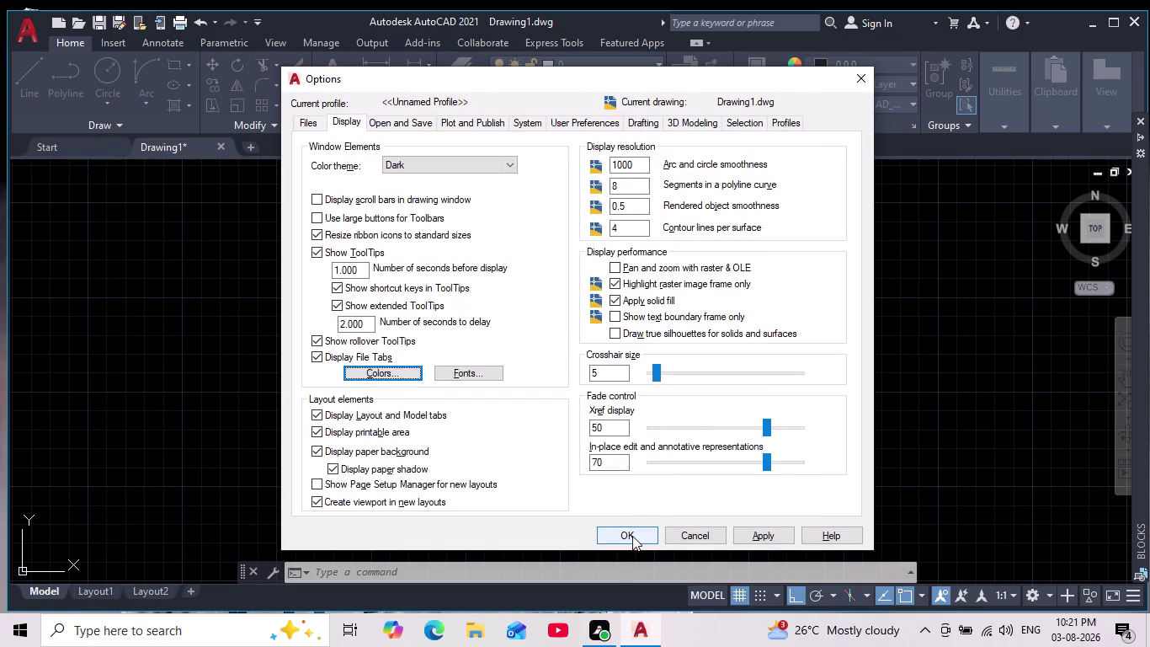
Close Options, apply a trial colour to the whole plan, and undo it.
click(632, 535)
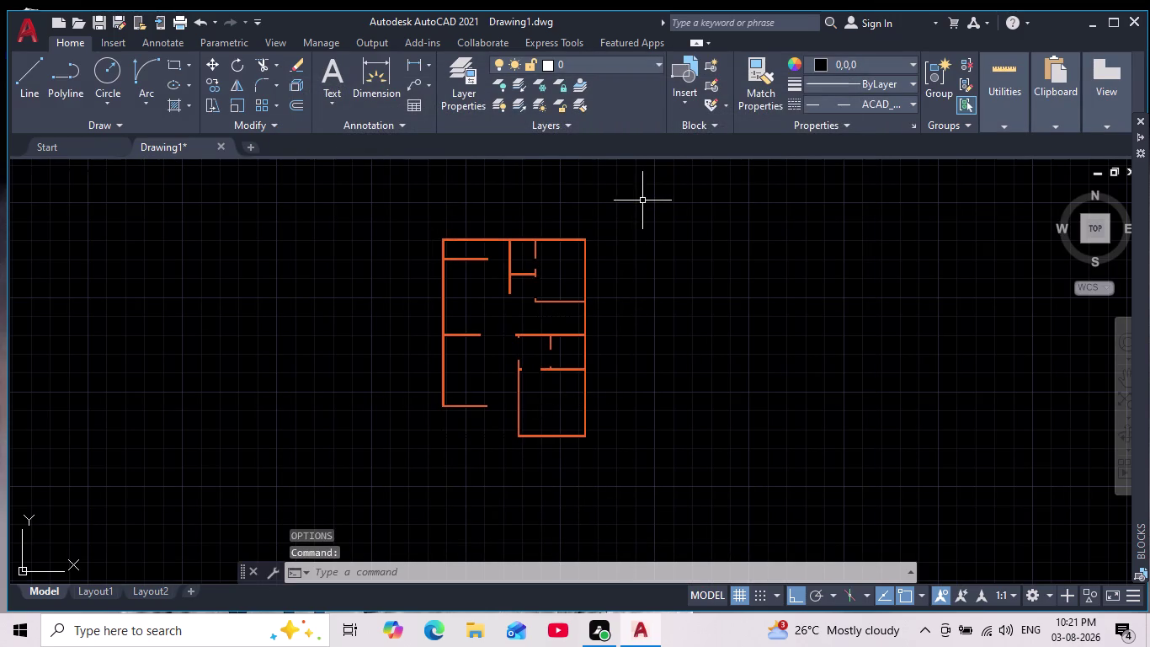
drag(642, 201, 653, 269)
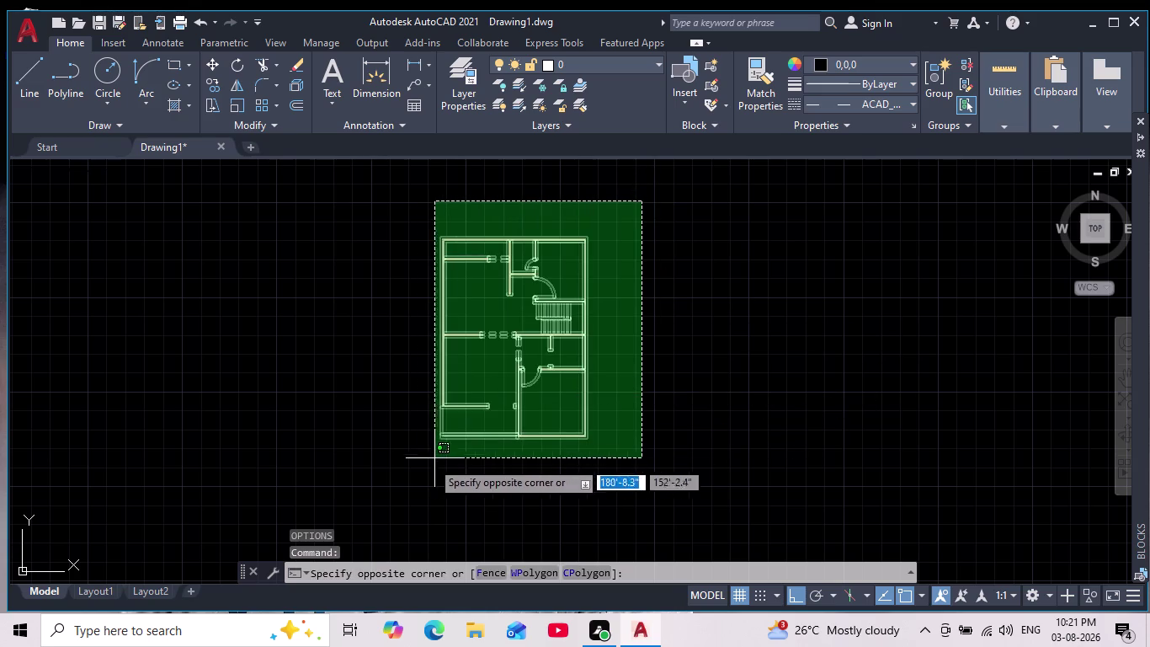
click(391, 472)
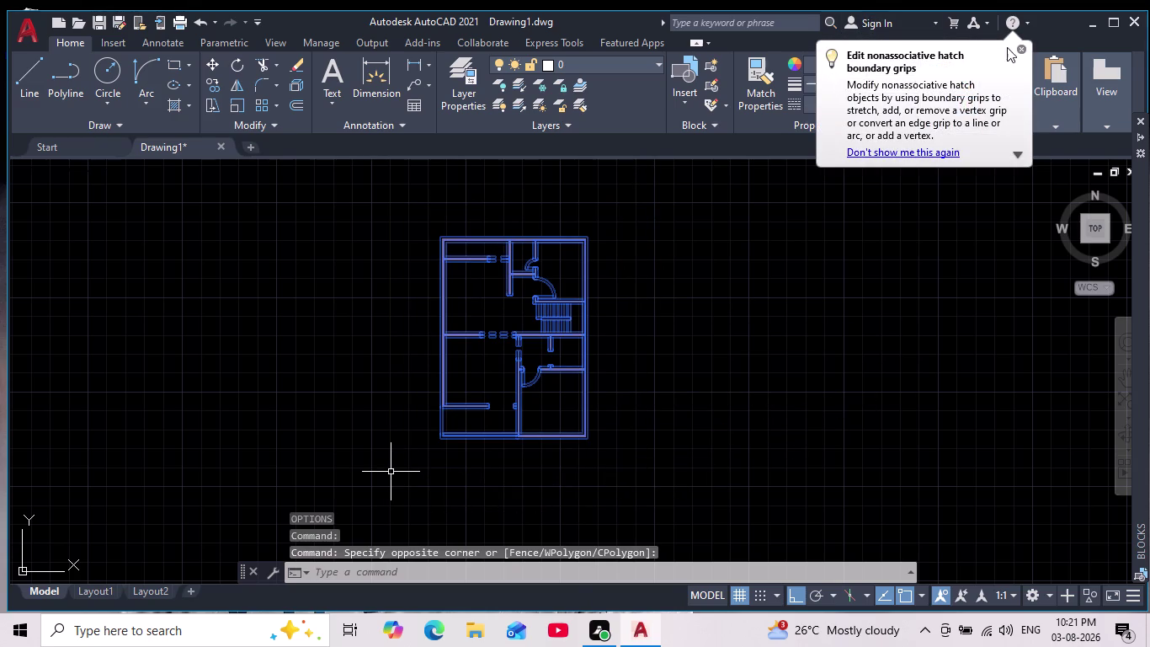
click(1013, 51)
click(1020, 50)
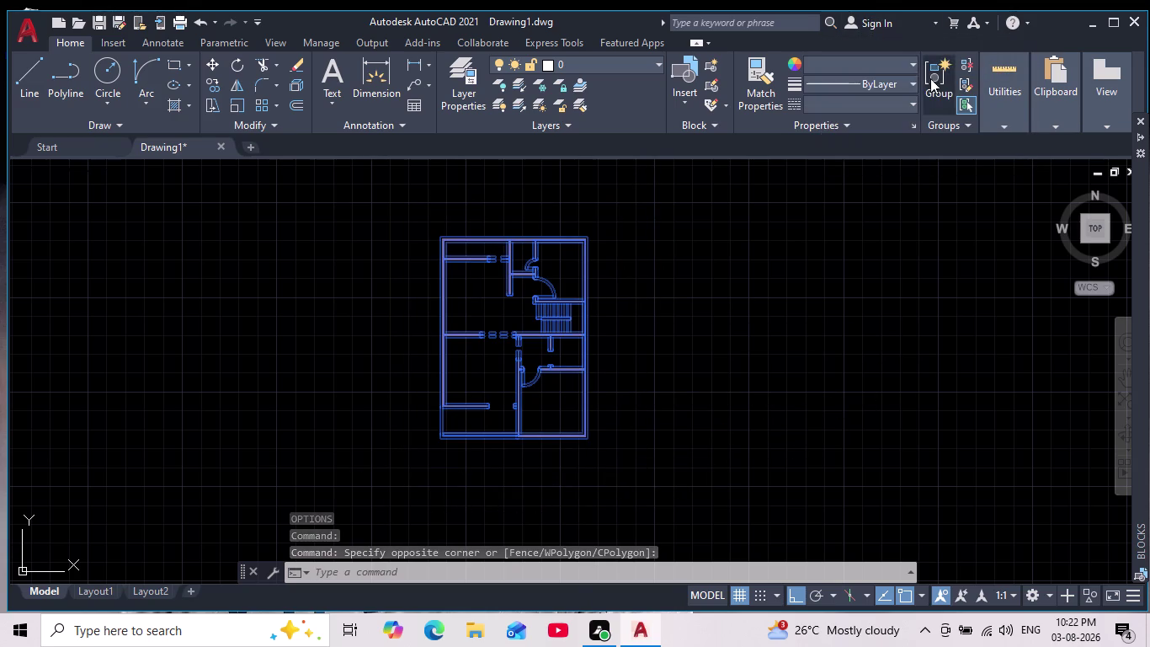
click(899, 60)
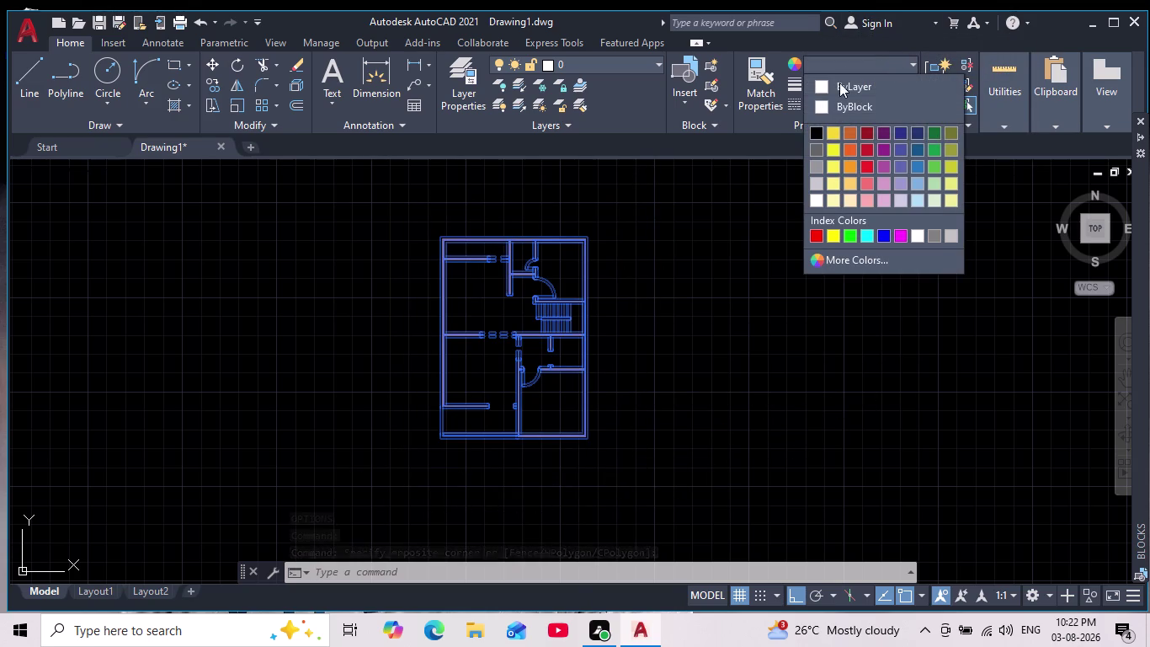
click(821, 84)
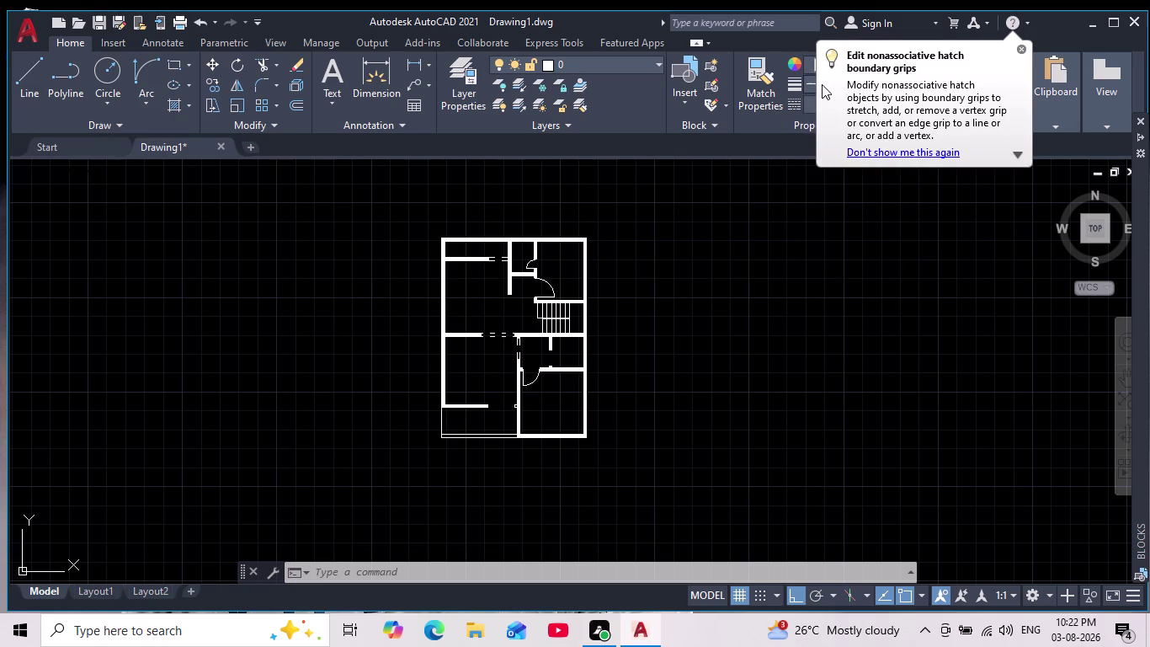
key(ctrl+z)
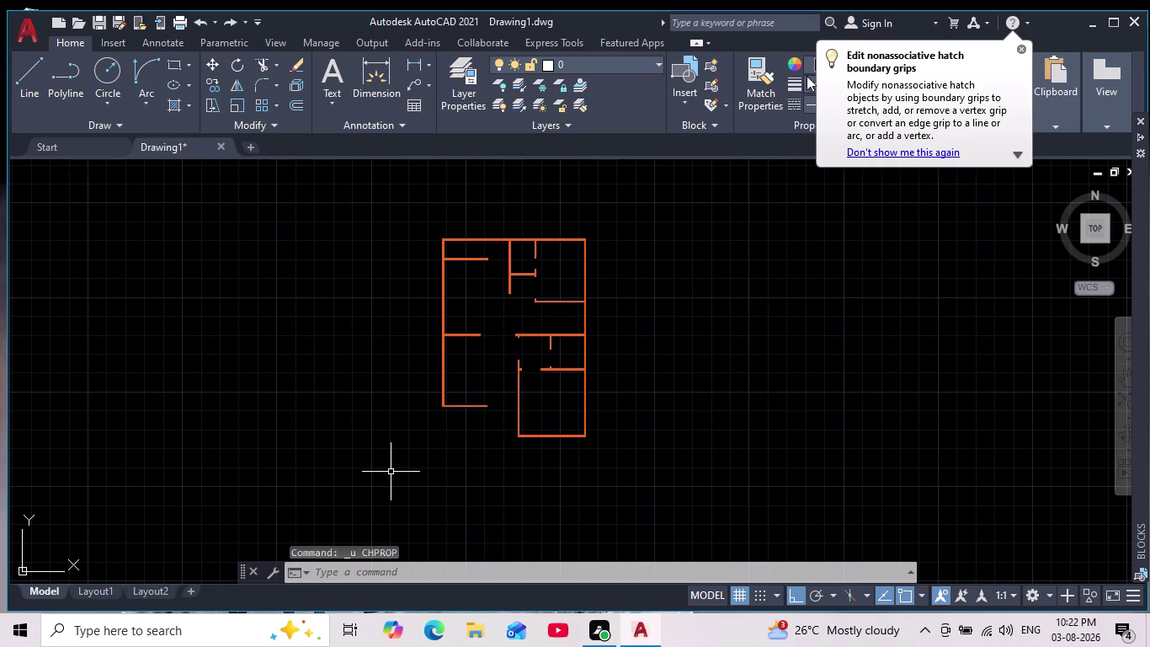
Clear the selection and delete a selected wall piece.
scroll(up, 3)
scroll(up, 3)
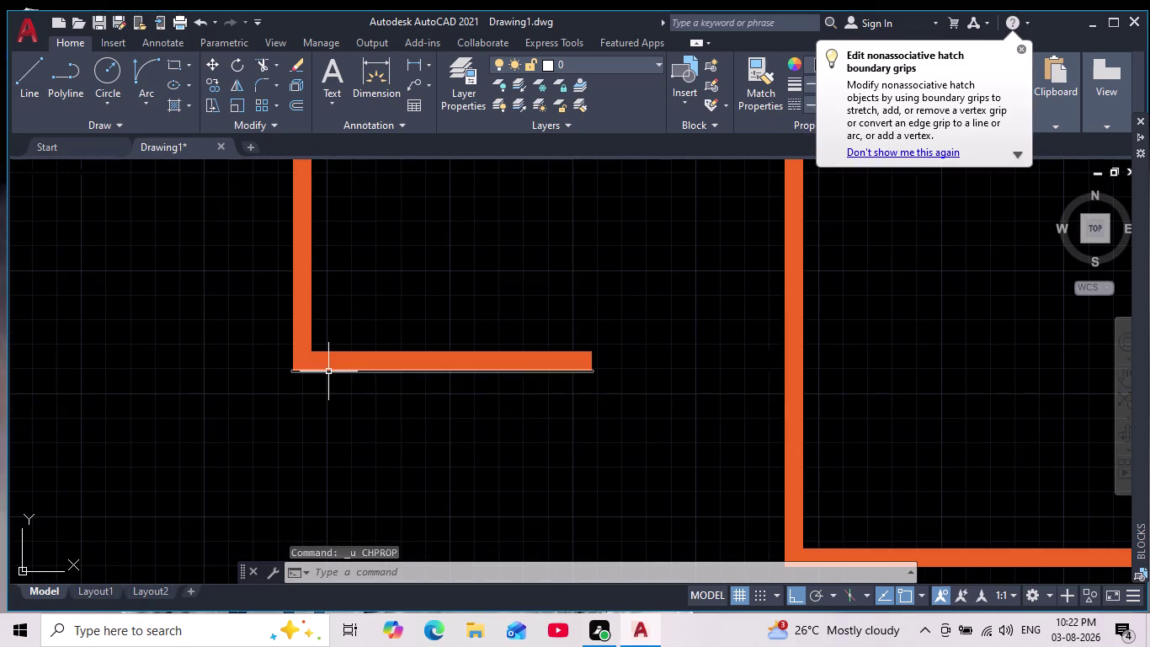
click(329, 372)
scroll(down, 3)
key(Escape)
key(Escape)
middle_drag(366, 353, 368, 357)
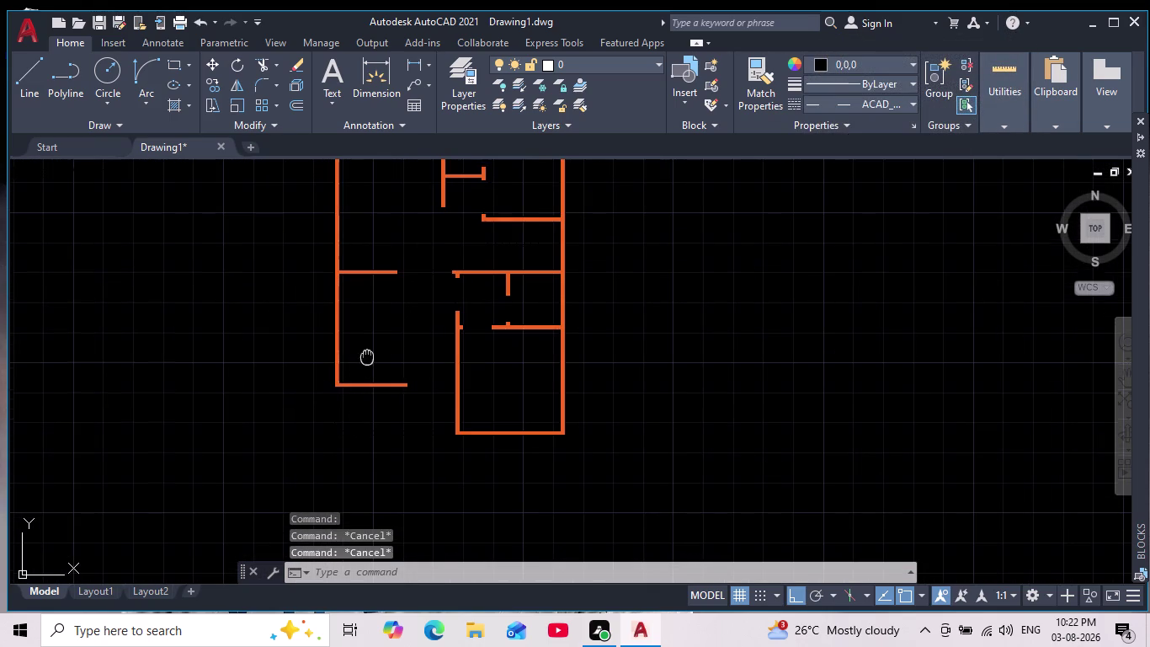
middle_drag(368, 357, 369, 379)
scroll(down, 3)
scroll(up, 3)
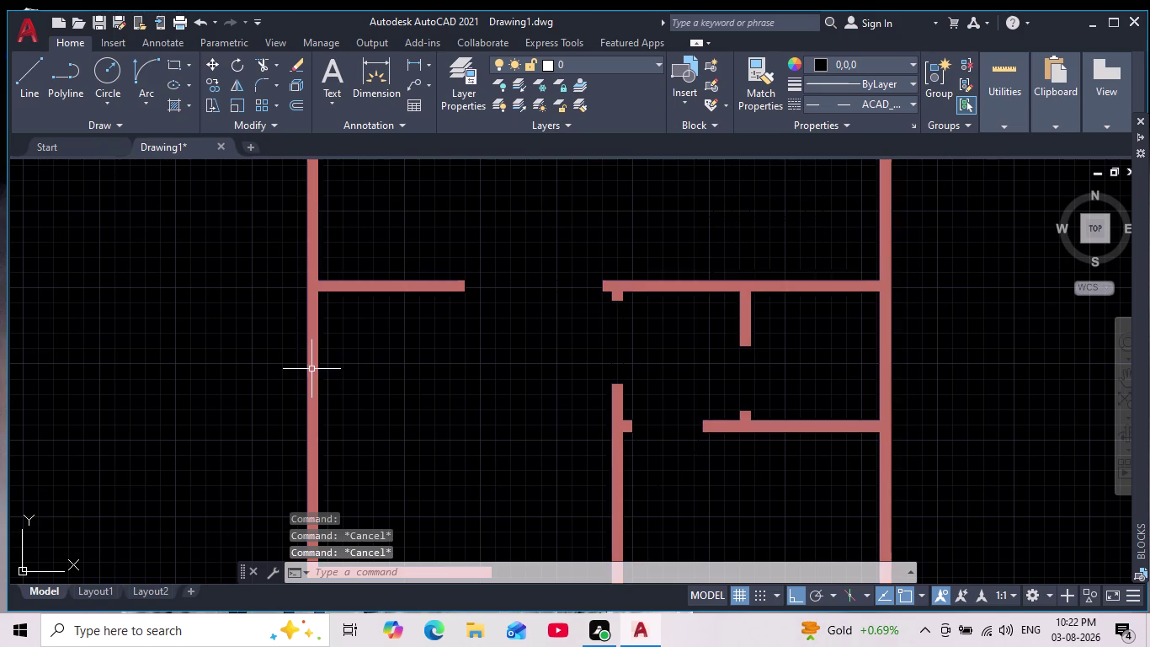
click(312, 370)
key(Delete)
Window-select the floor plan and set its colour to white.
scroll(down, 3)
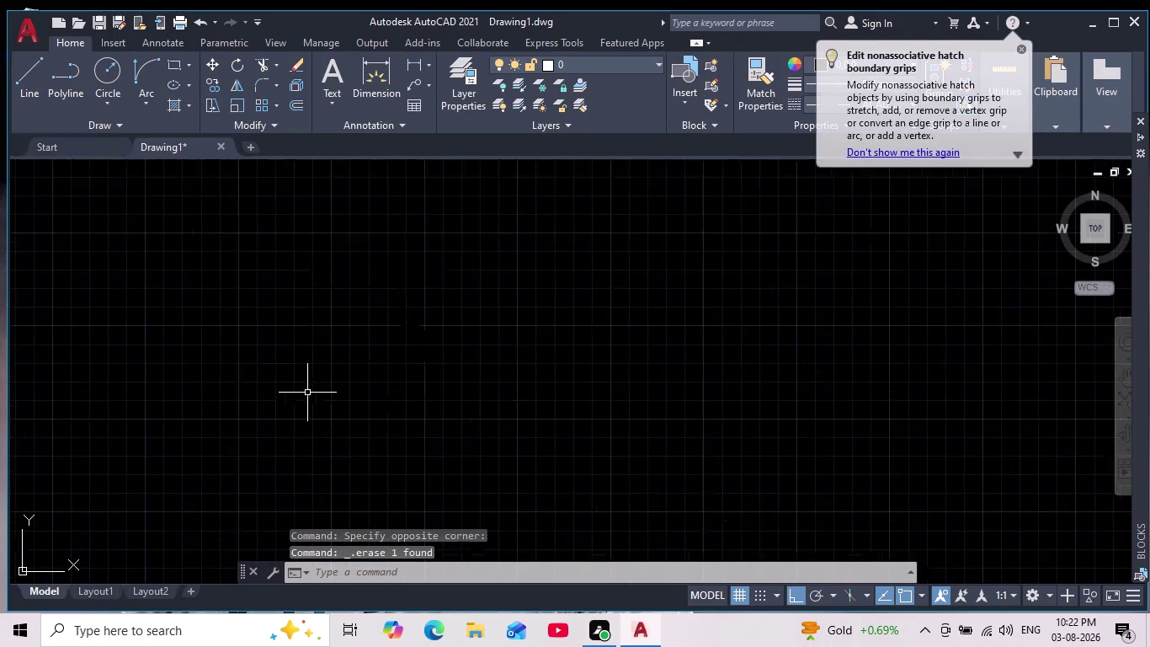
scroll(down, 3)
middle_drag(320, 413, 355, 368)
scroll(down, 3)
click(310, 193)
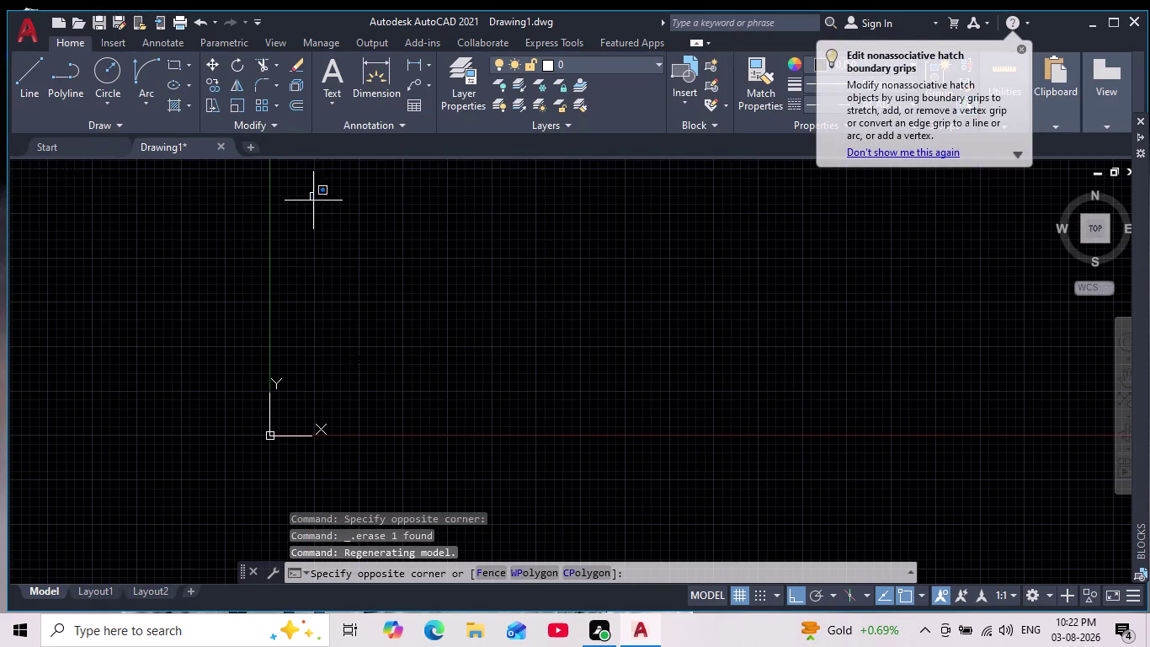
click(415, 403)
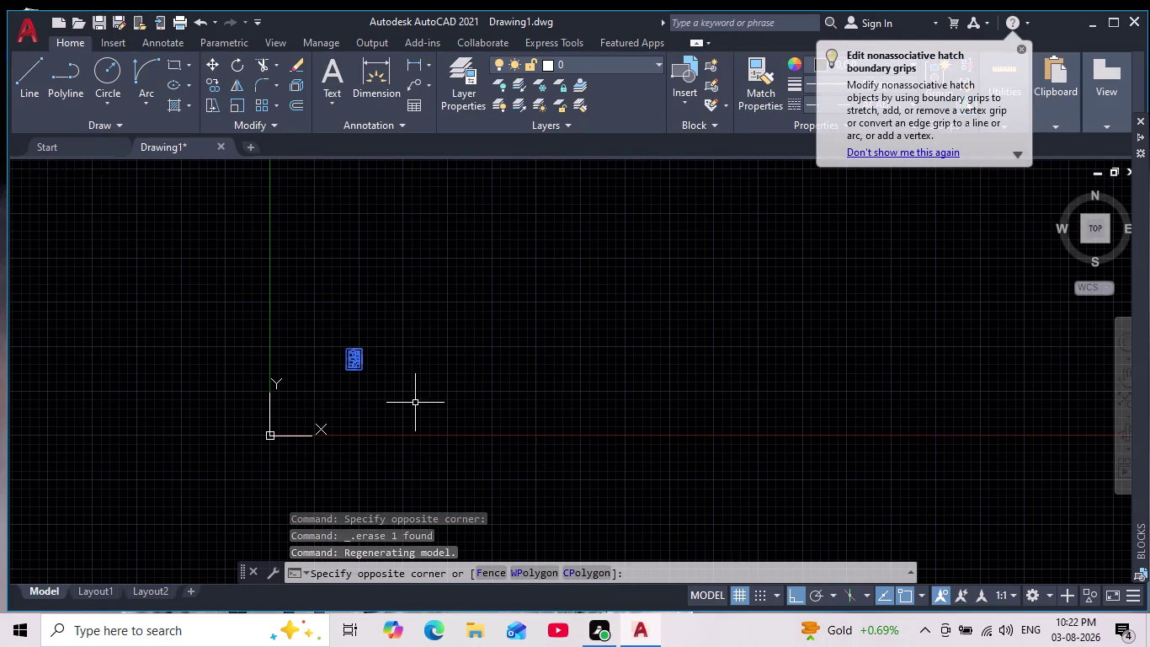
scroll(up, 3)
scroll(up, 3)
middle_drag(345, 371, 336, 467)
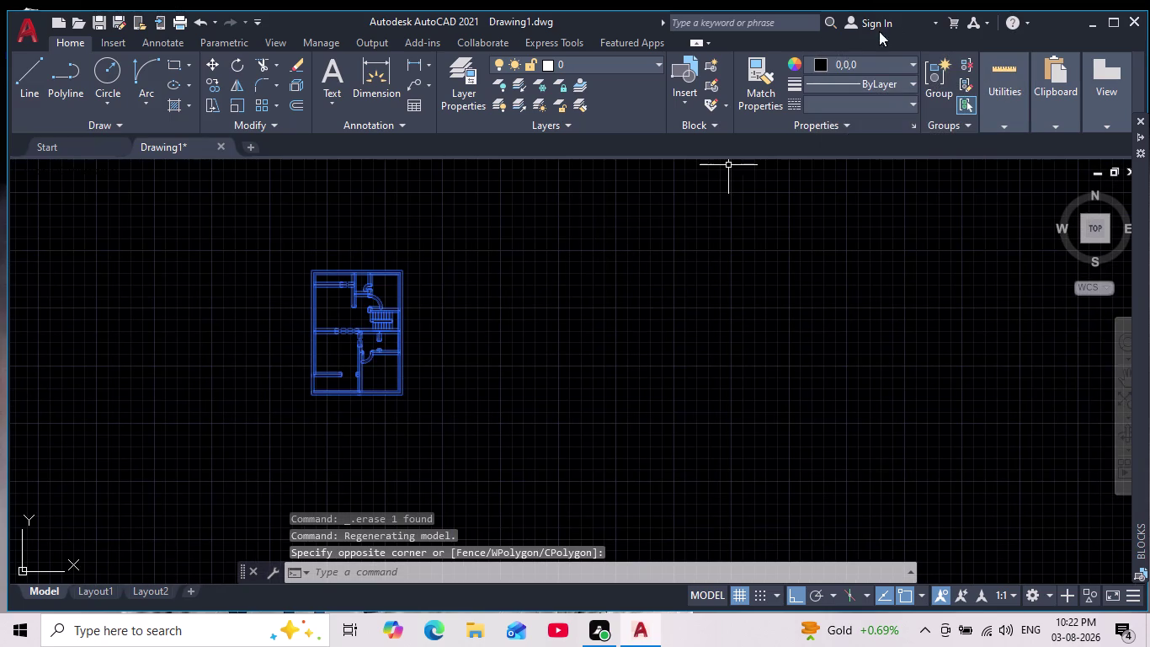
click(824, 66)
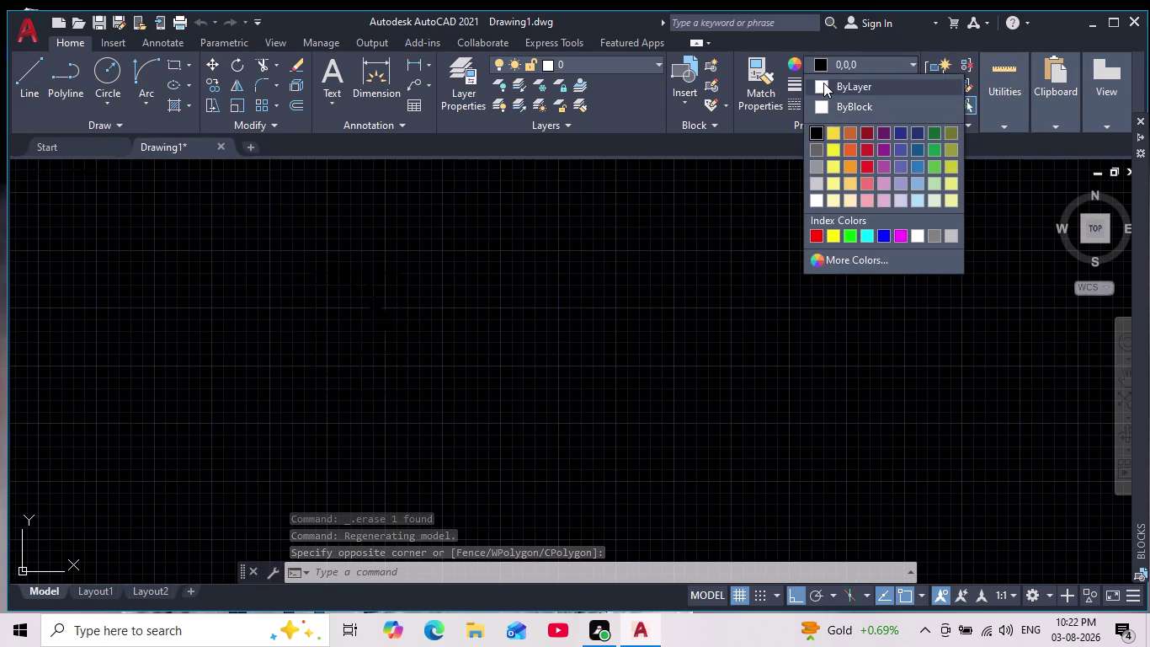
click(823, 82)
key(Escape)
key(Escape)
Recentre the plan and start the HATCH command.
scroll(up, 3)
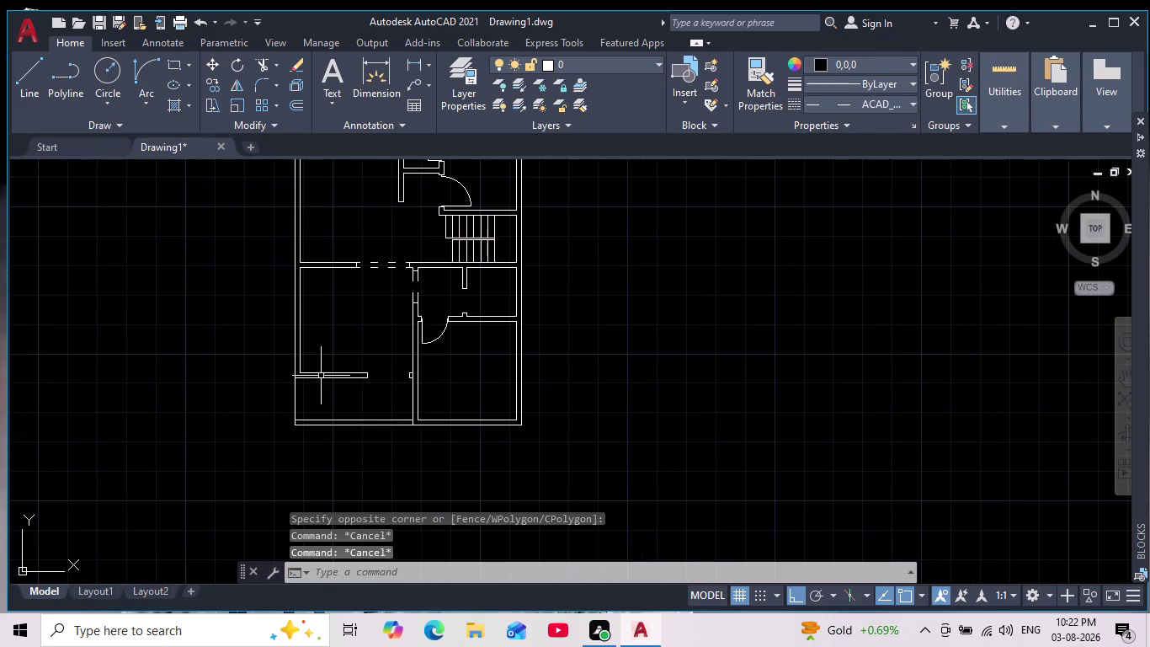
middle_drag(330, 382, 365, 423)
scroll(down, 3)
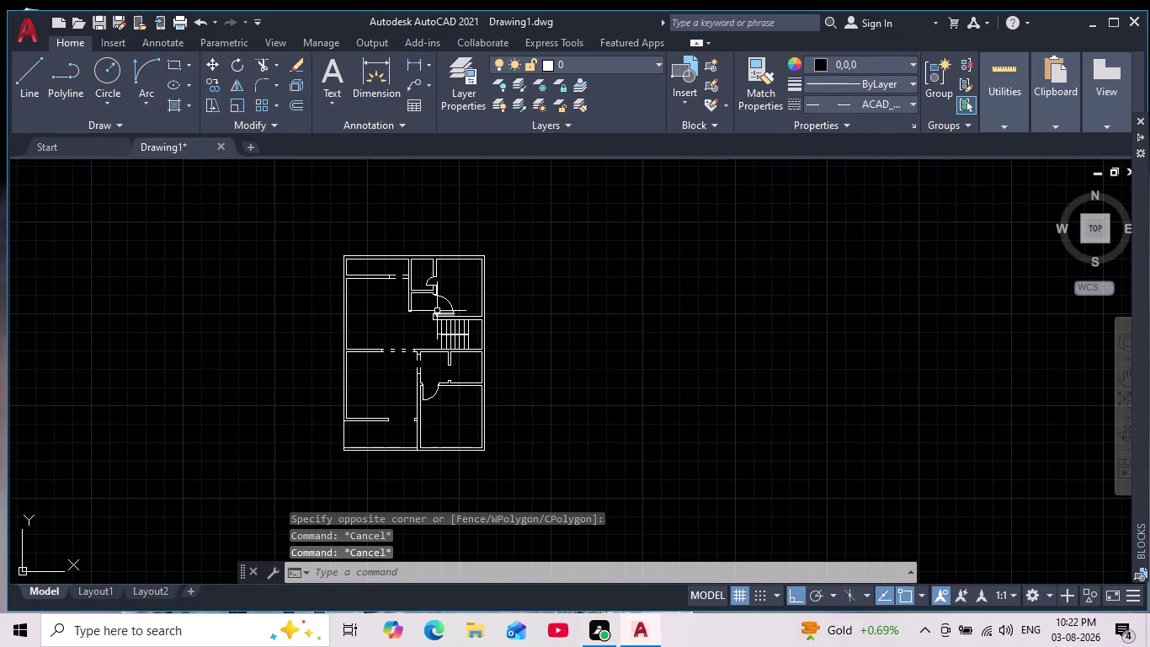
scroll(up, 3)
middle_drag(432, 304, 480, 277)
key(h)
key(Return)
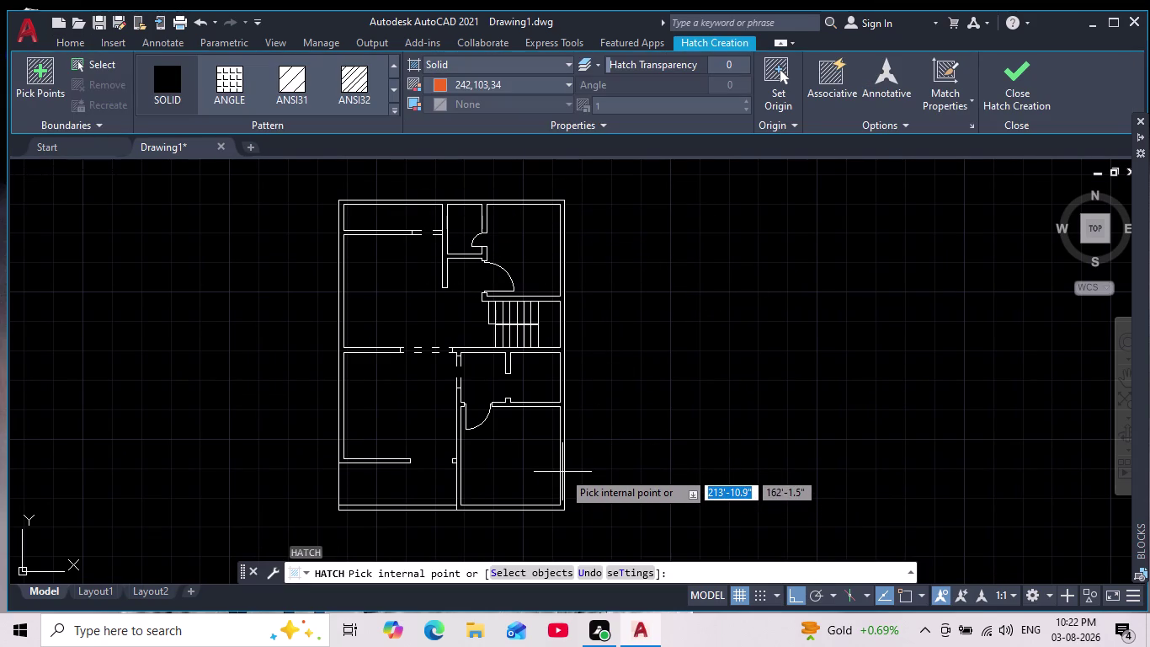
Fill the wall thicknesses with SOLID hatch in colour 242,103,34, then recentre the plan.
click(563, 468)
key(Escape)
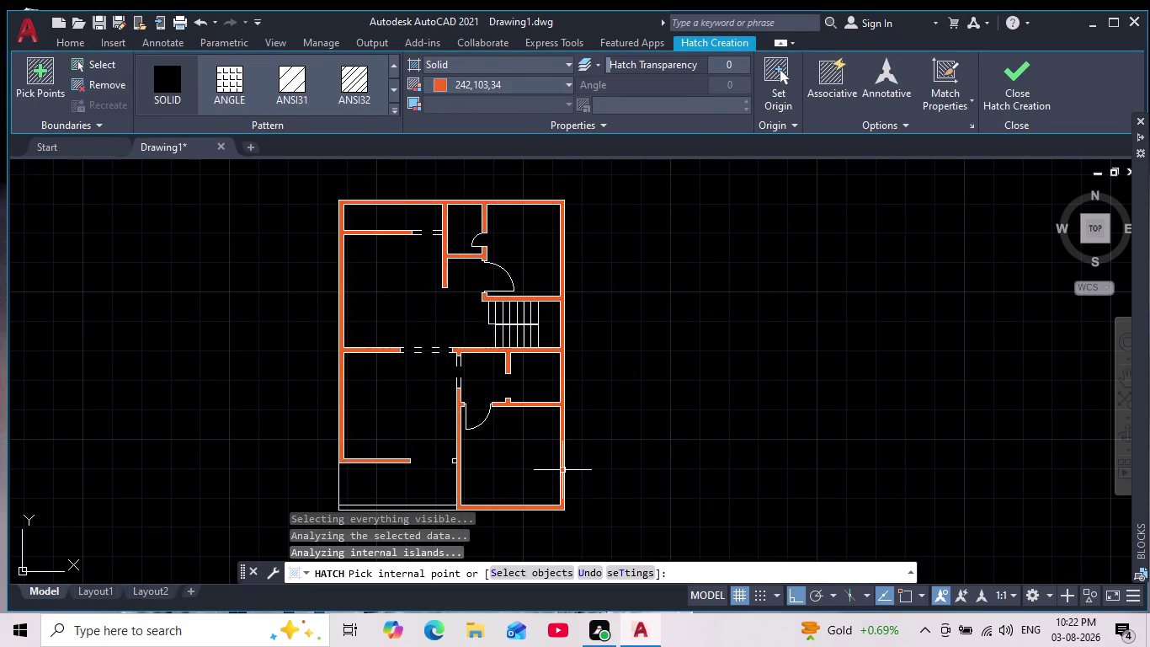
scroll(down, 3)
middle_drag(563, 468, 546, 412)
scroll(up, 3)
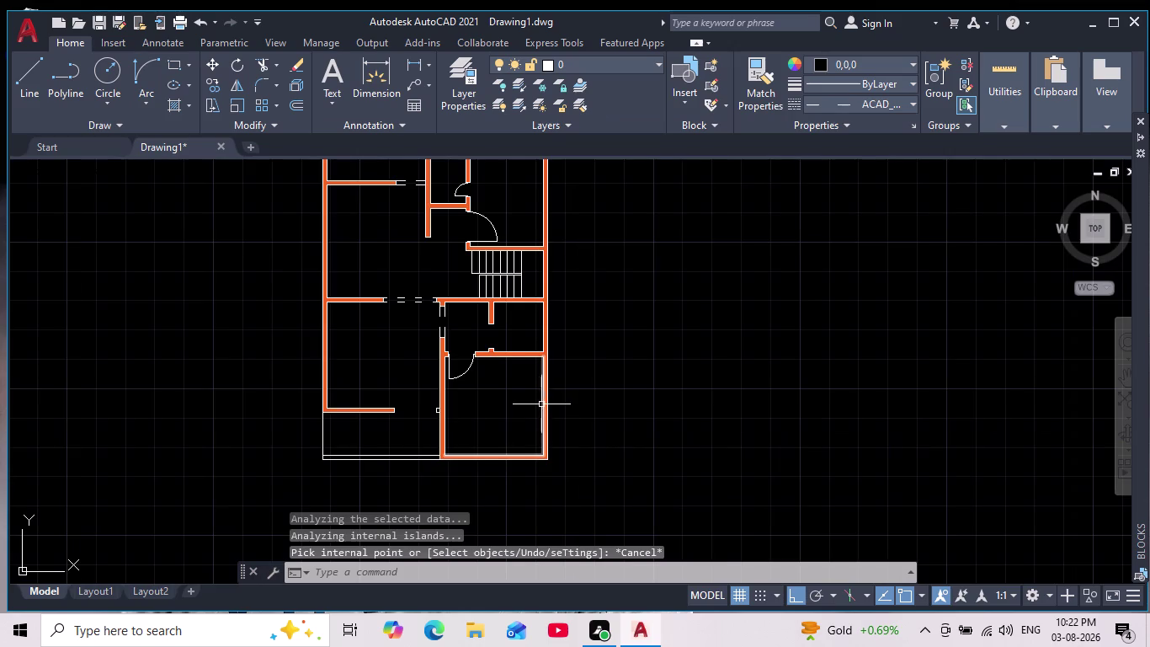
middle_click(540, 409)
scroll(down, 3)
middle_drag(596, 390, 546, 400)
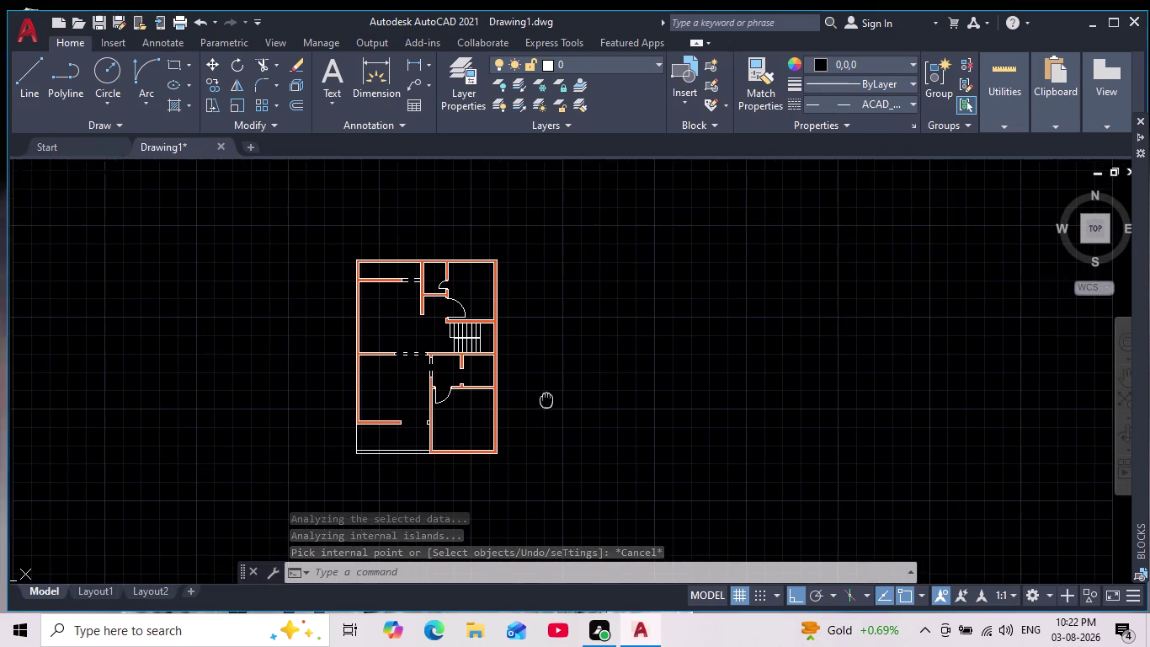
middle_drag(547, 400, 544, 400)
scroll(up, 3)
scroll(down, 3)
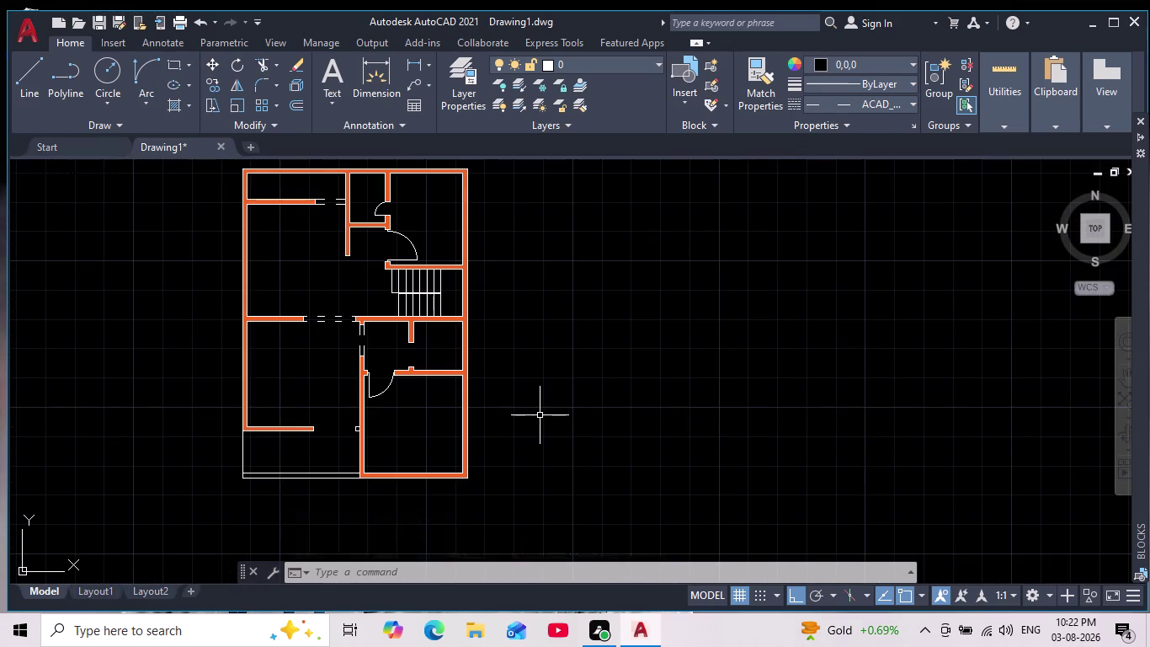
scroll(up, 3)
middle_drag(528, 393, 552, 410)
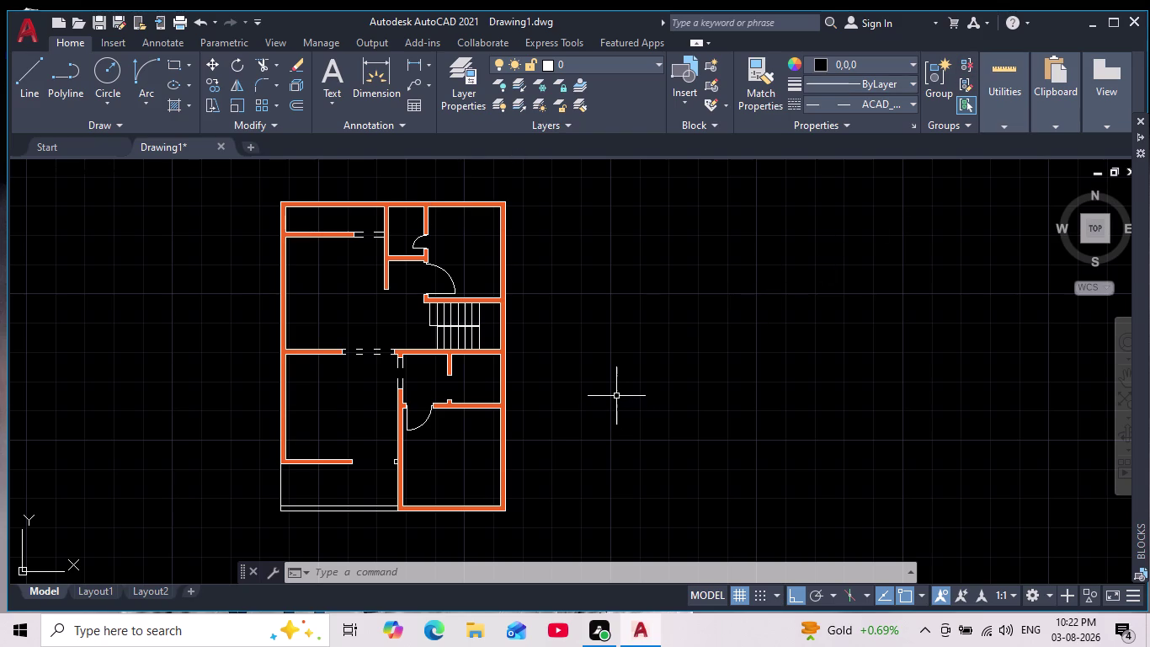
scroll(down, 3)
scroll(up, 3)
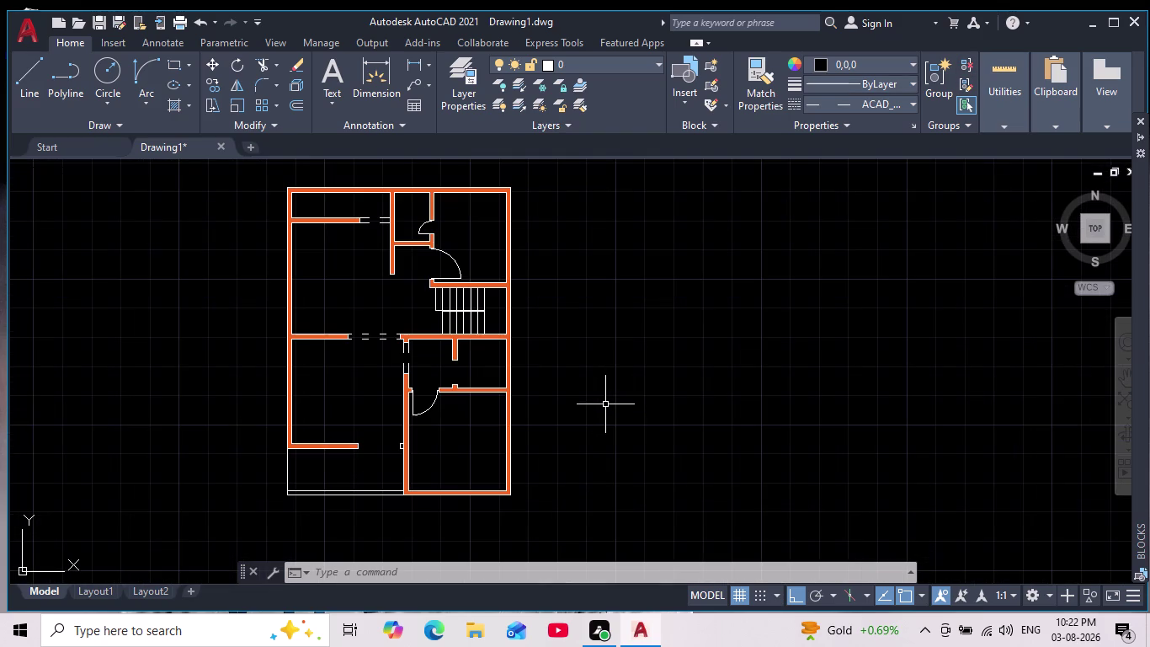
scroll(down, 3)
middle_drag(605, 405, 600, 389)
scroll(up, 3)
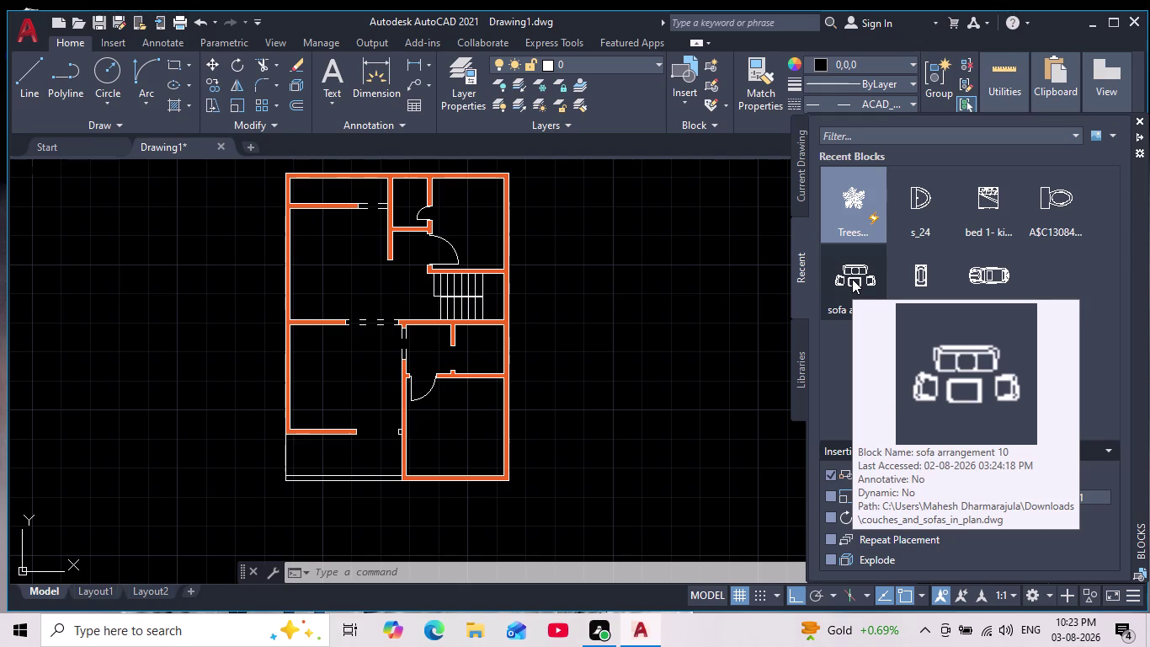
Drop 'sofa arrangement 10' into the lower-left room and rotate it to run vertically.
drag(852, 279, 682, 306)
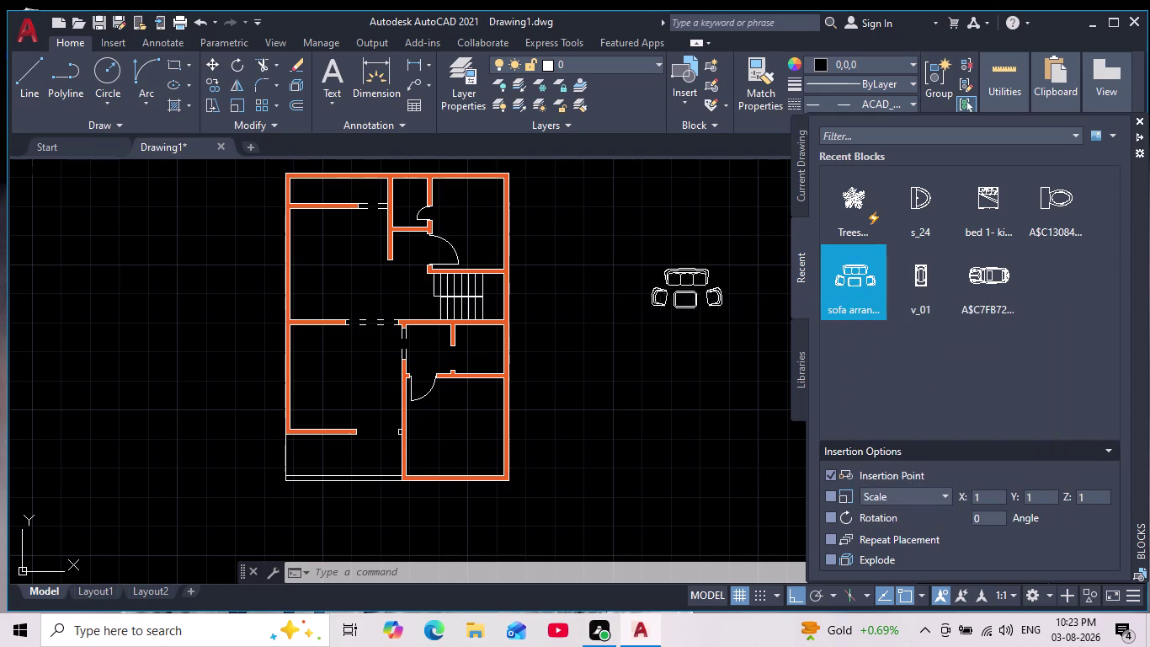
drag(682, 307, 343, 393)
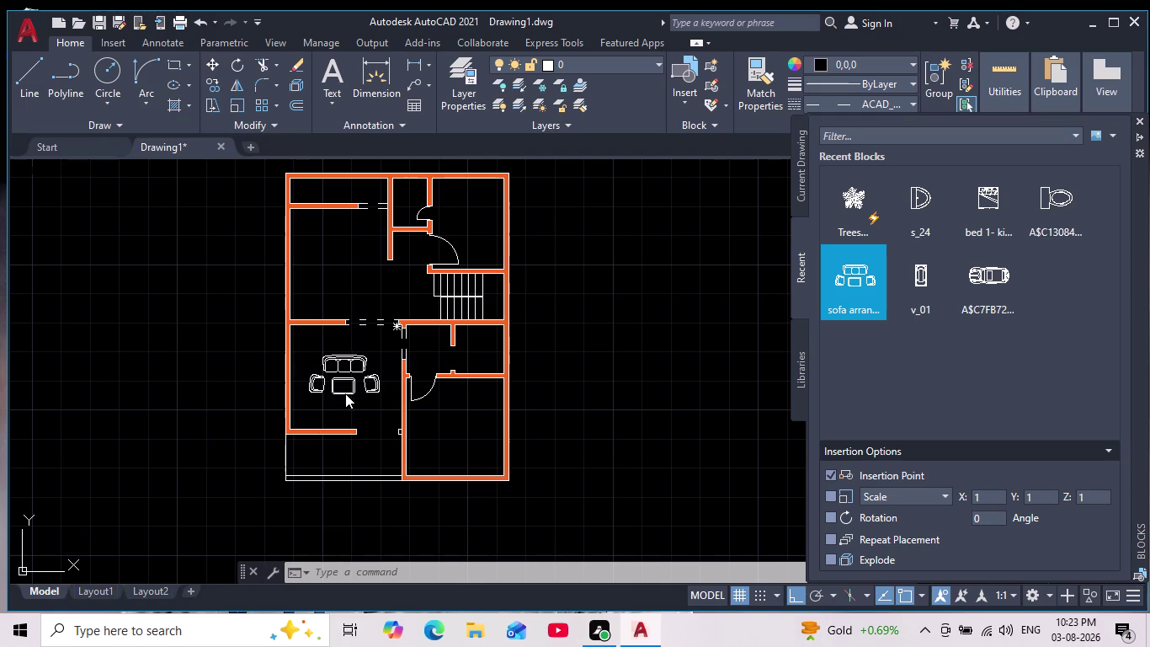
click(353, 362)
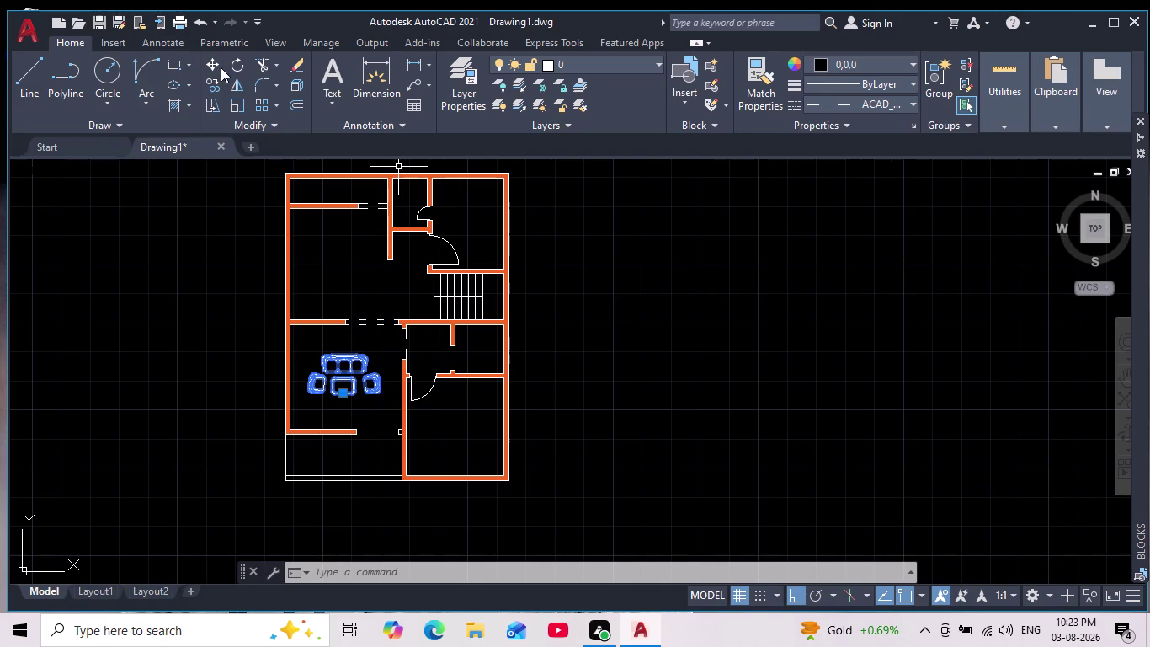
click(238, 62)
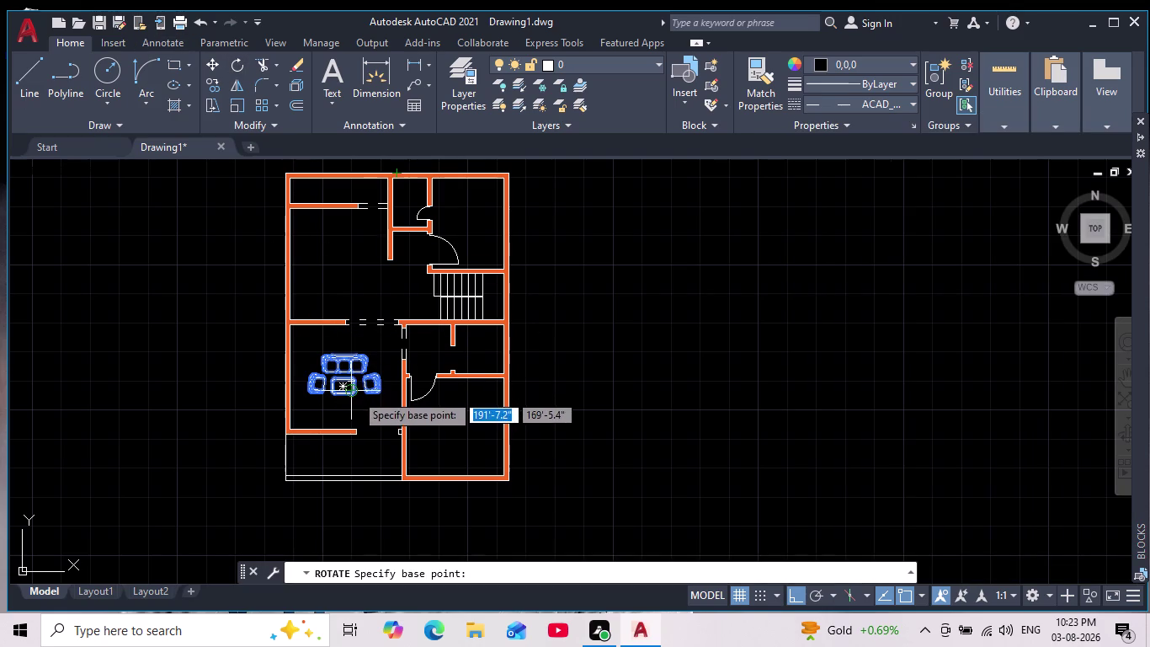
click(358, 399)
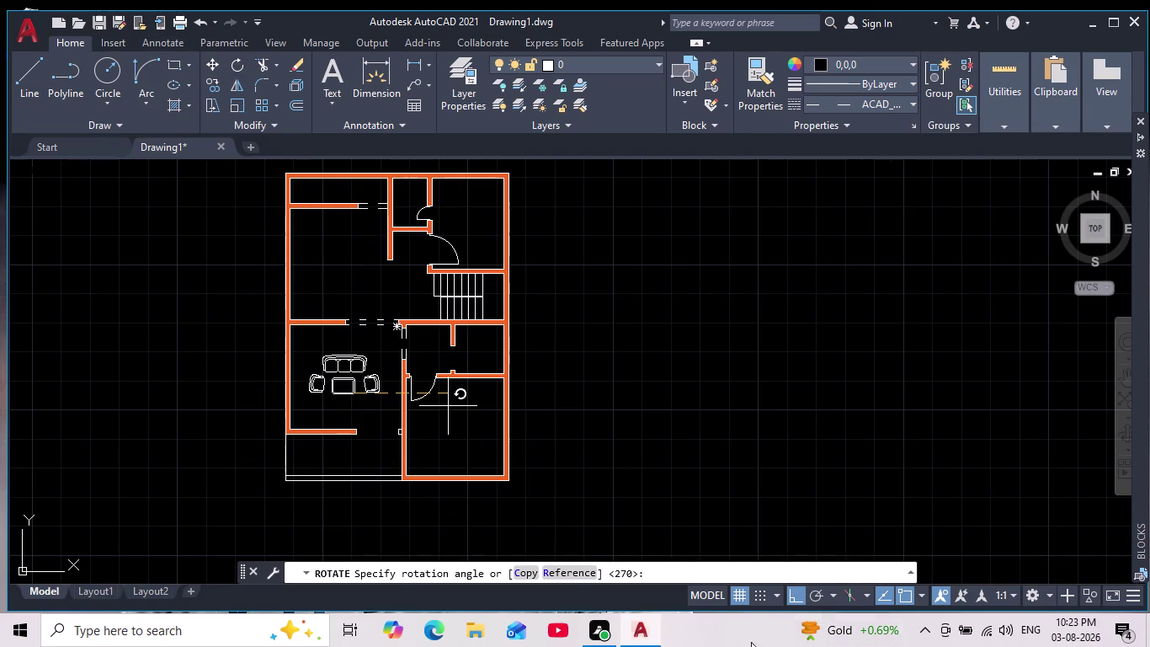
click(201, 192)
click(339, 393)
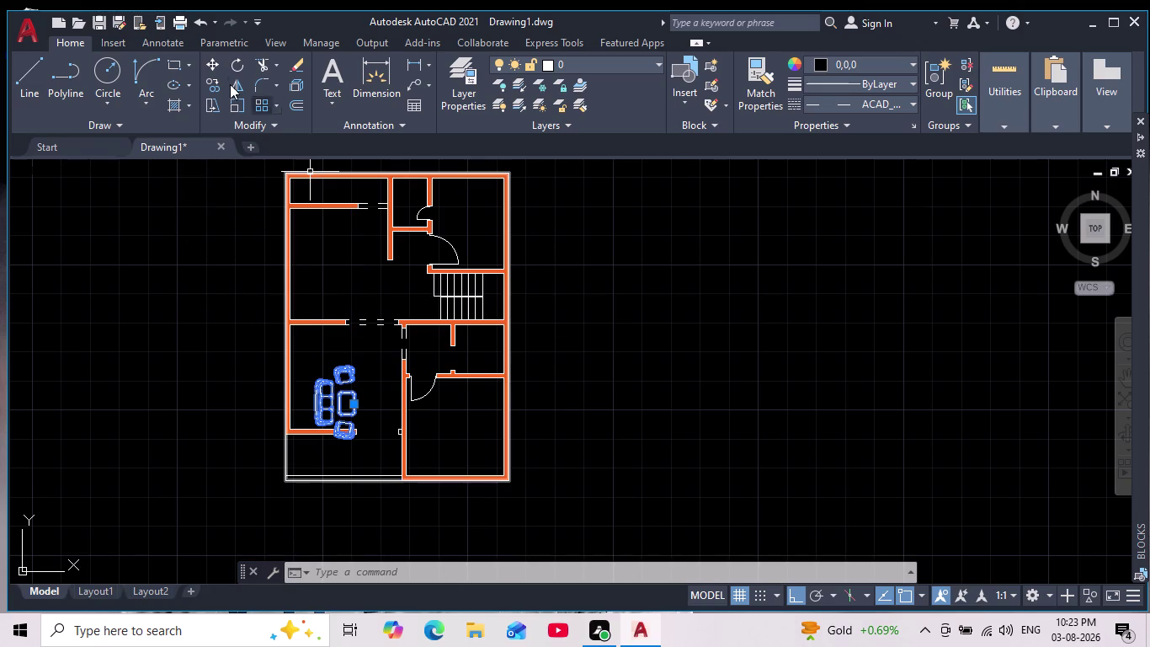
Move the sofa set against the lower-left room's left wall, with ortho locking off.
click(206, 58)
click(352, 392)
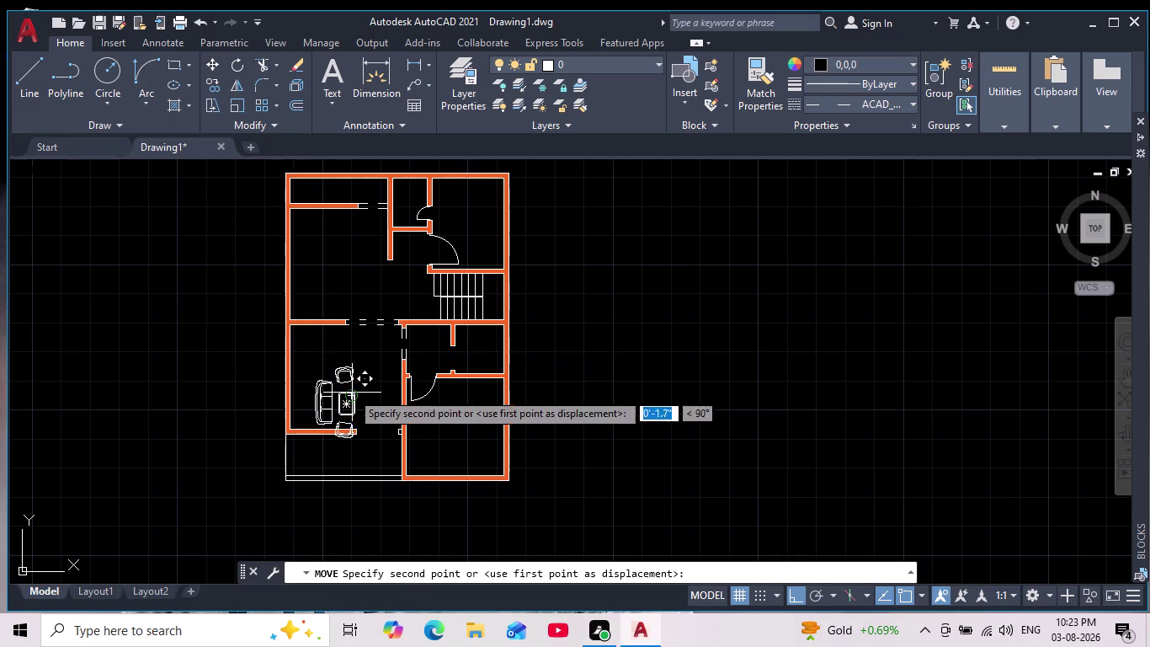
scroll(up, 3)
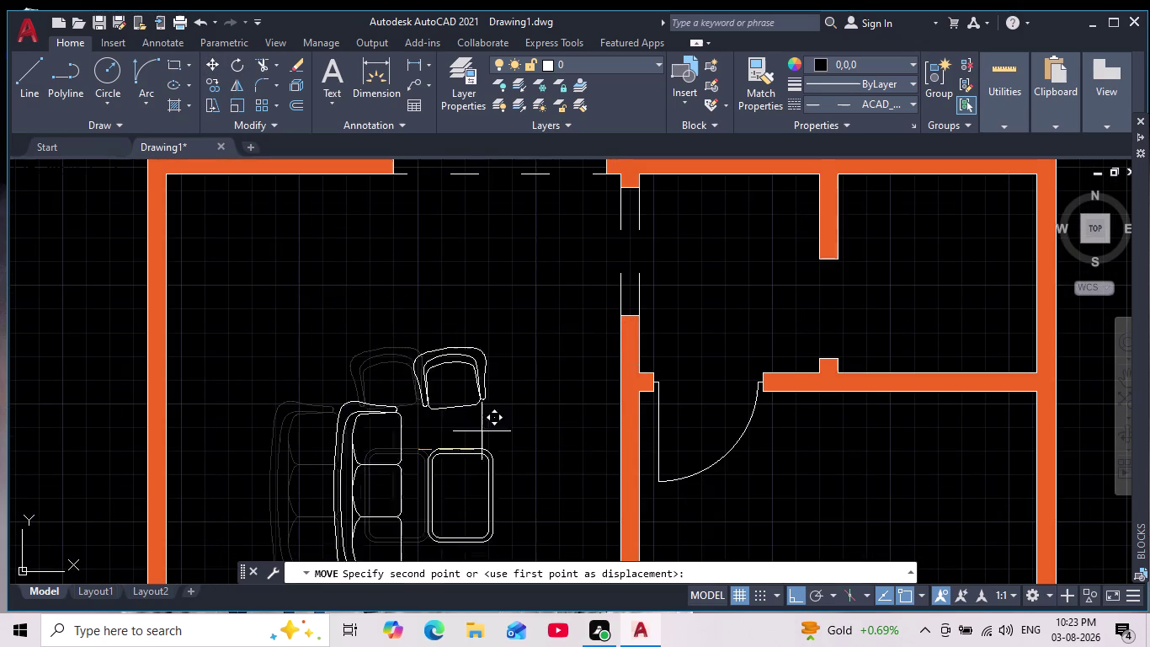
click(802, 596)
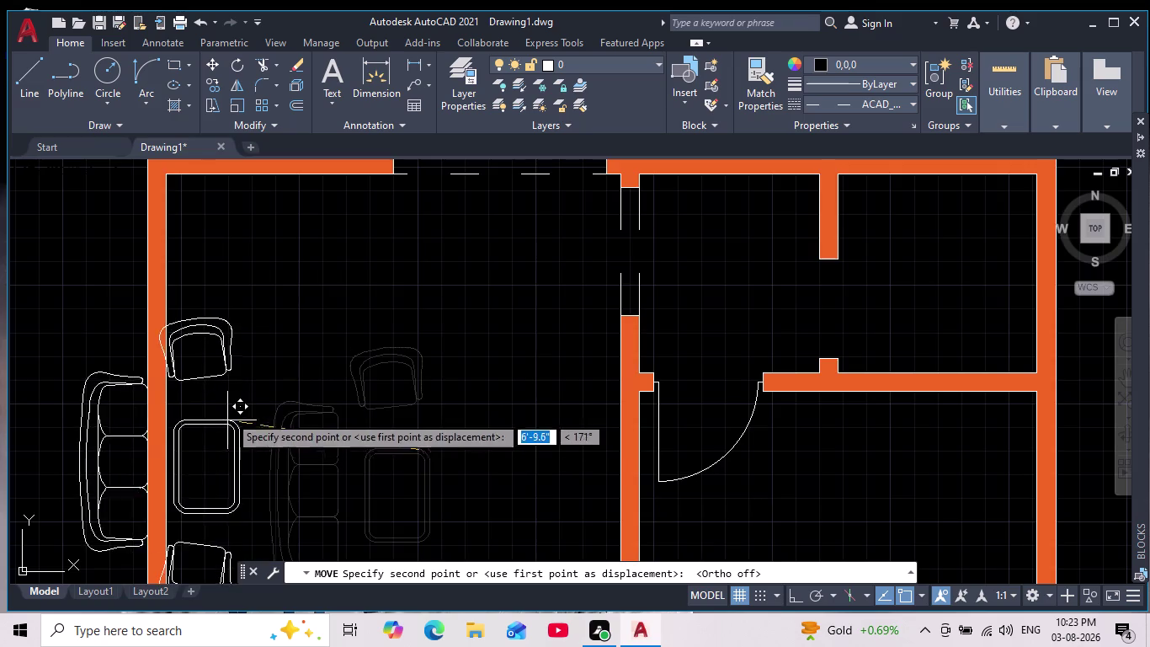
scroll(down, 3)
middle_drag(320, 350, 333, 333)
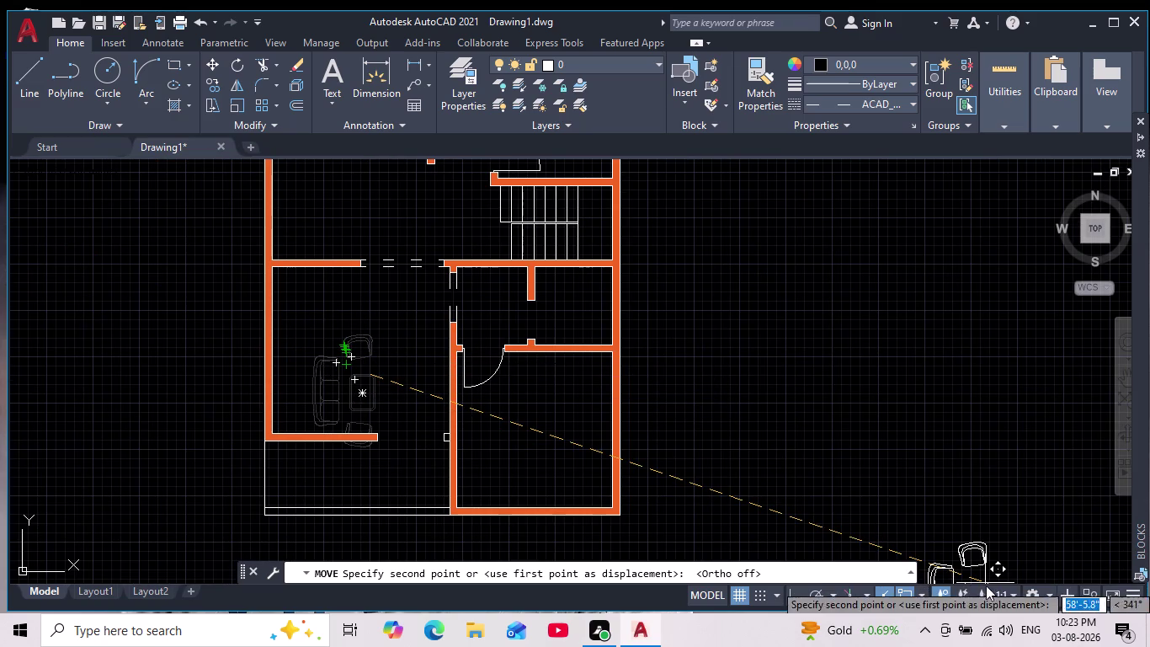
click(907, 593)
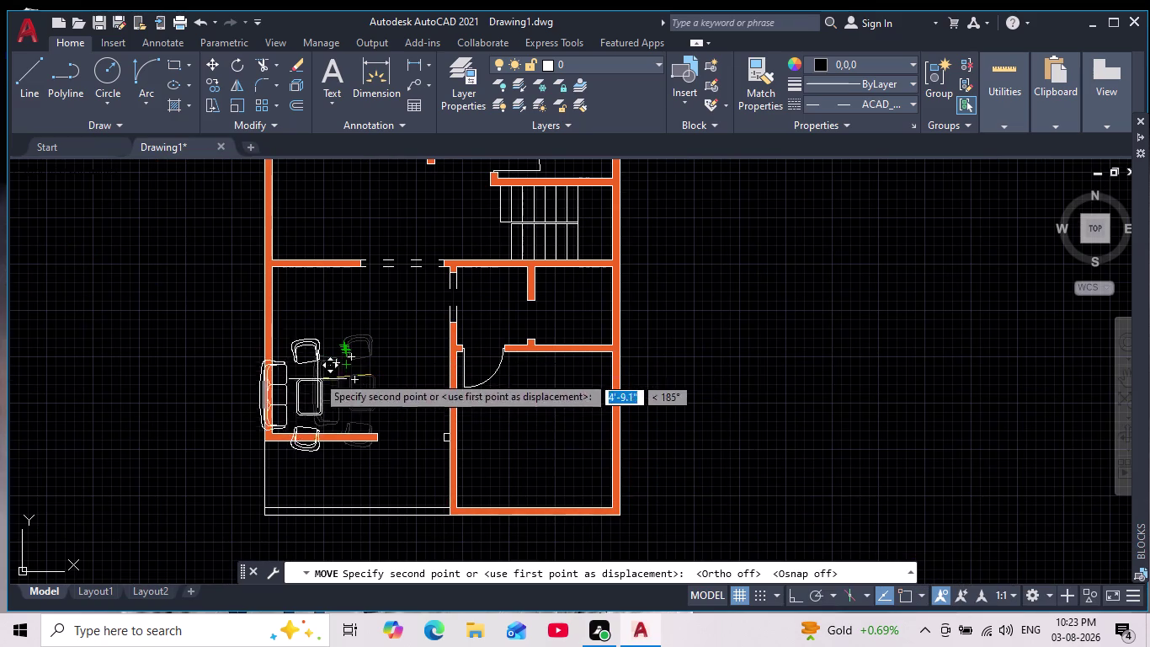
scroll(up, 3)
scroll(down, 3)
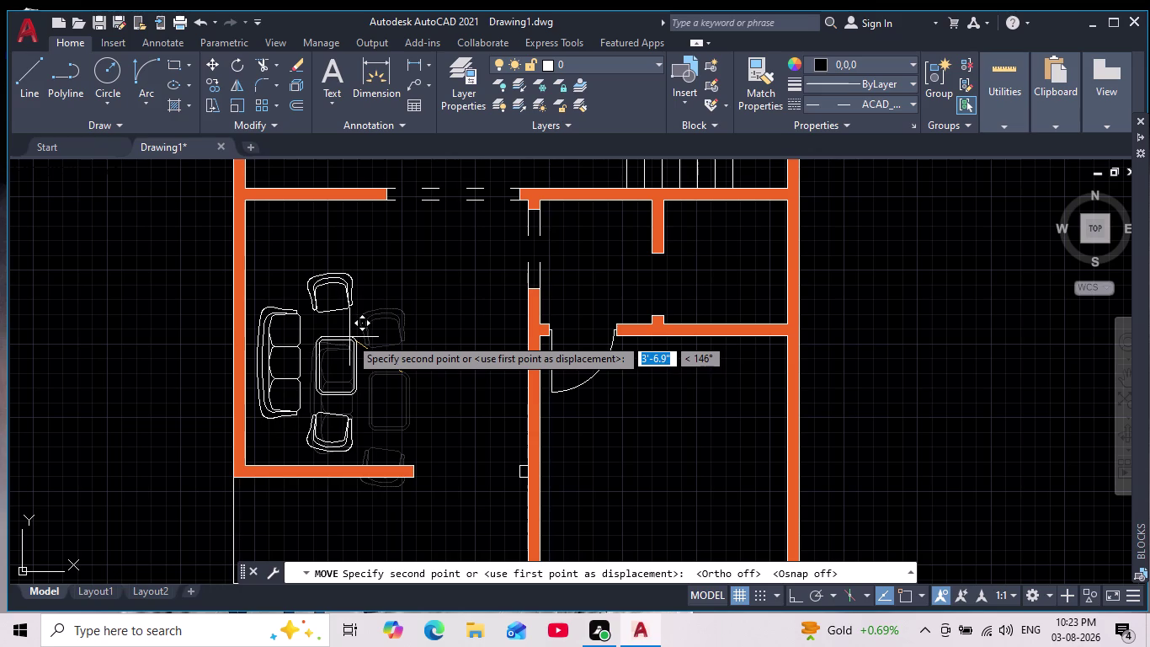
click(351, 338)
Pan and zoom to recenter the whole floor plan in view.
scroll(down, 3)
scroll(up, 3)
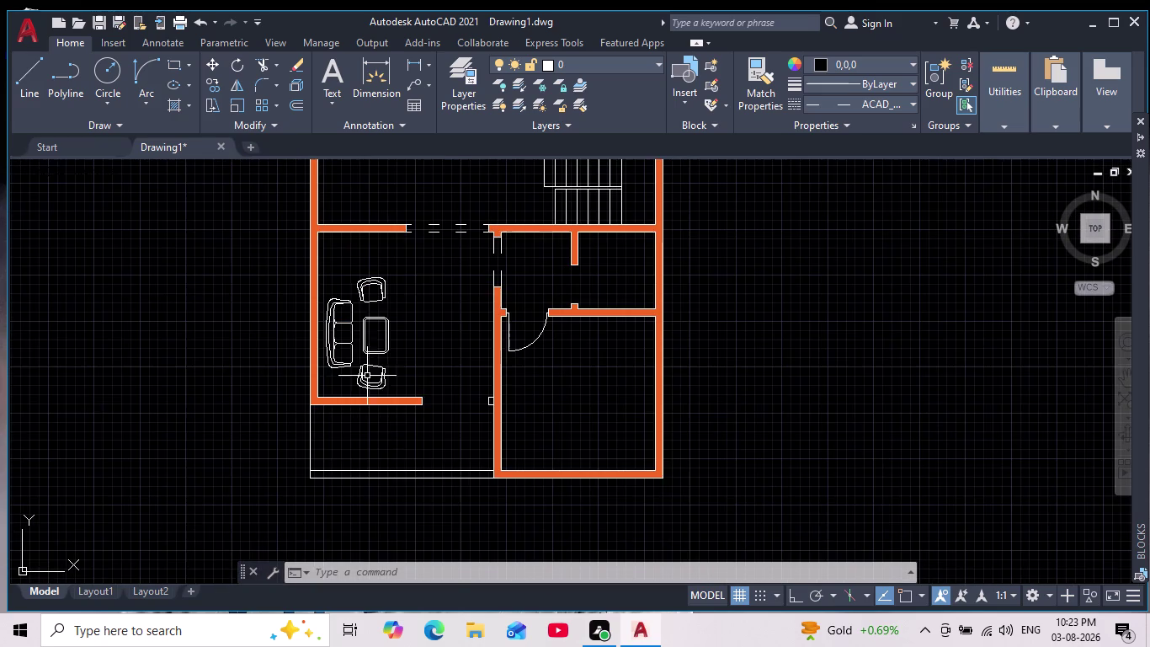
middle_drag(380, 382, 309, 387)
scroll(up, 3)
scroll(down, 3)
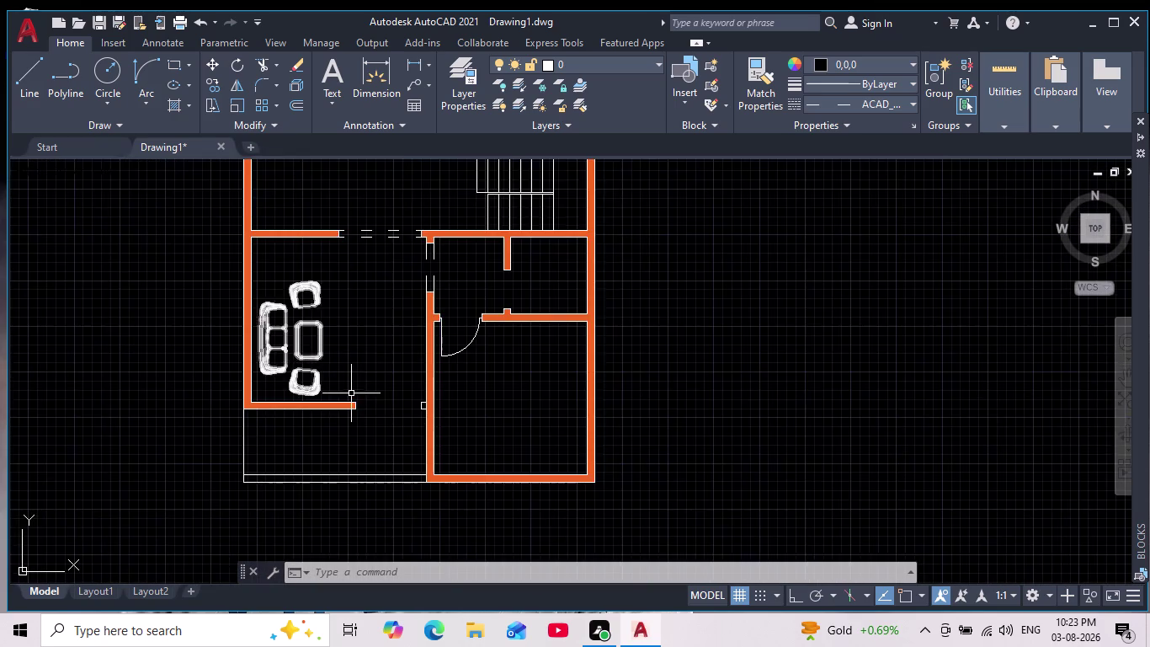
scroll(down, 3)
middle_drag(366, 470, 336, 470)
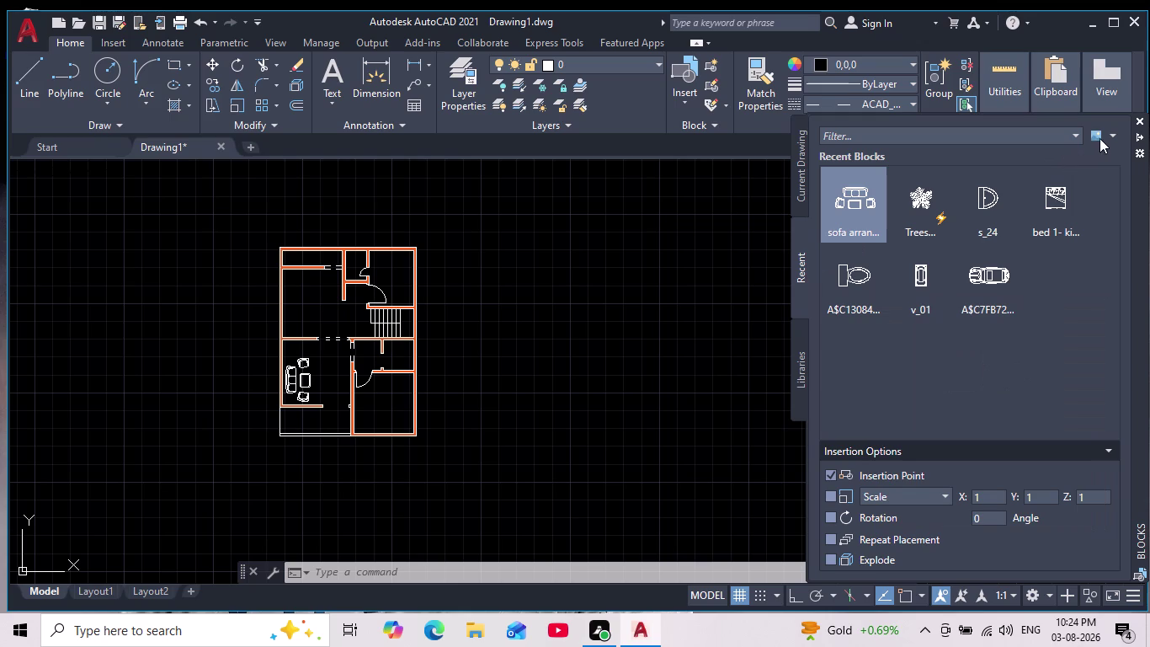
Show the Libraries tab and scroll through the couches_and_sofas_in_plan sofa and armchair blocks.
click(796, 387)
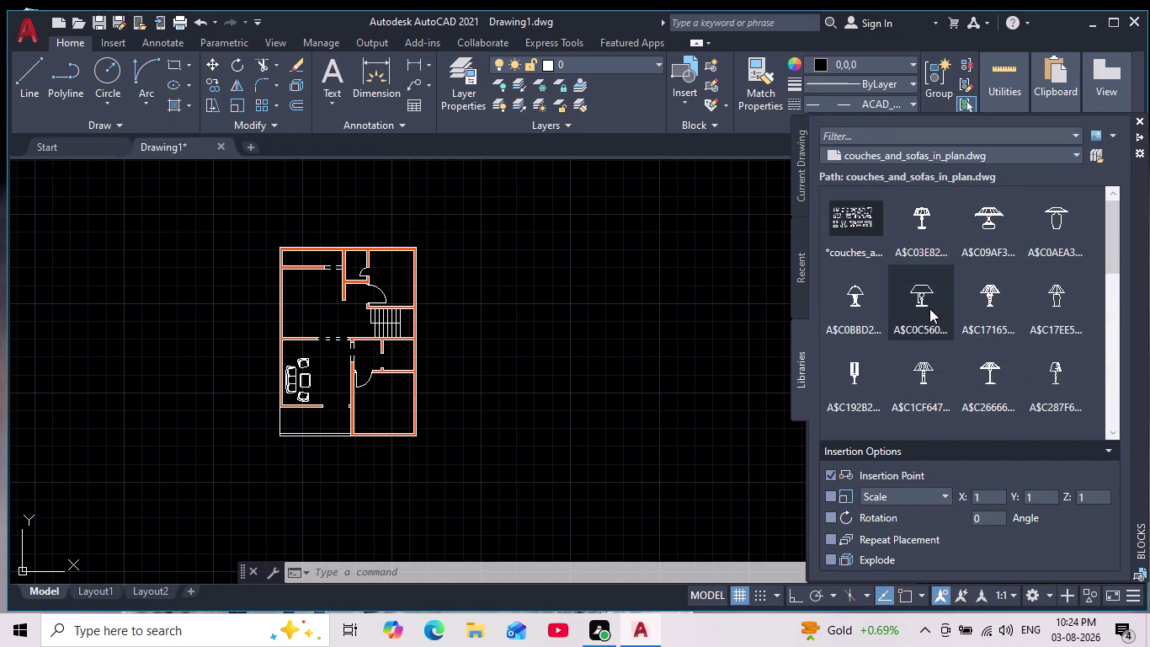
scroll(down, 3)
scroll(up, 3)
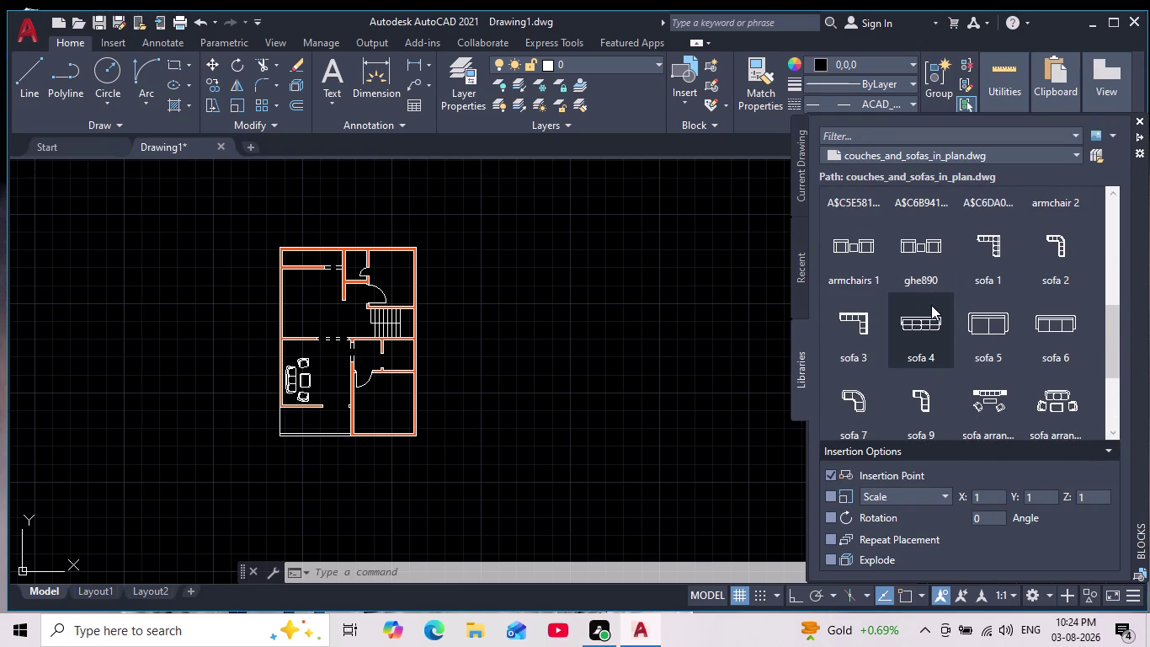
scroll(down, 3)
scroll(down, 3)
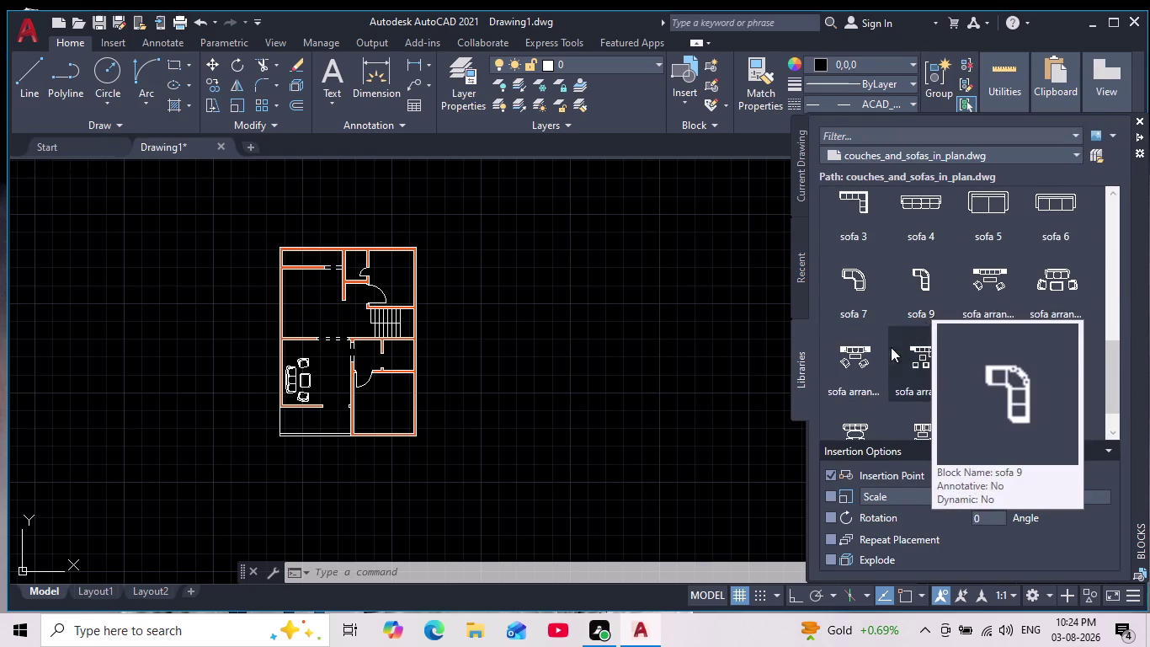
scroll(down, 3)
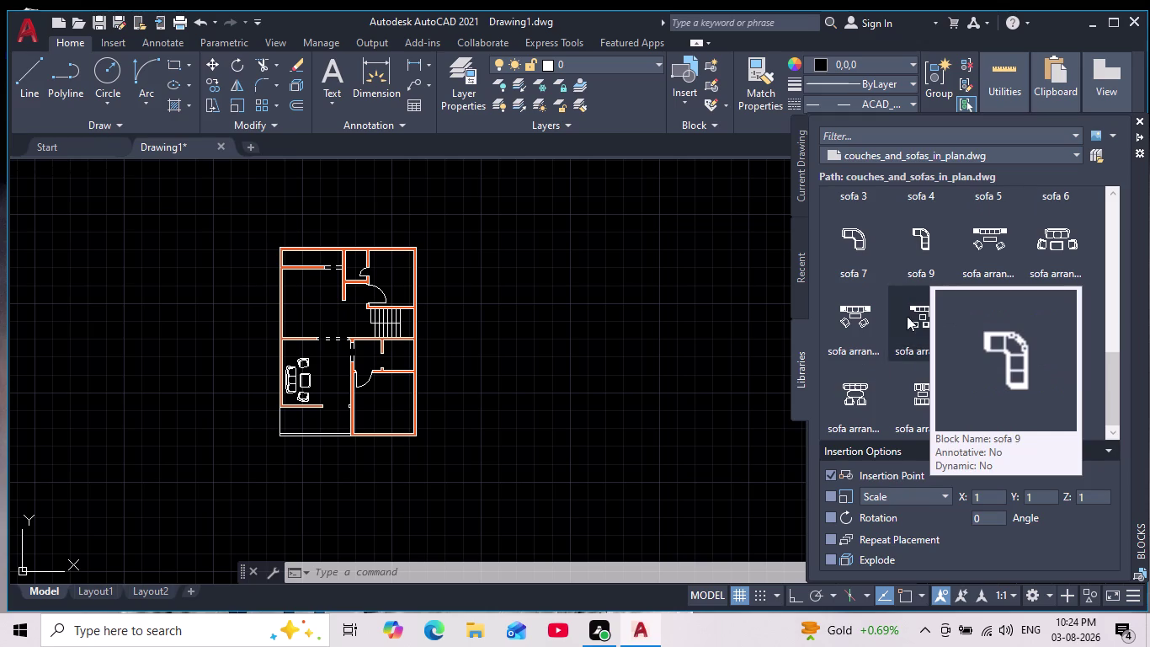
scroll(up, 3)
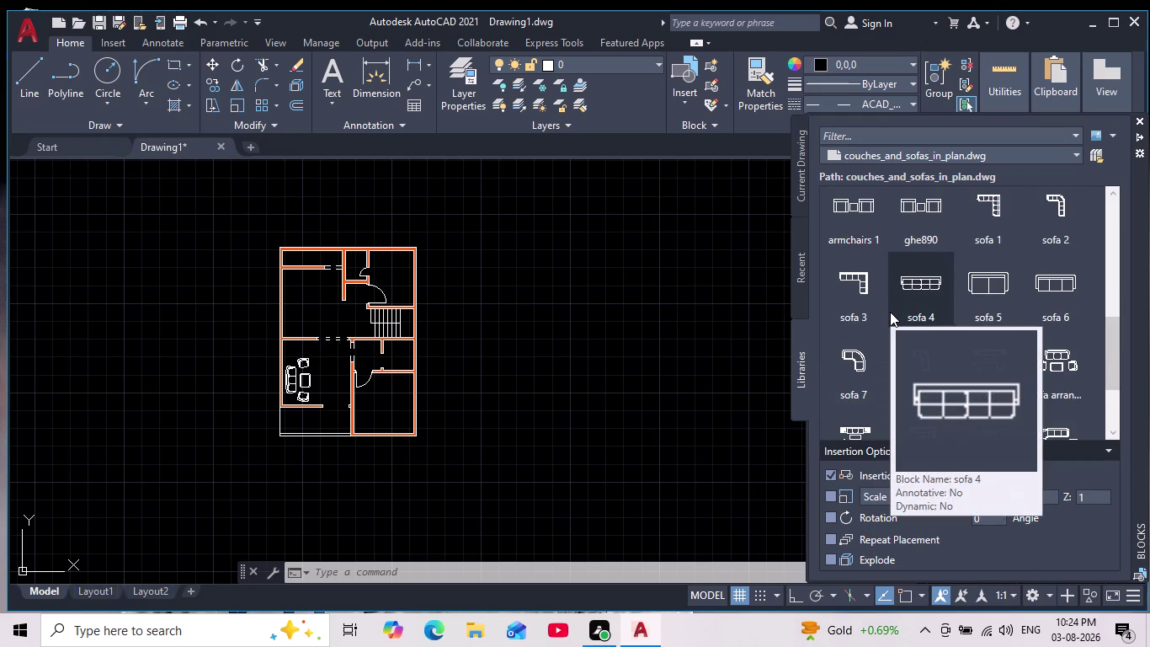
scroll(up, 3)
scroll(up, 3)
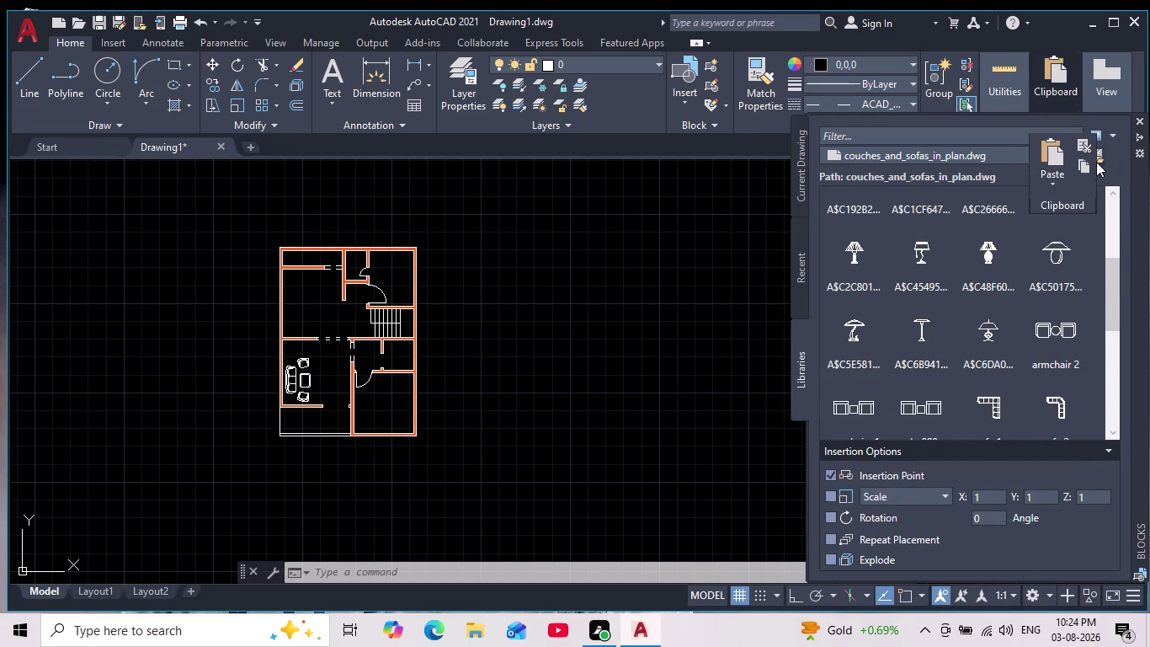
click(1096, 162)
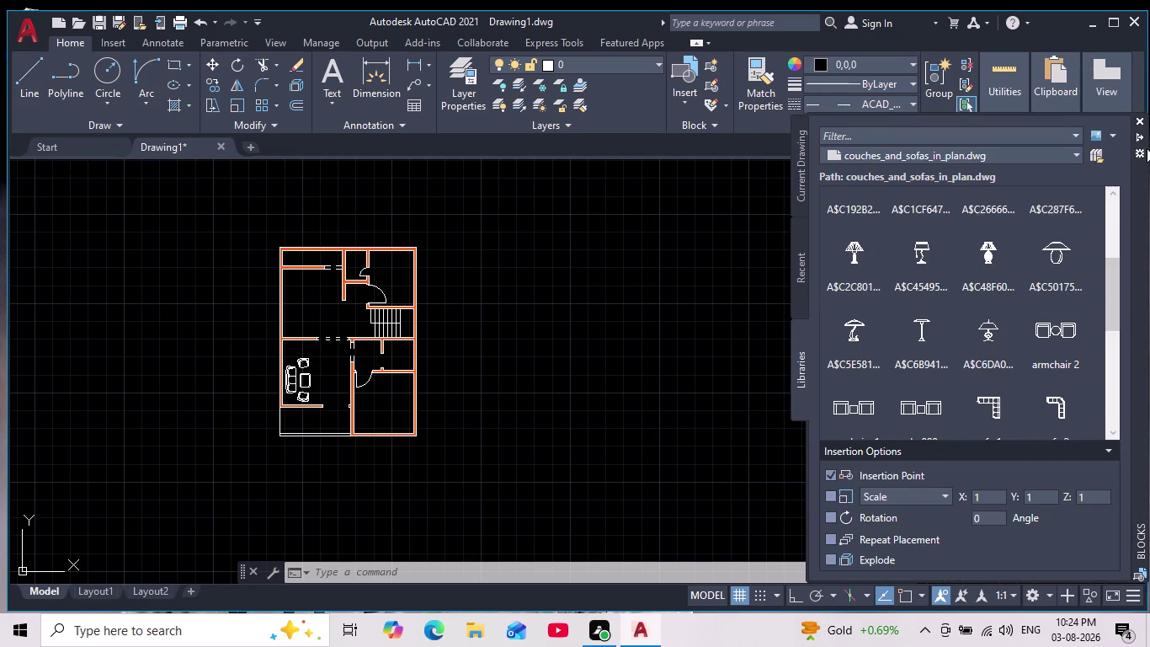
Load beds_in_plan from Downloads as the block library, listing the king-size bed.
click(1097, 156)
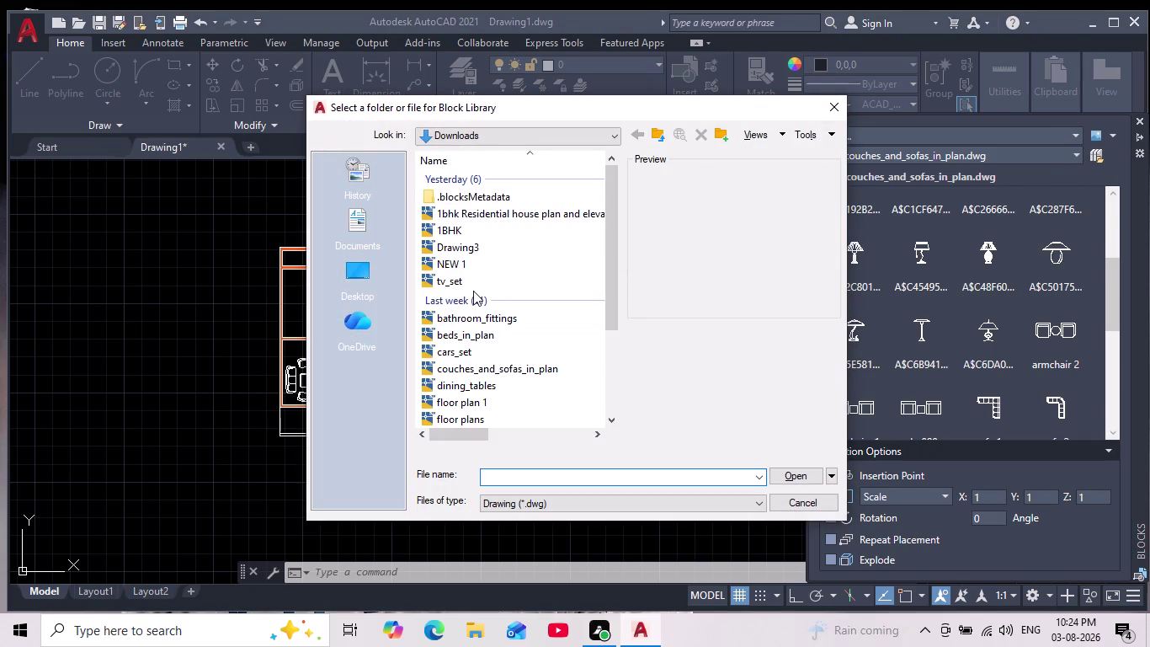
click(490, 339)
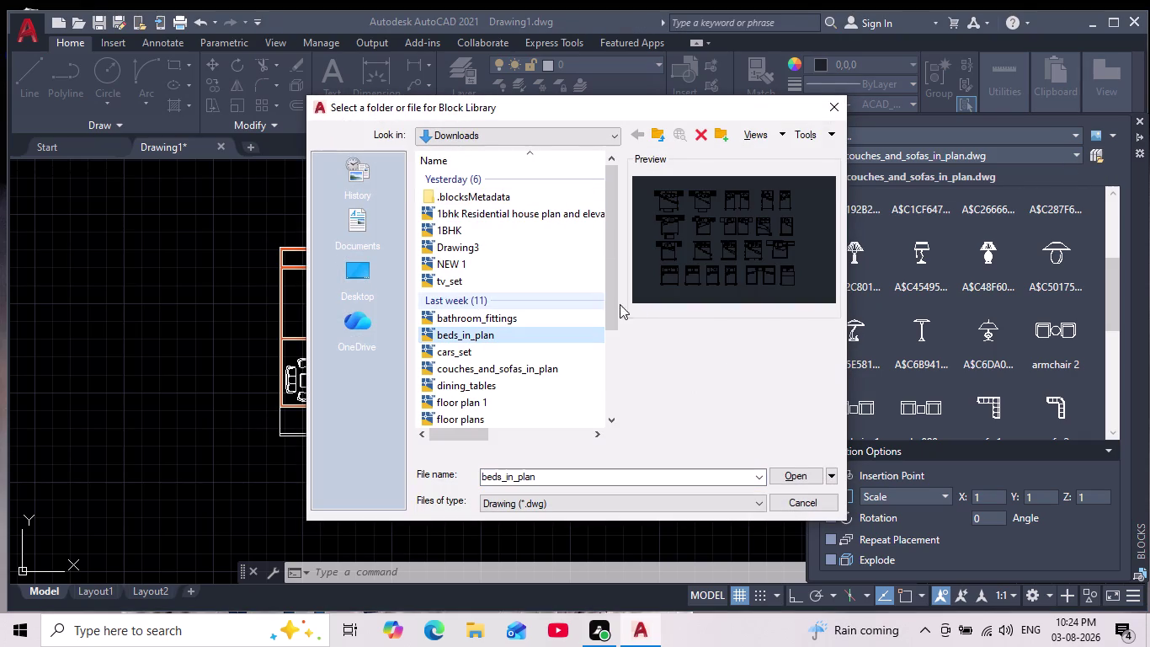
click(797, 470)
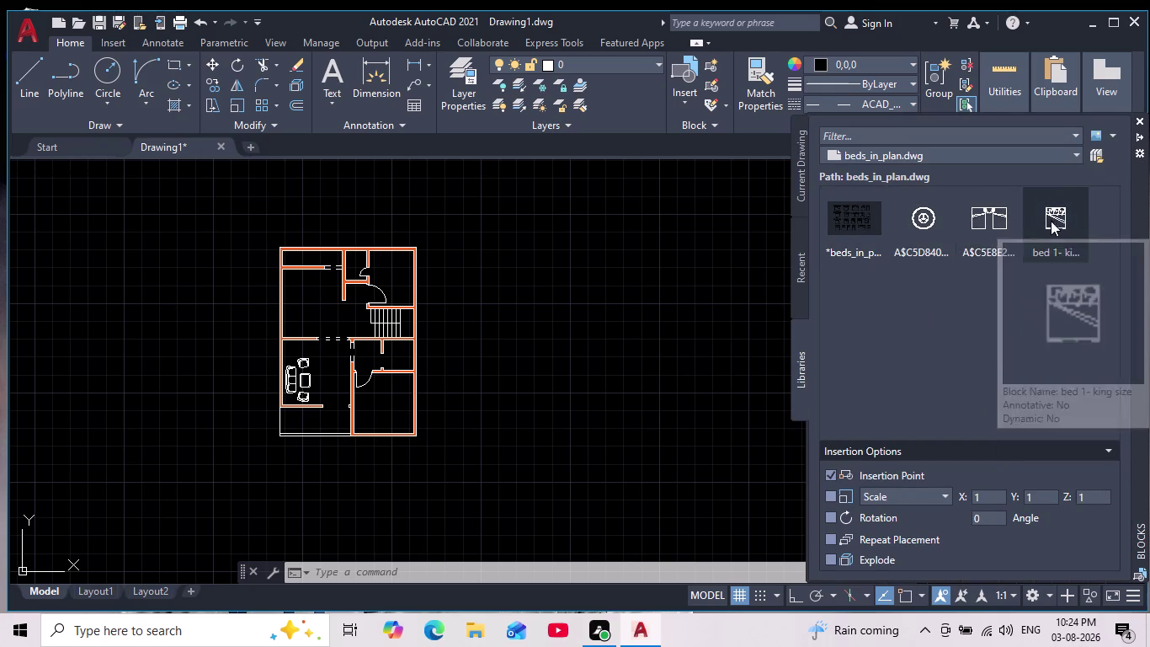
scroll(up, 3)
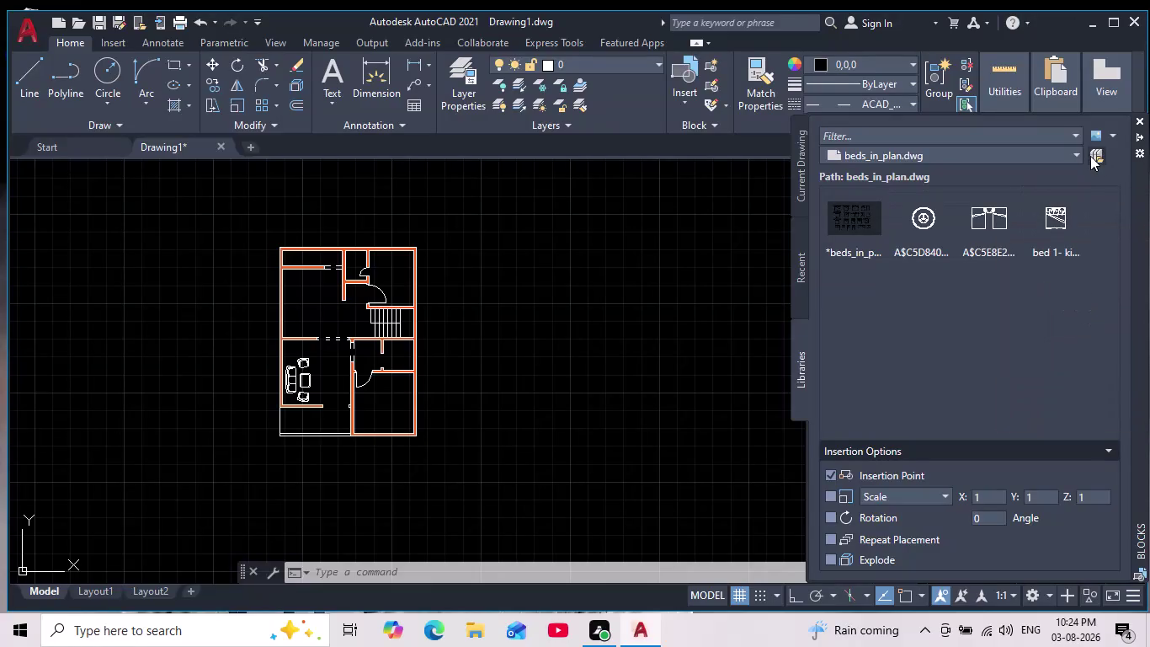
Open the block library browser and look through C:\Program Files\Autodesk.
click(1096, 155)
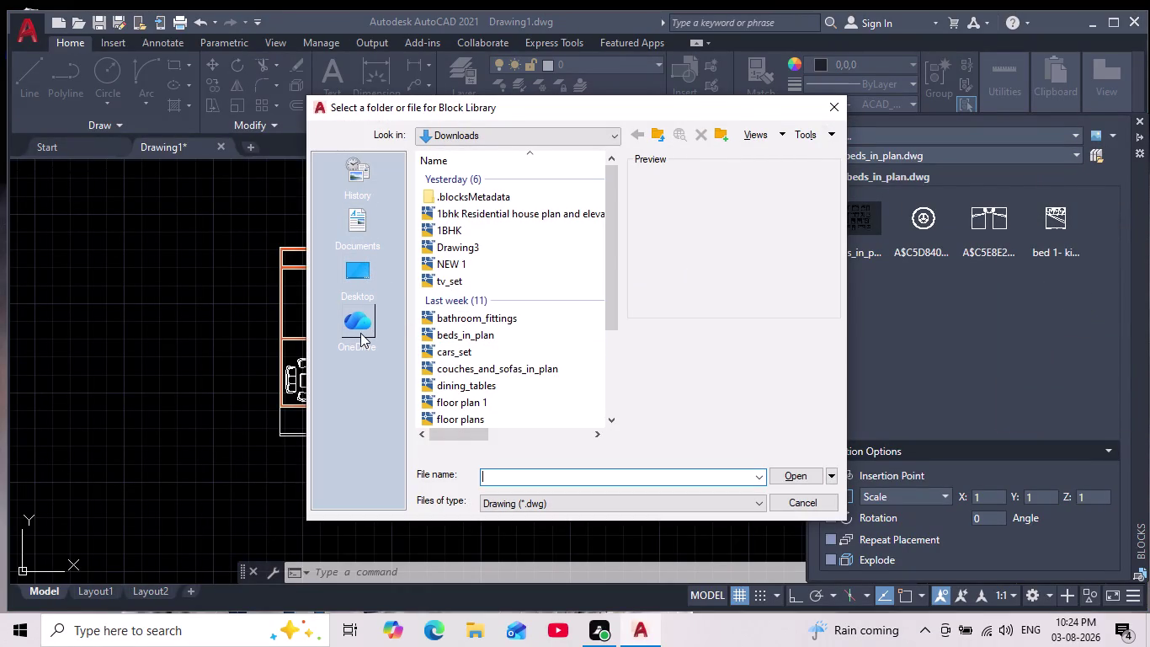
click(360, 277)
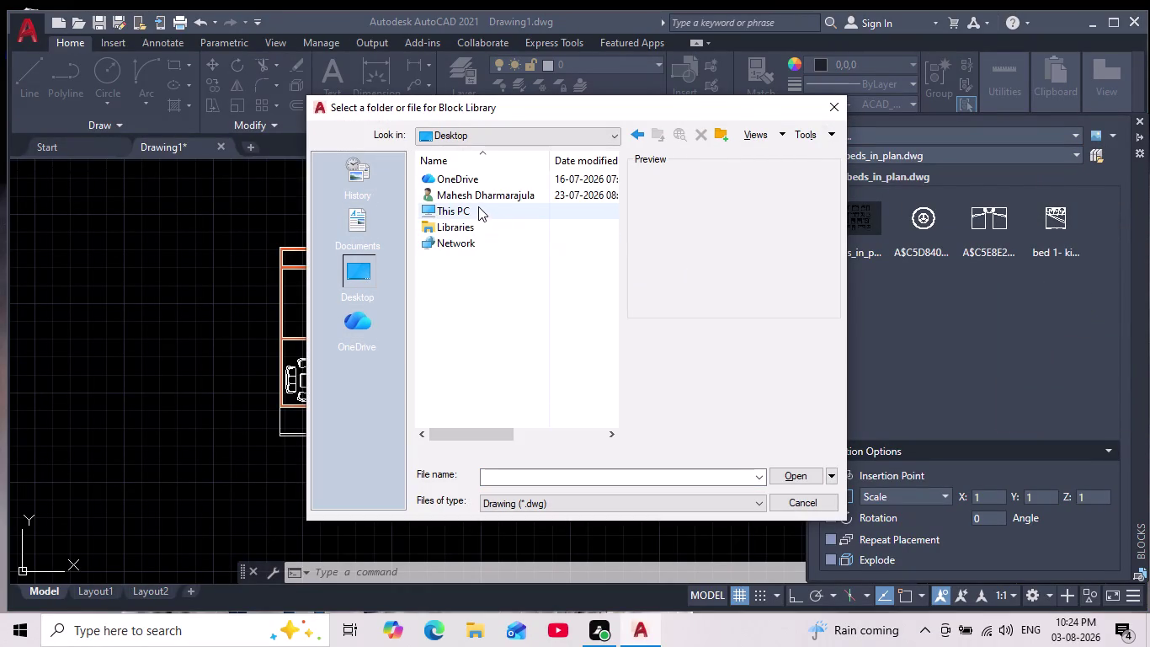
double_click(479, 207)
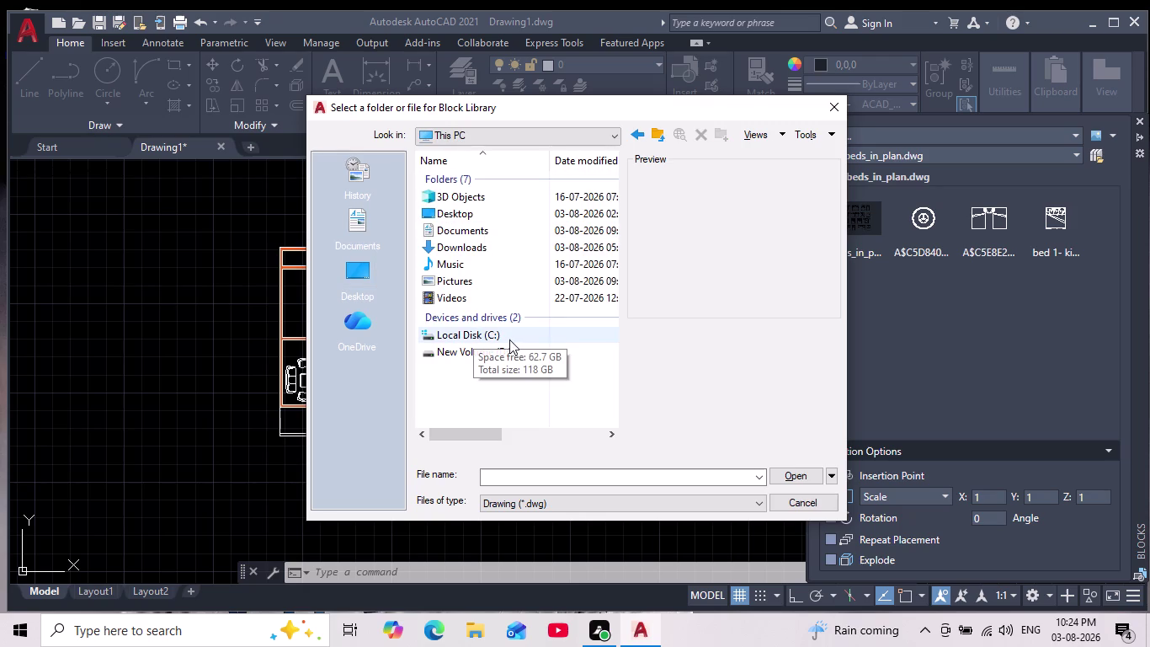
double_click(469, 337)
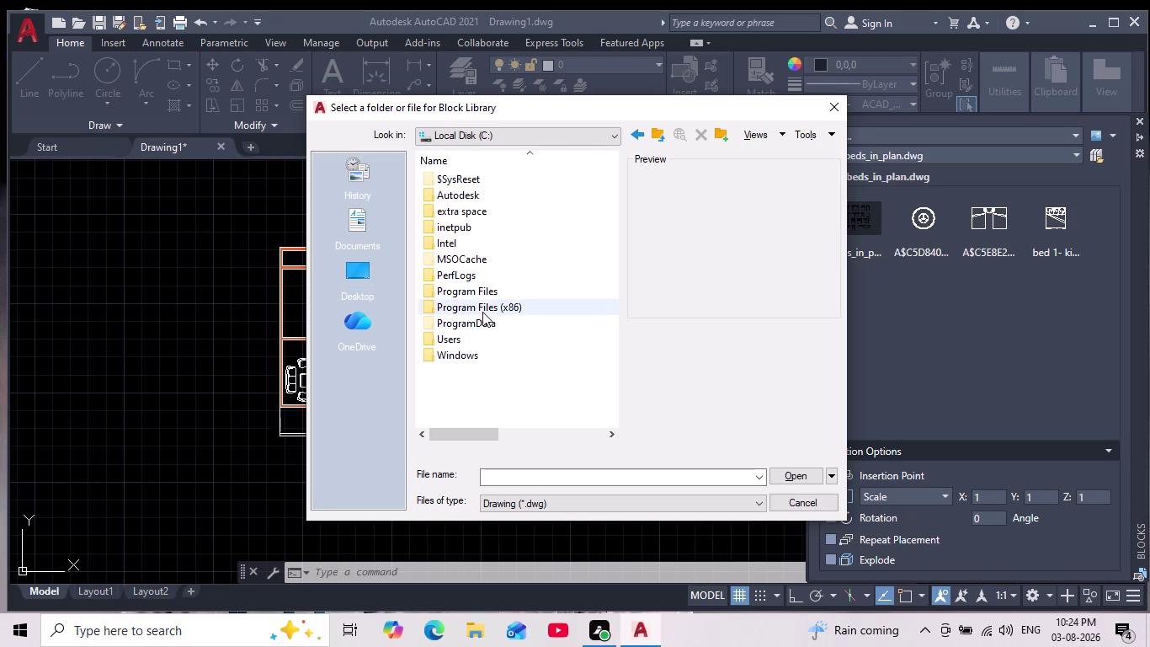
double_click(480, 291)
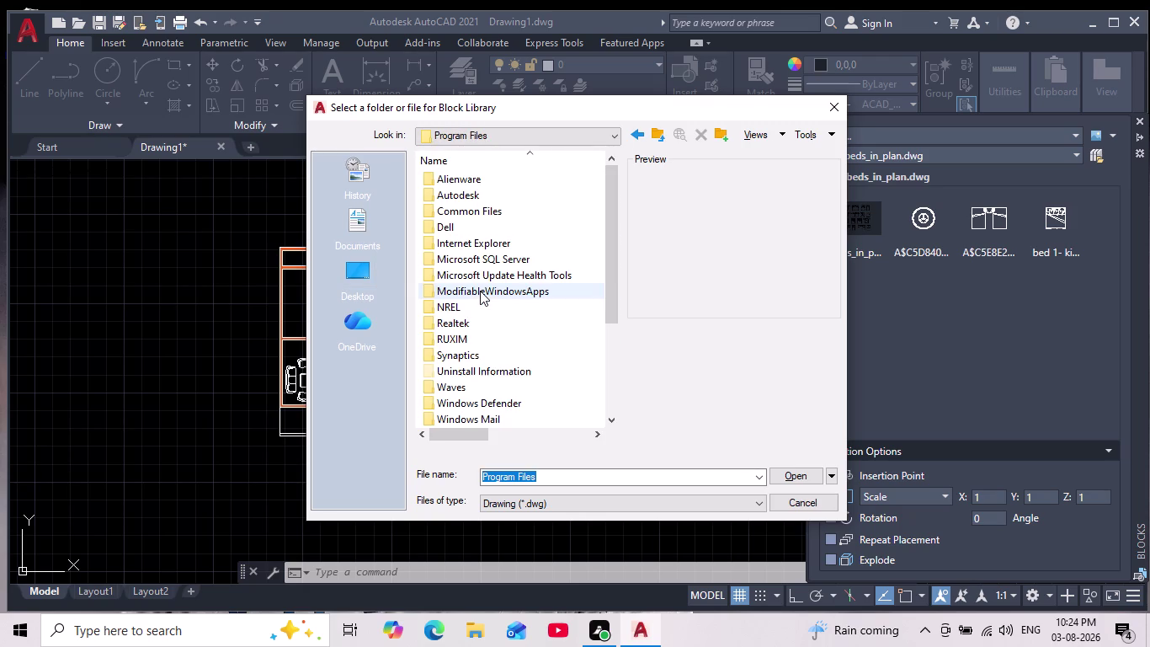
double_click(469, 195)
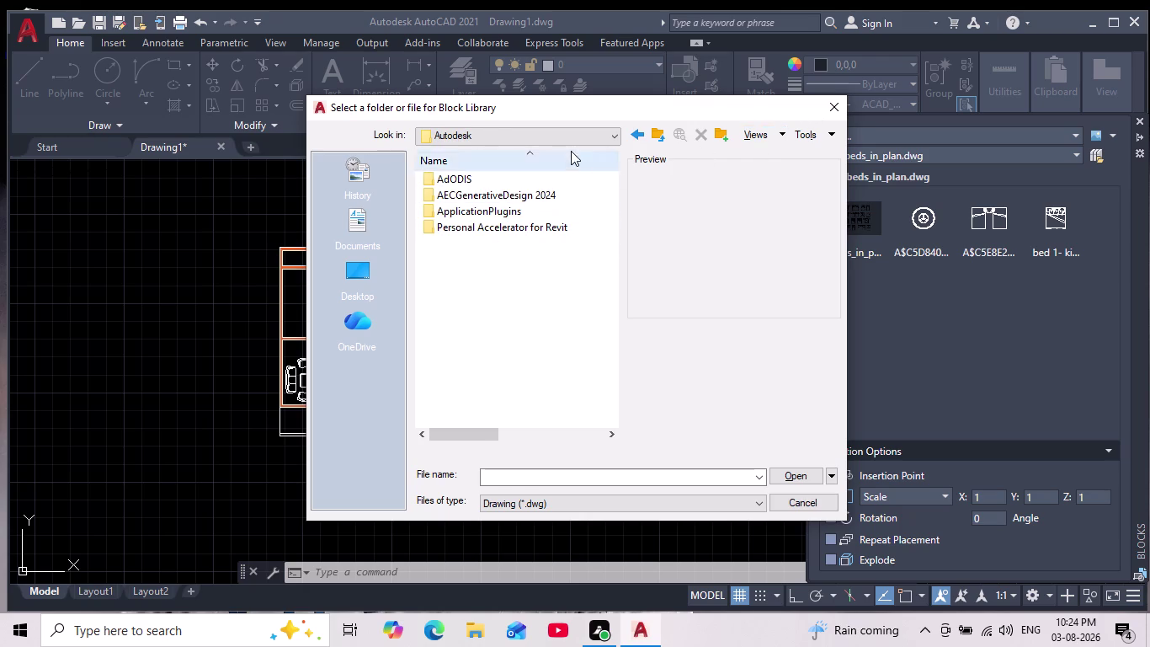
click(580, 131)
click(527, 194)
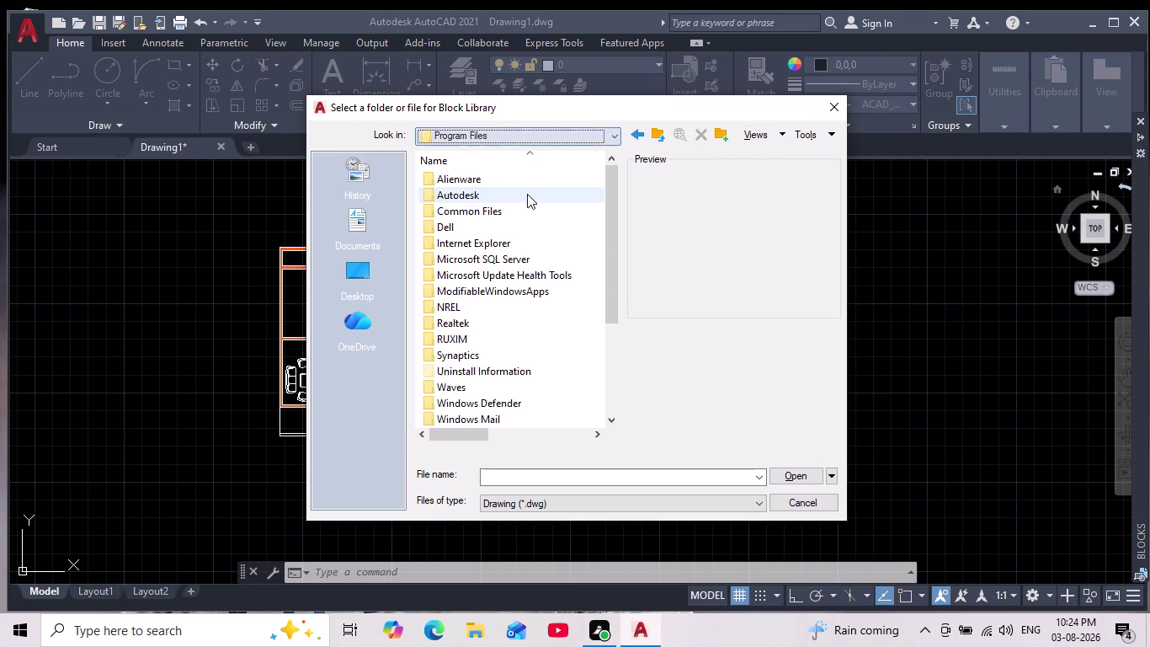
scroll(down, 3)
scroll(up, 3)
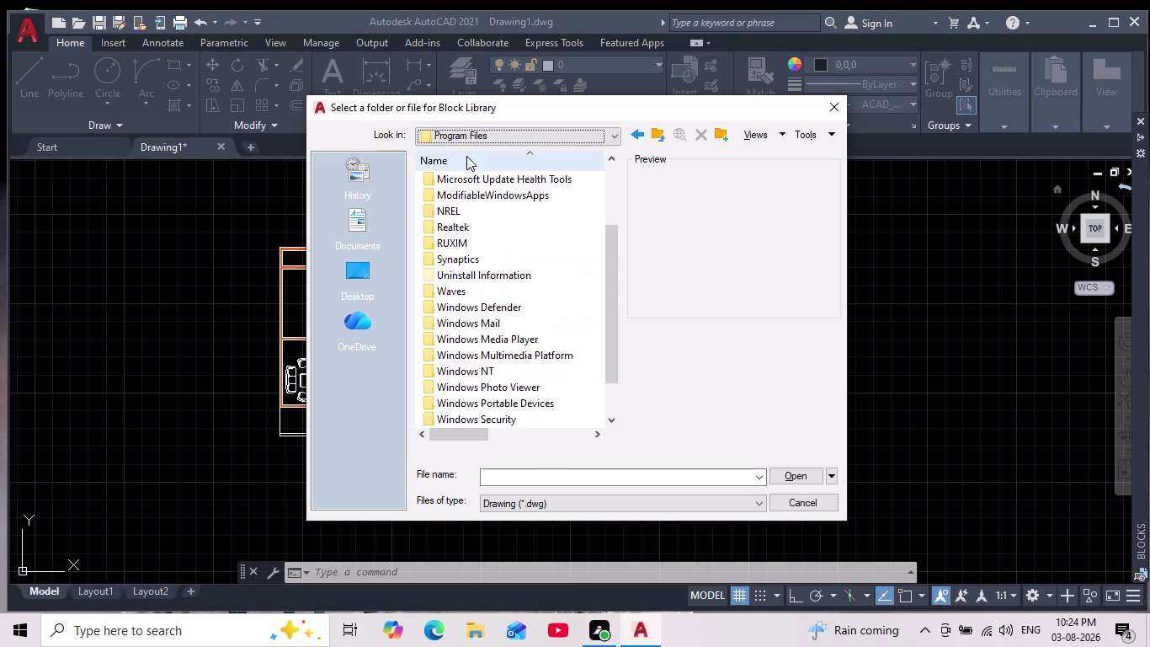
scroll(up, 3)
scroll(up, 3)
Browse New Volume (D:) into the AutoCAD 2021 installer folder.
click(359, 236)
click(362, 281)
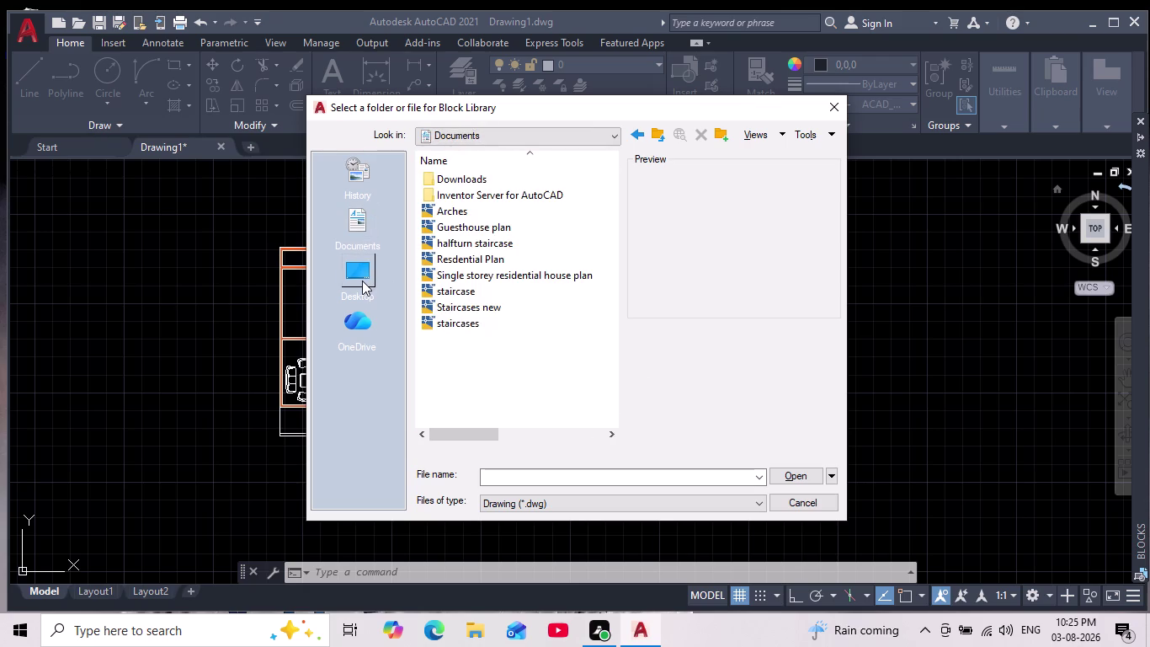
double_click(497, 210)
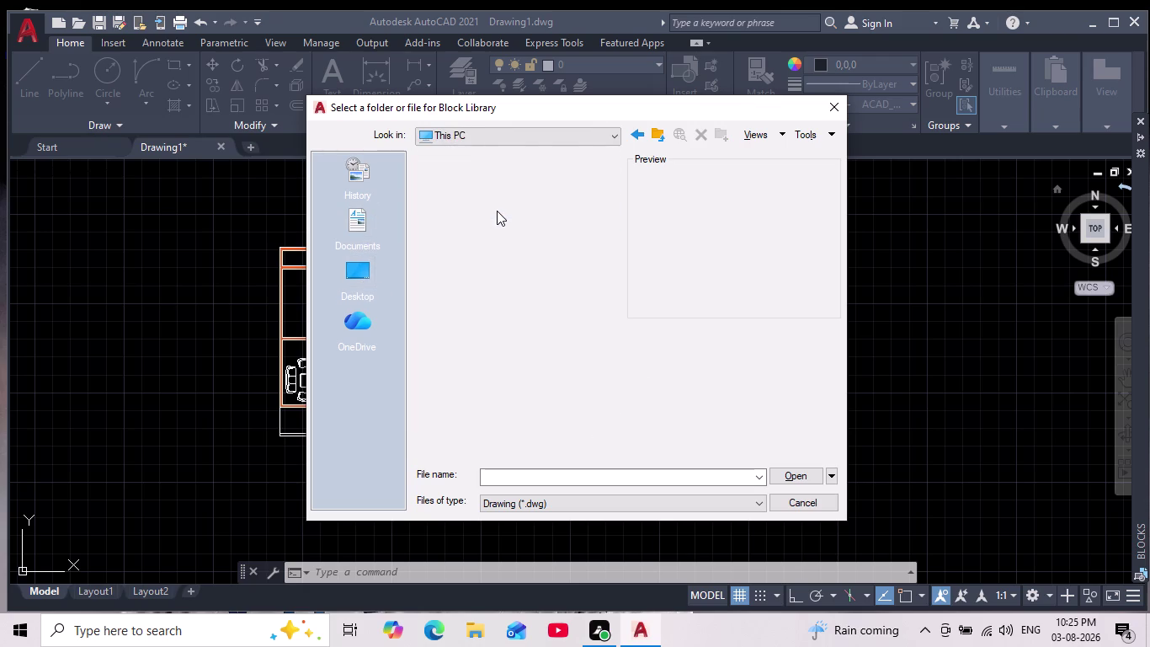
double_click(514, 358)
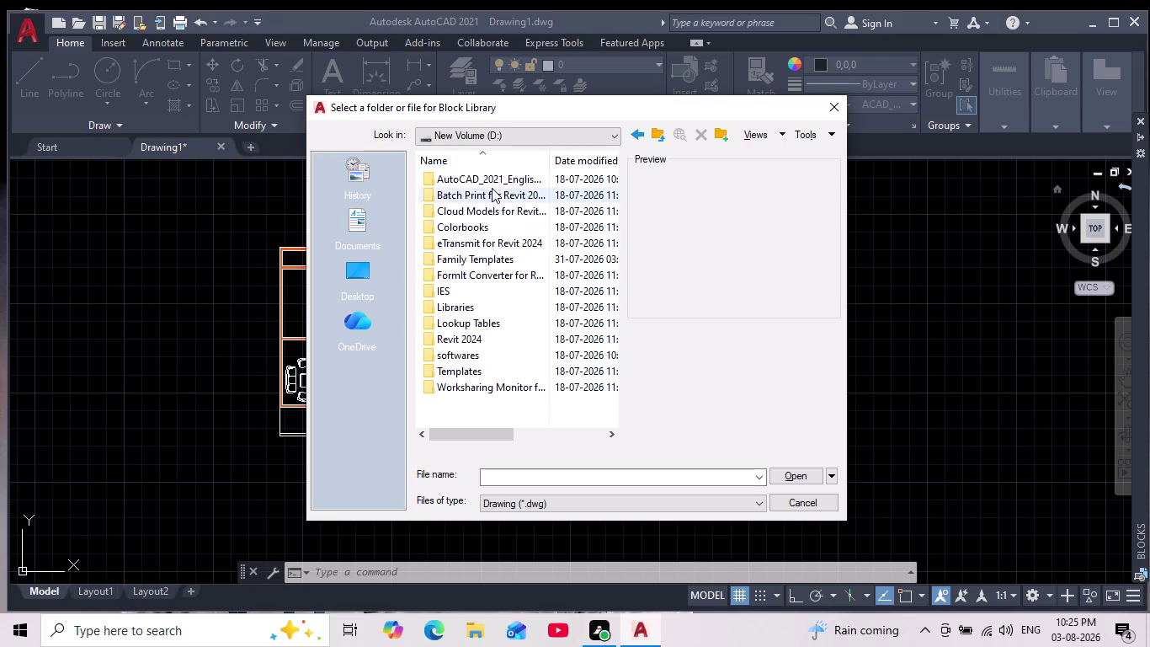
double_click(494, 180)
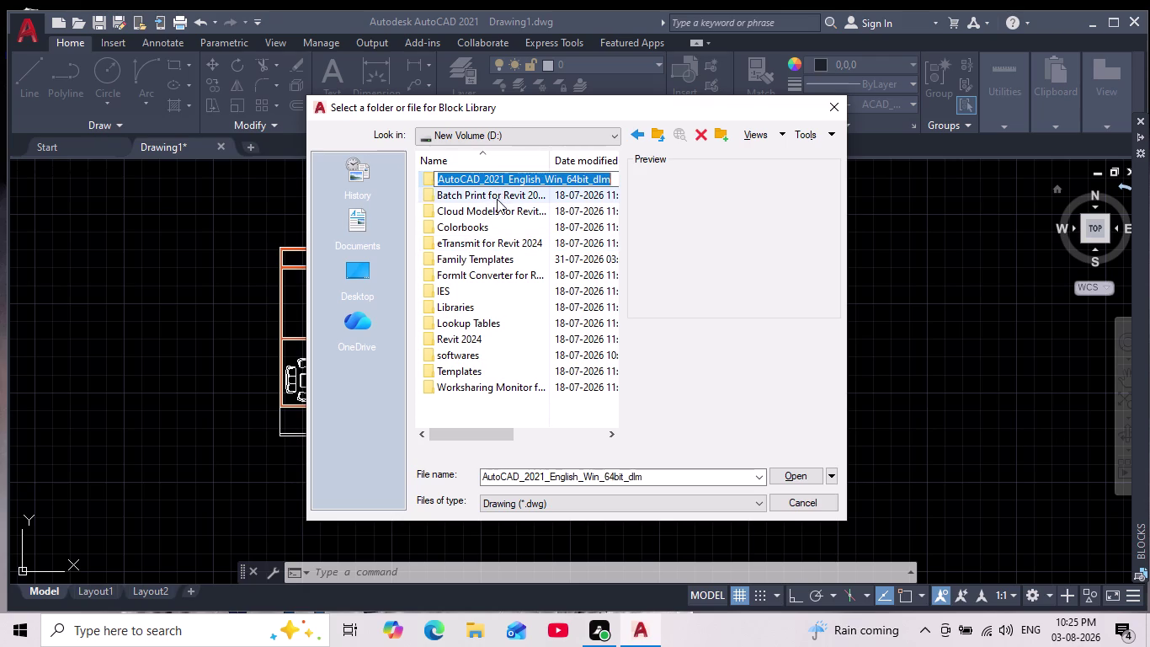
click(497, 198)
double_click(499, 182)
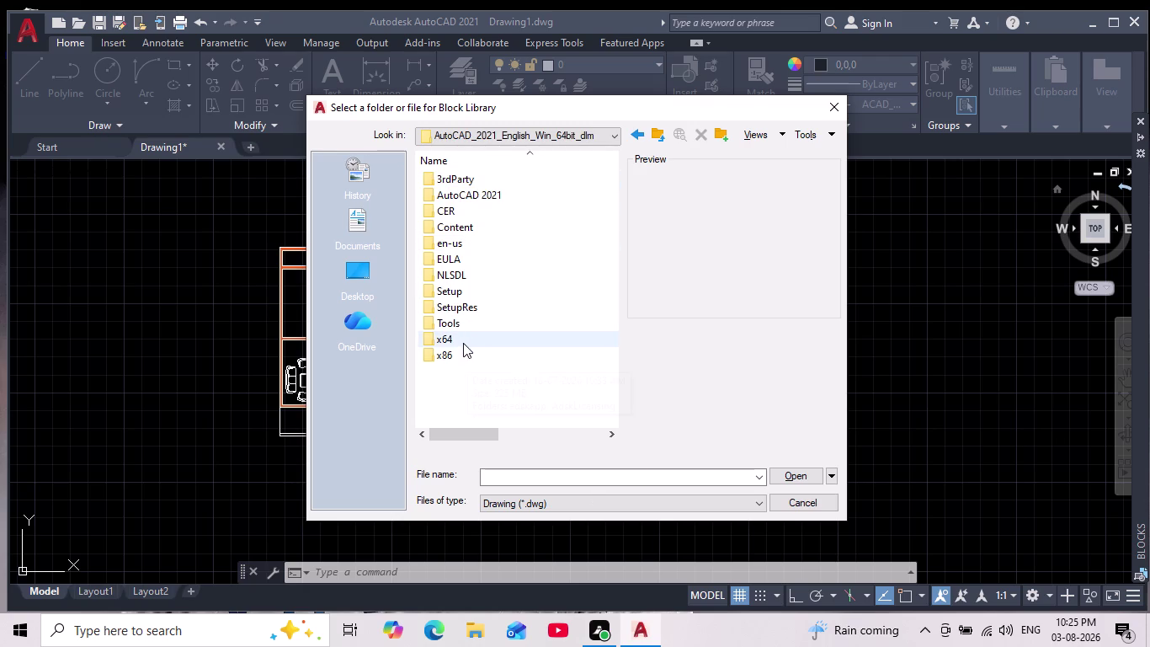
scroll(down, 3)
scroll(up, 3)
Return to the Desktop location by way of the user's profile folder.
click(356, 275)
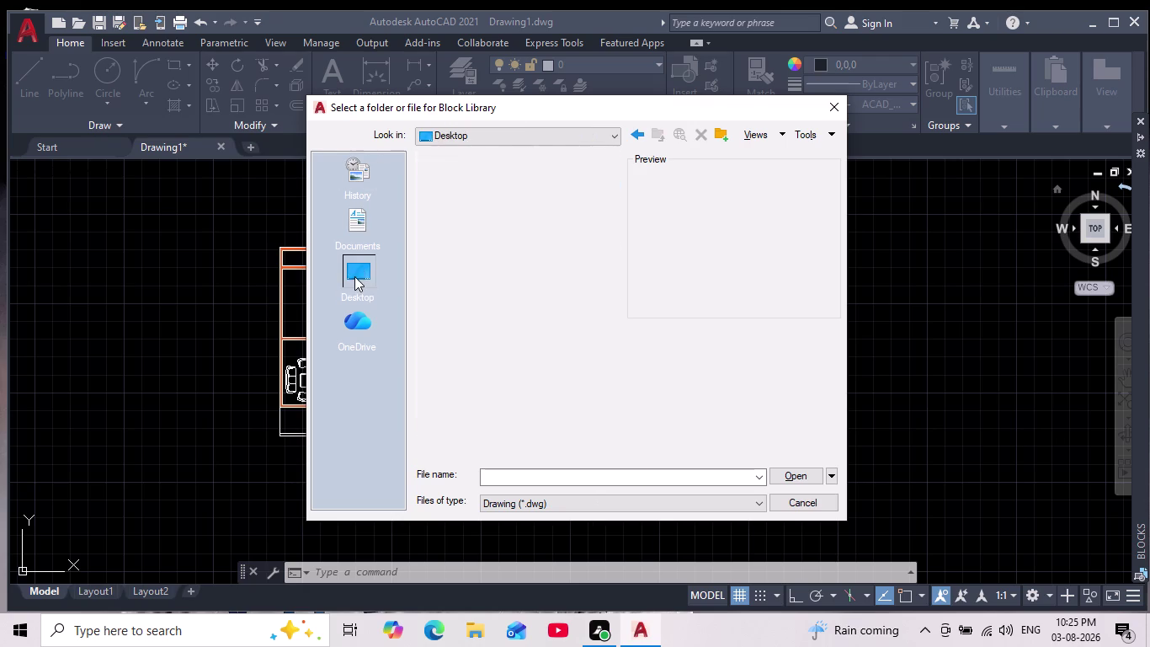
double_click(505, 188)
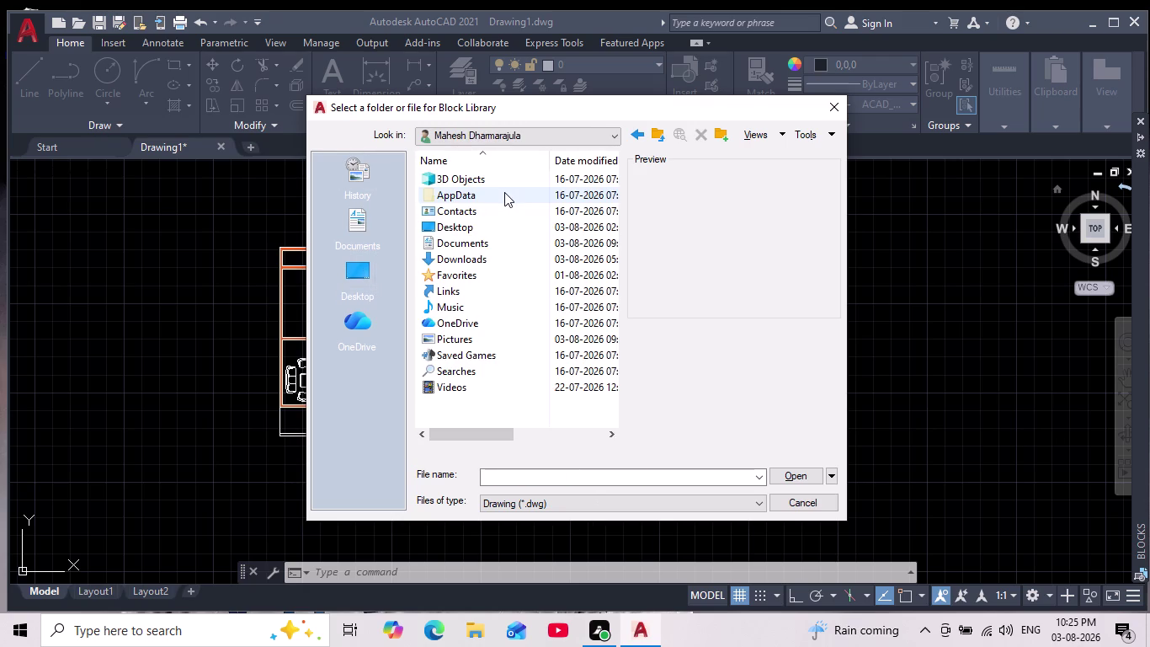
scroll(down, 3)
scroll(up, 3)
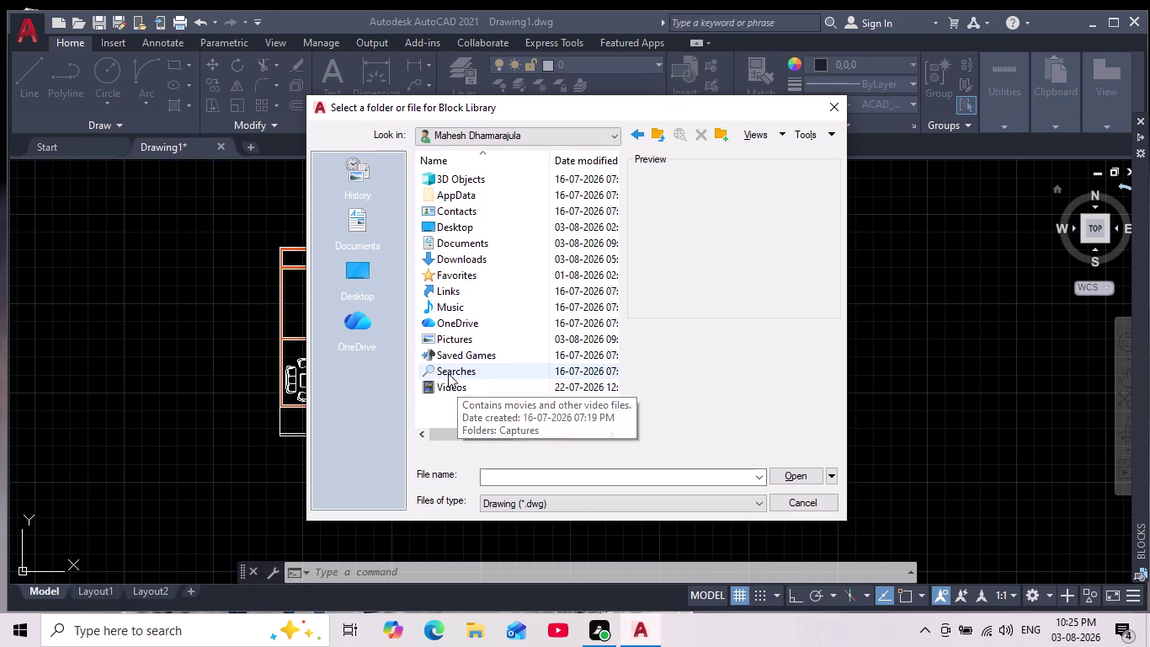
scroll(up, 3)
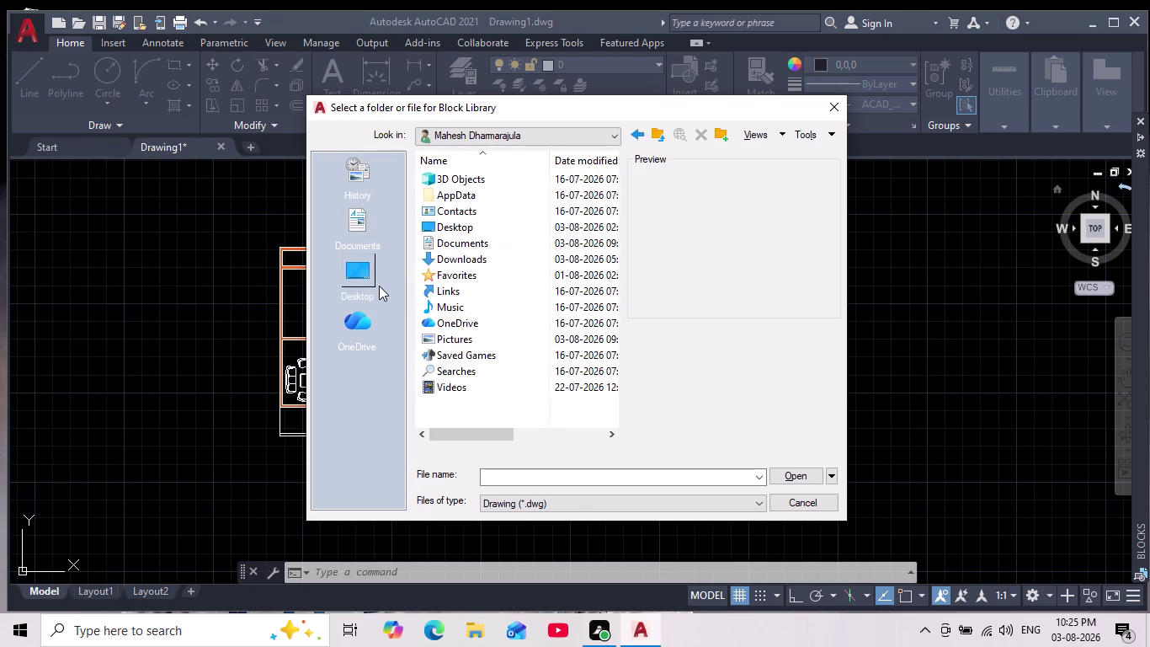
click(368, 279)
Browse This PC to New Volume (D:), then cancel the picker without choosing a file.
double_click(462, 213)
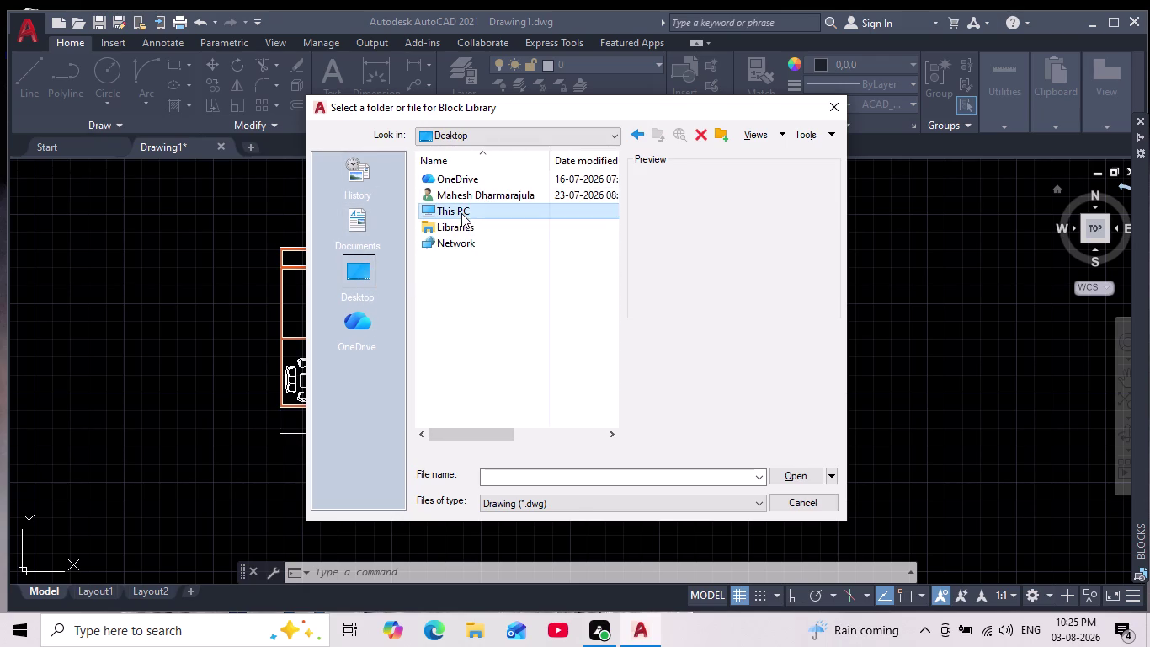
click(469, 211)
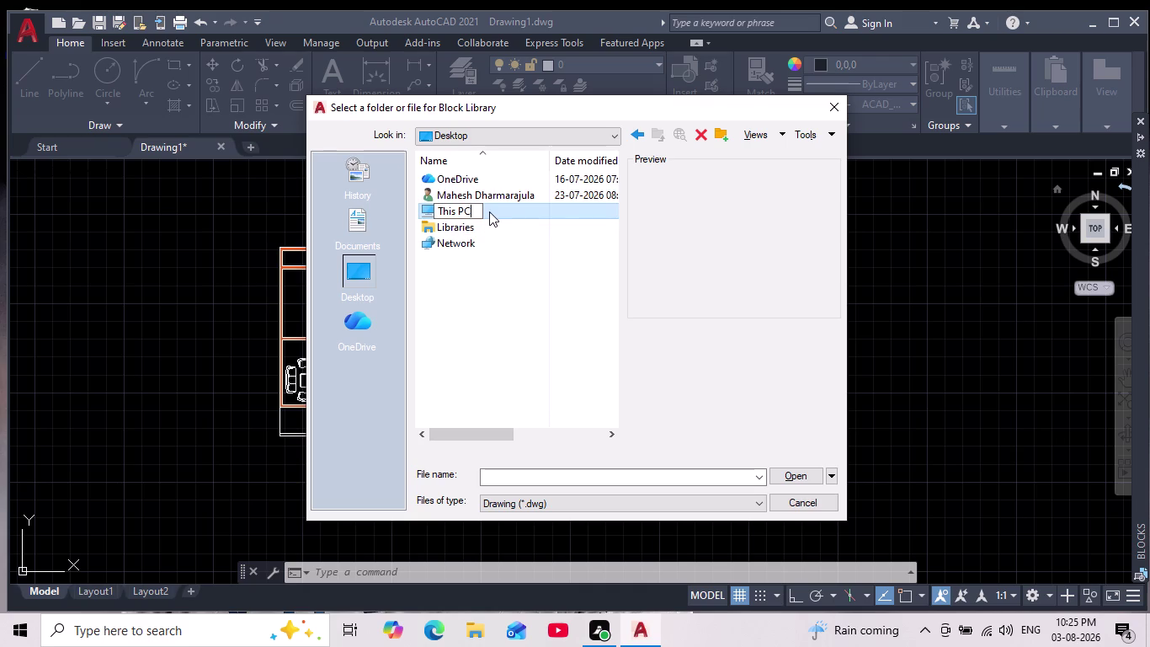
triple_click(489, 212)
click(489, 211)
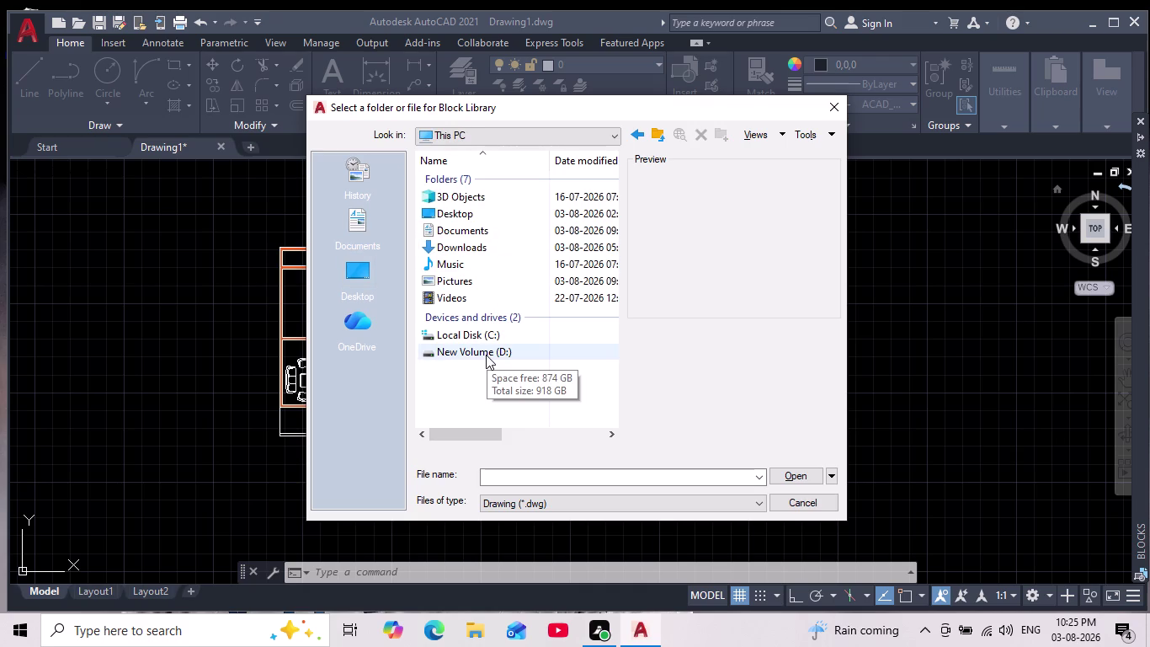
double_click(486, 355)
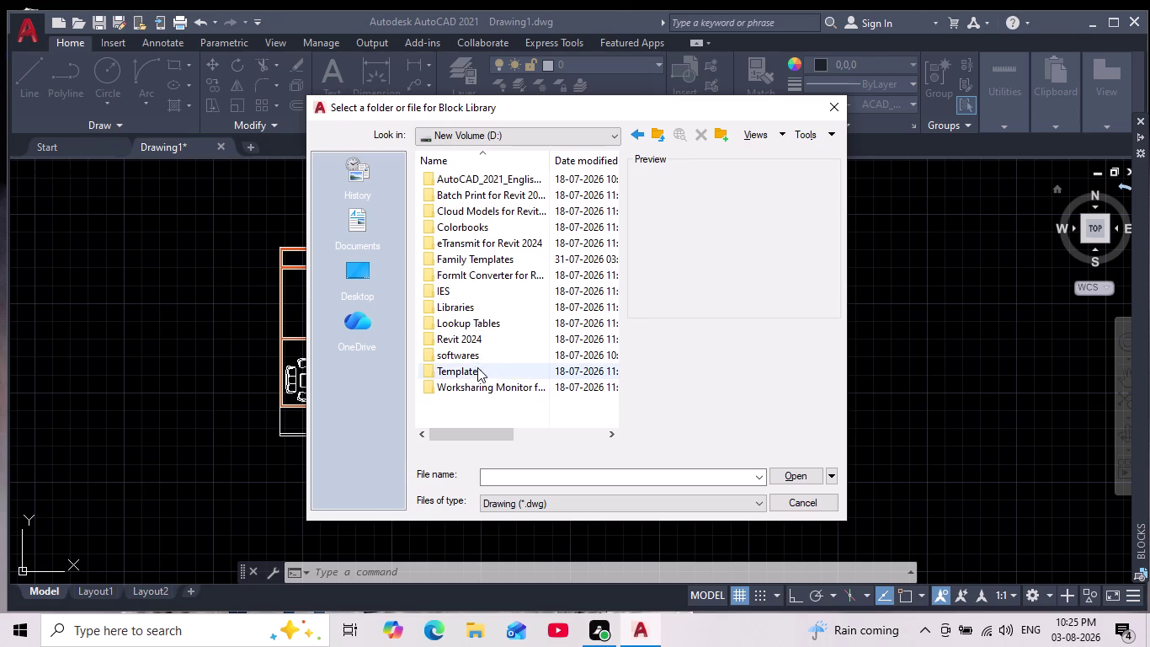
scroll(down, 3)
scroll(up, 3)
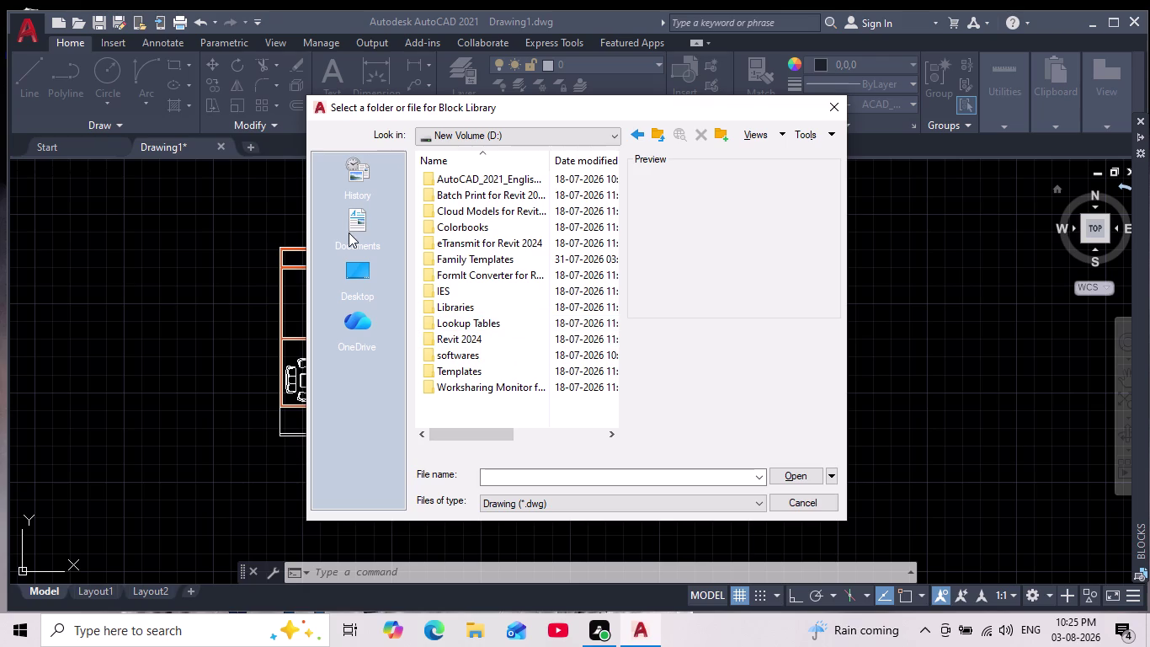
click(833, 107)
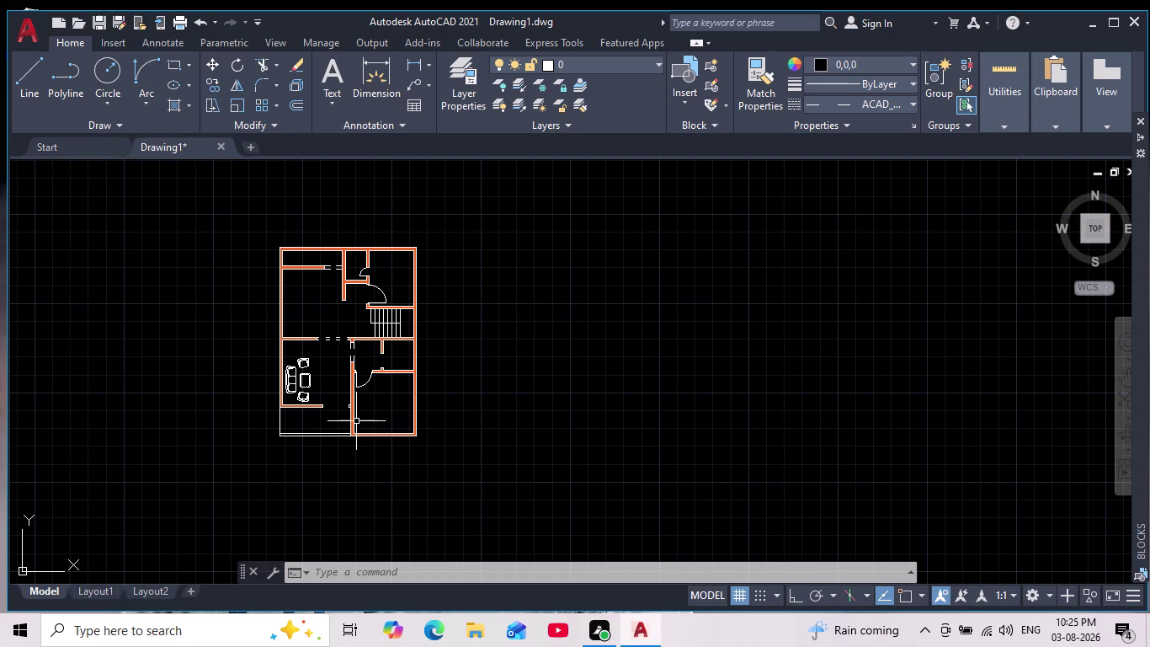
scroll(up, 3)
scroll(down, 3)
Cancel any active command with Esc after nudging the plan view.
middle_drag(359, 420, 382, 431)
scroll(down, 3)
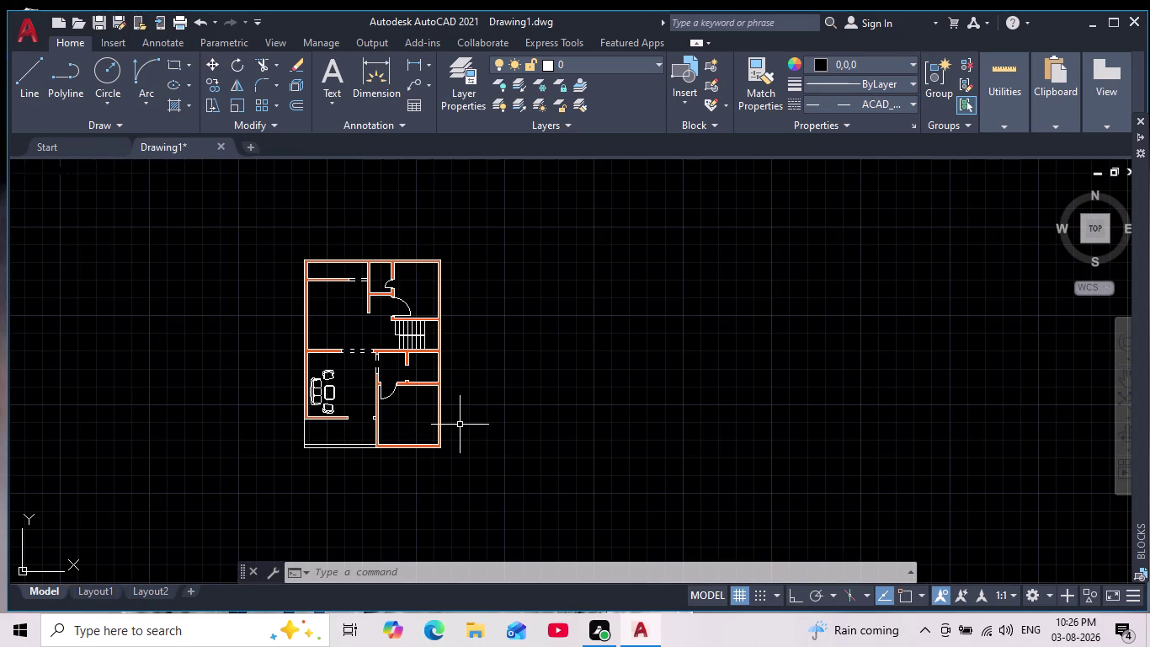
key(Escape)
key(Escape)
key(Escape)
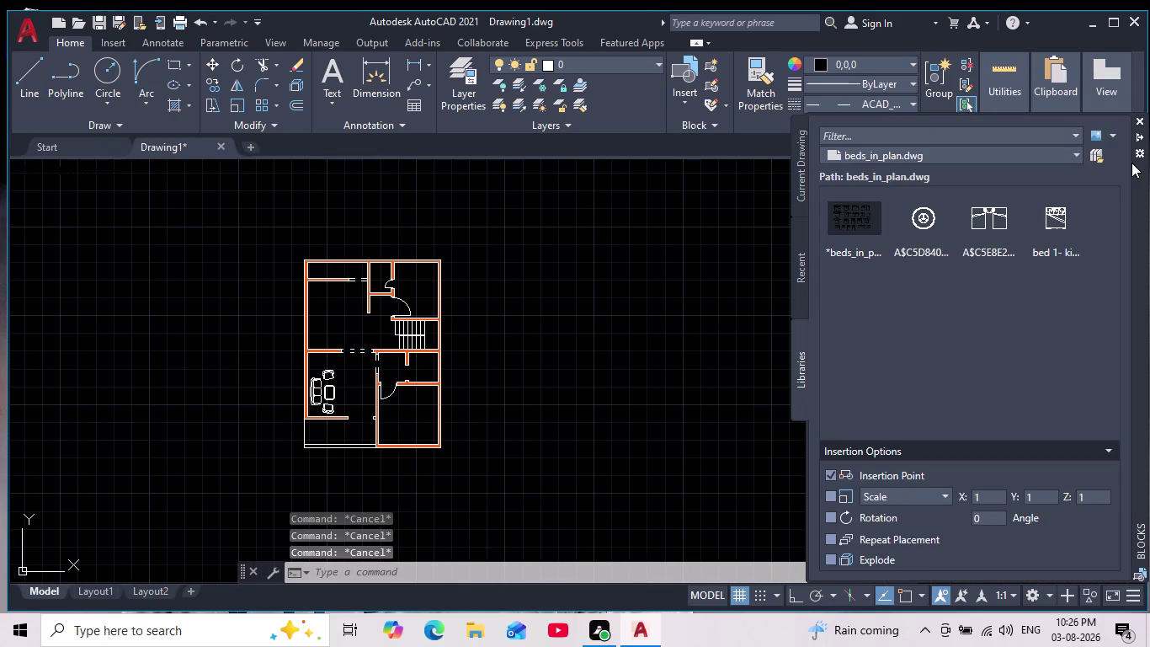
Browse This PC > Local Disk (C:) > Autodesk in the library picker, then cancel it.
click(1098, 156)
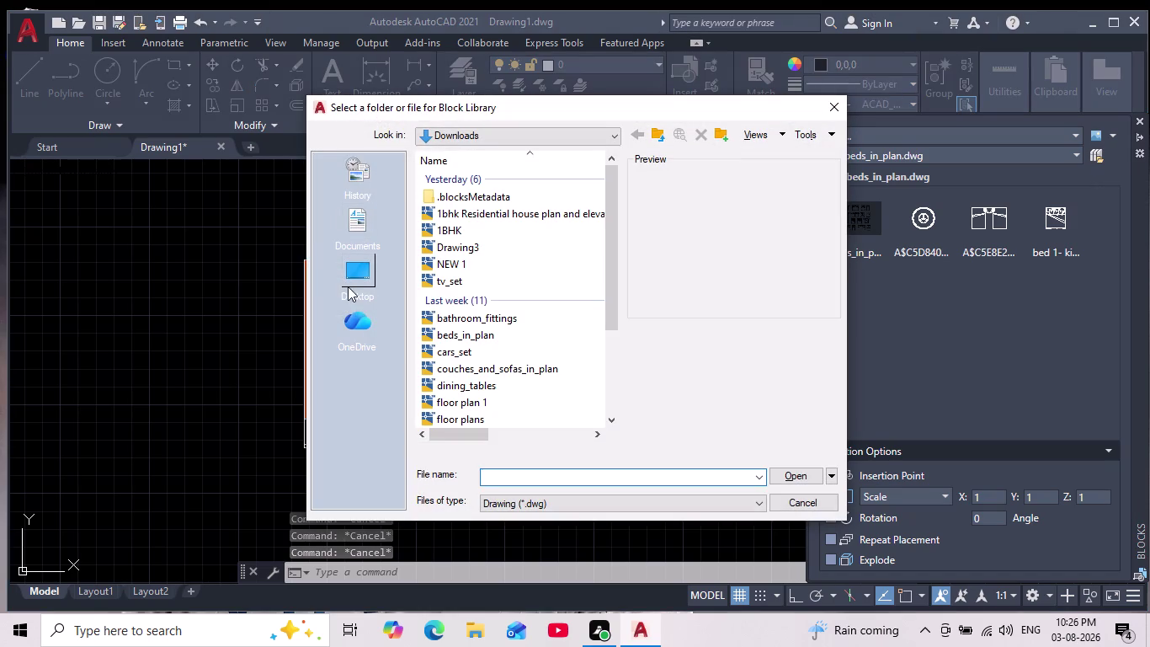
click(367, 280)
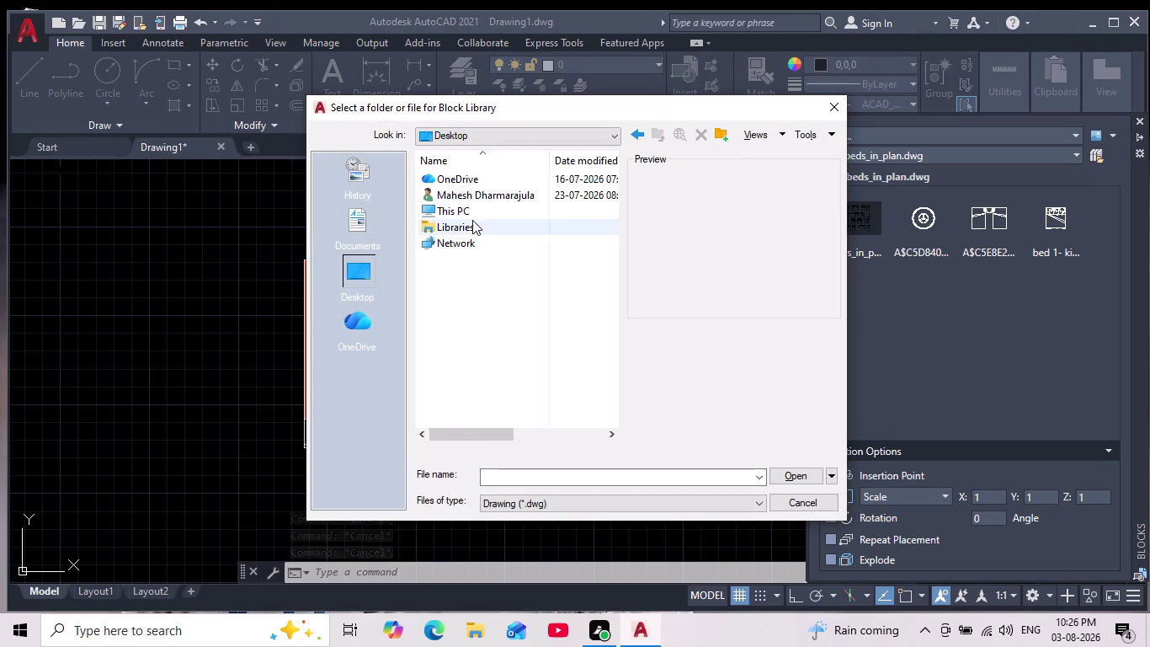
double_click(474, 213)
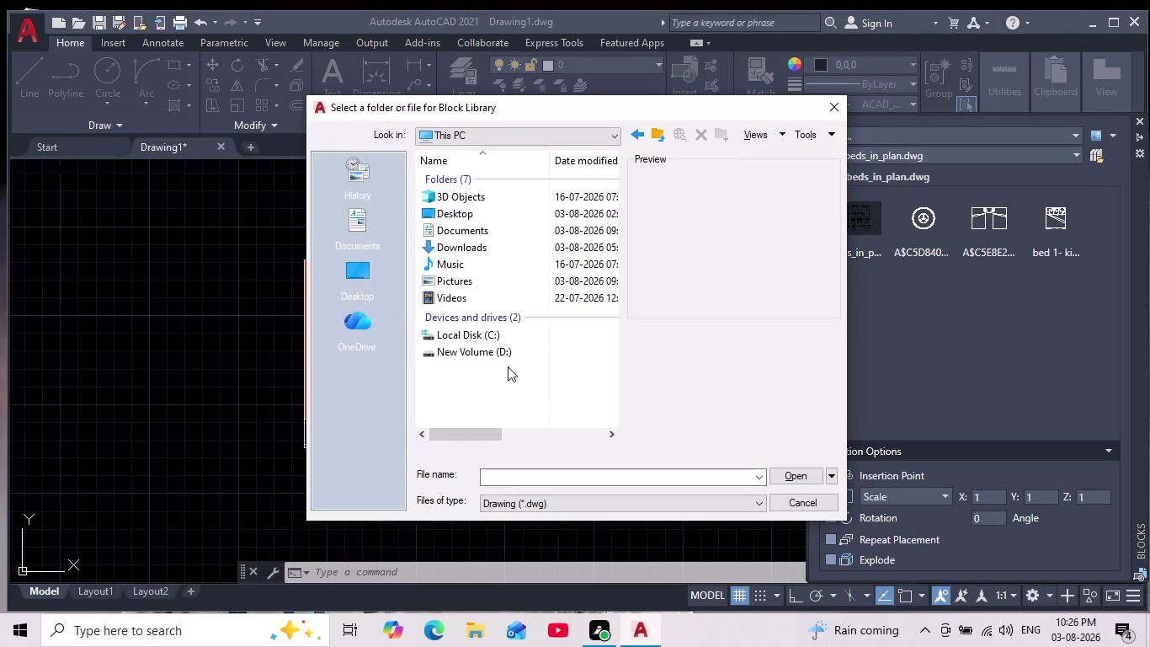
double_click(488, 327)
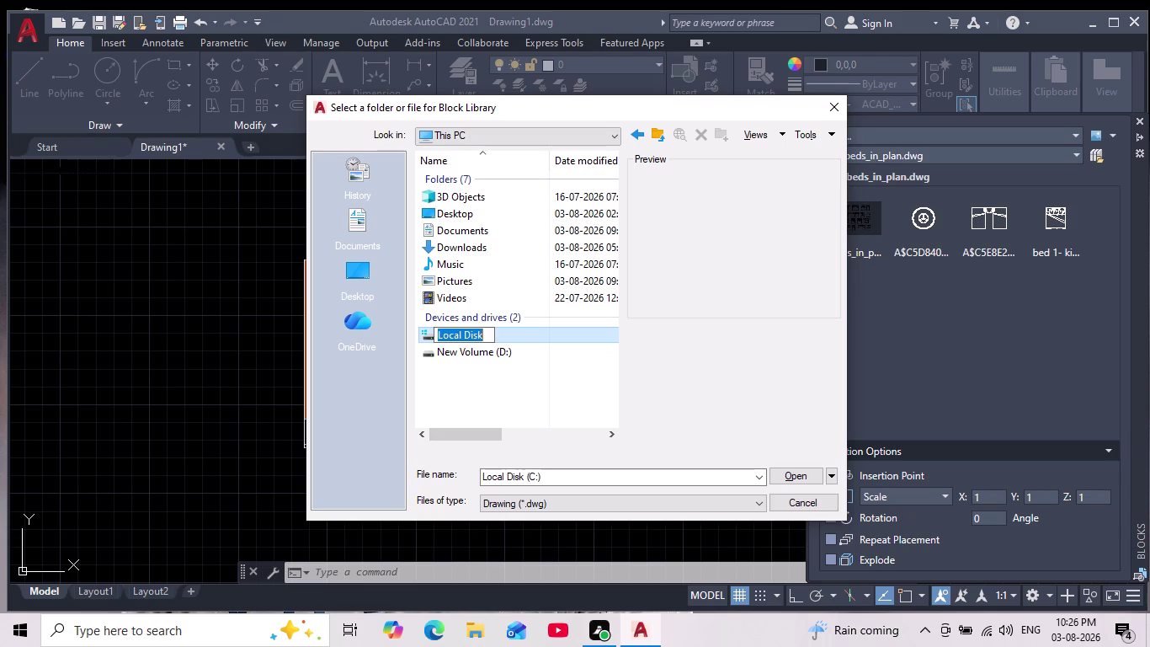
triple_click(547, 333)
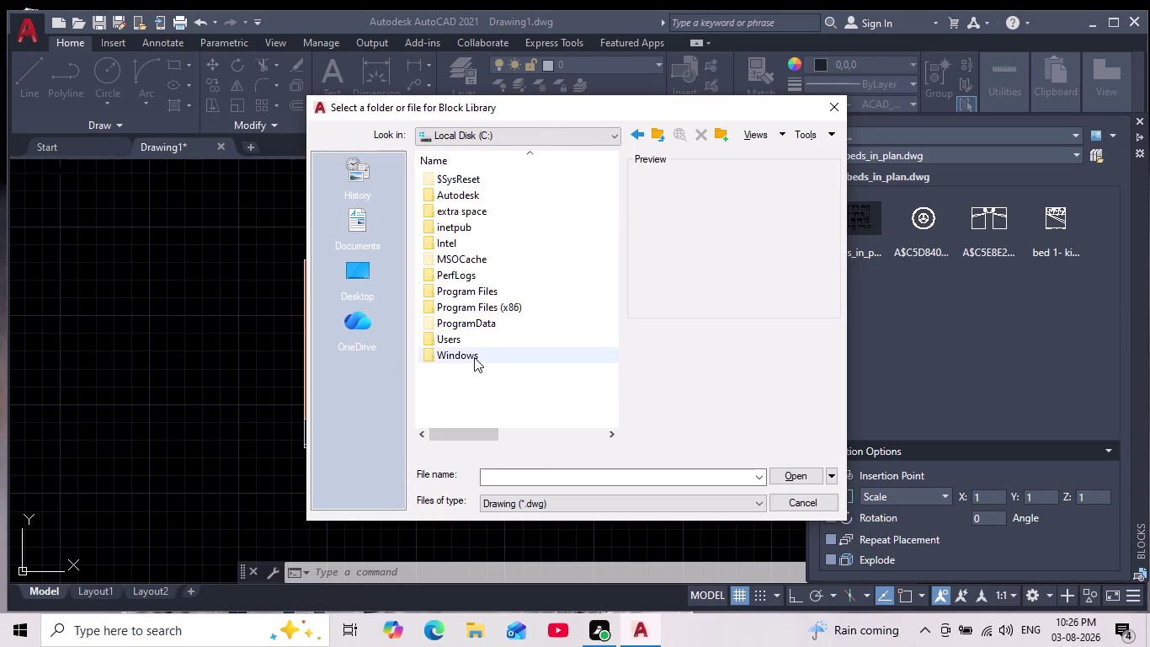
scroll(down, 3)
scroll(up, 3)
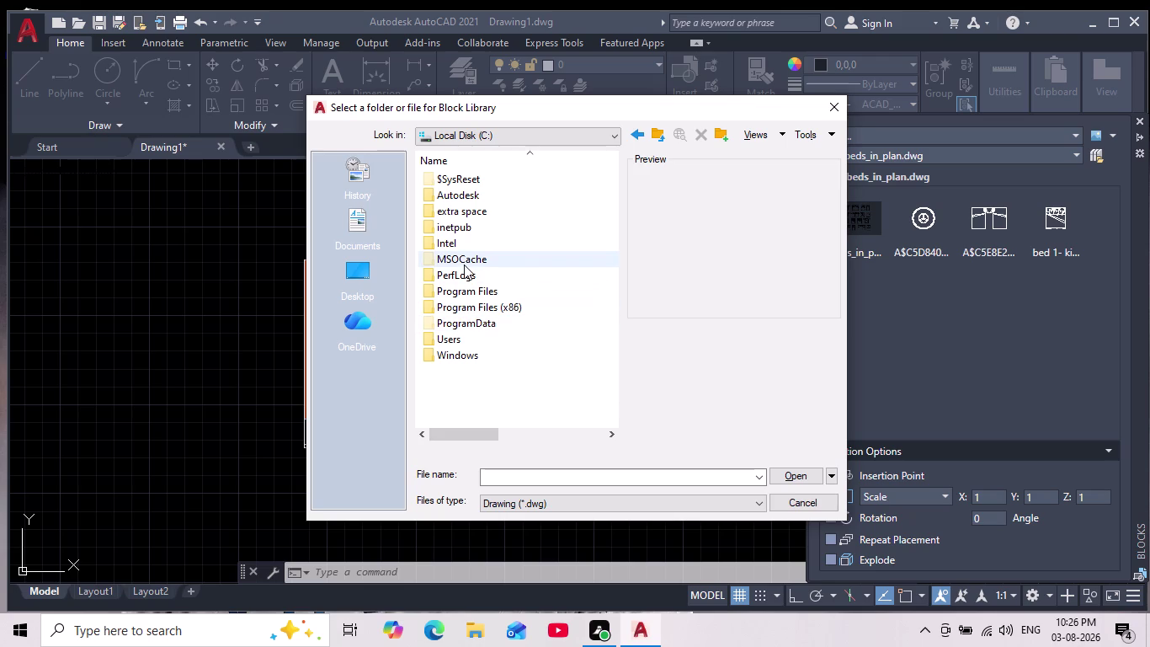
click(465, 196)
double_click(469, 195)
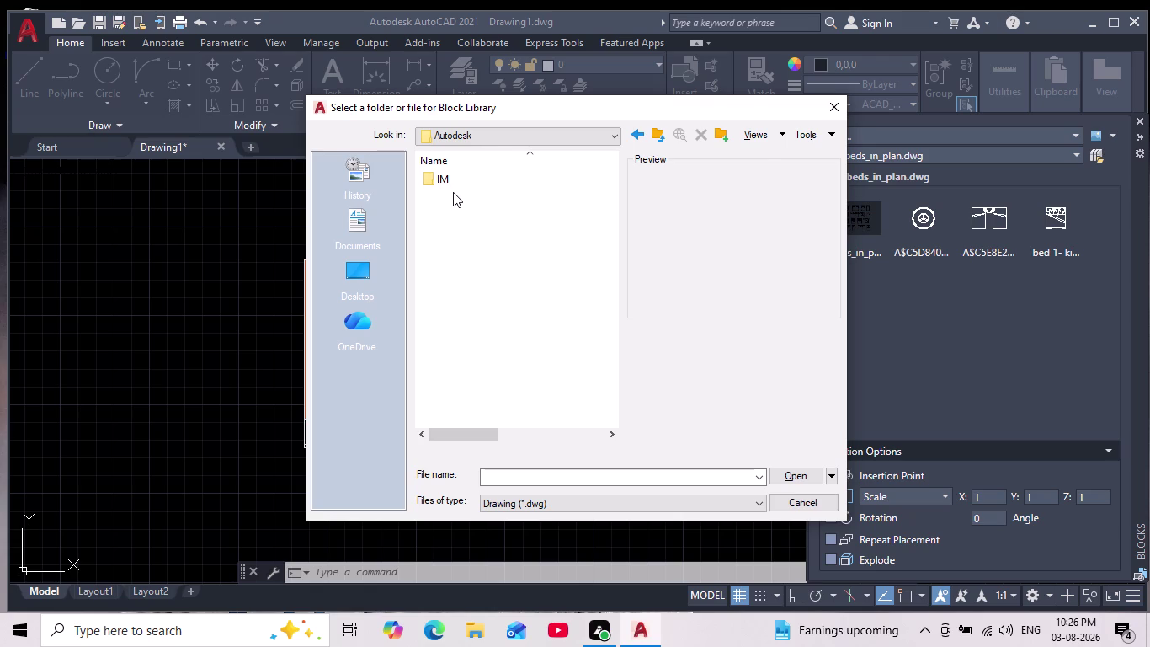
click(834, 105)
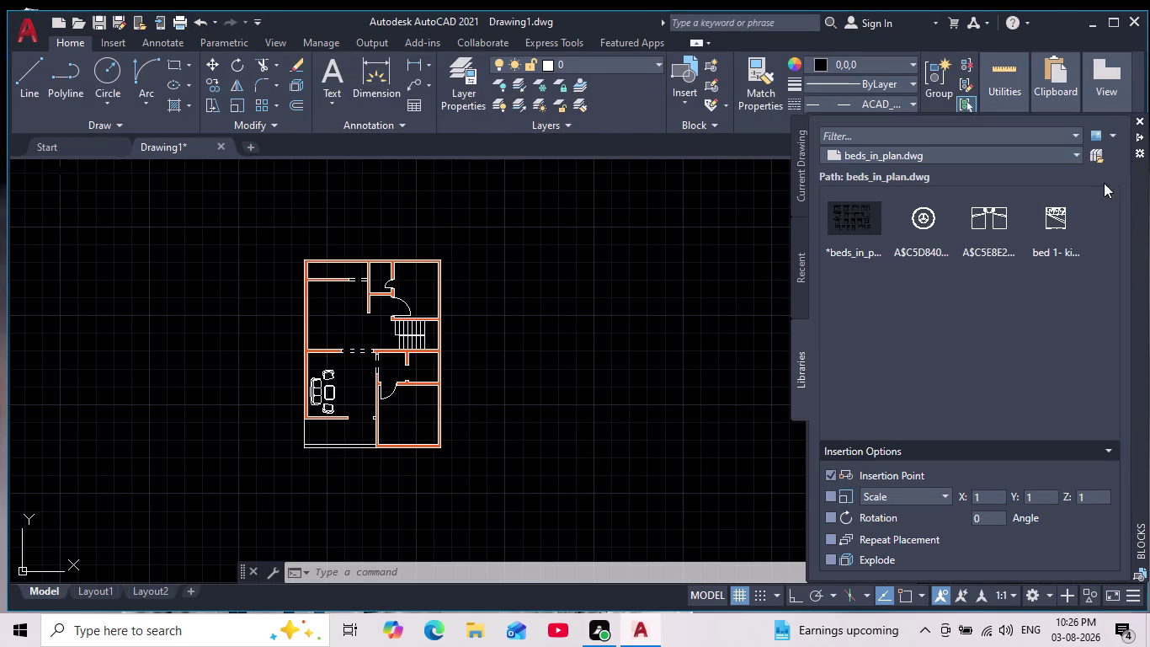
click(1095, 154)
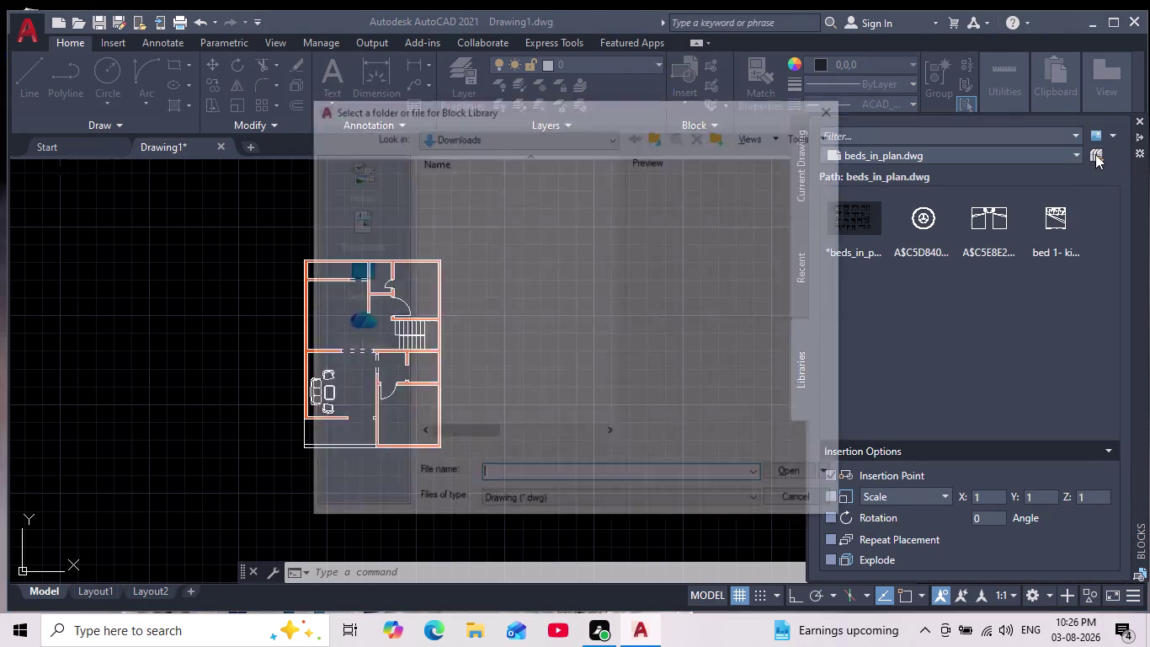
Cancel the folder picker and drag 'bed 1- king size' into the drawing.
click(834, 112)
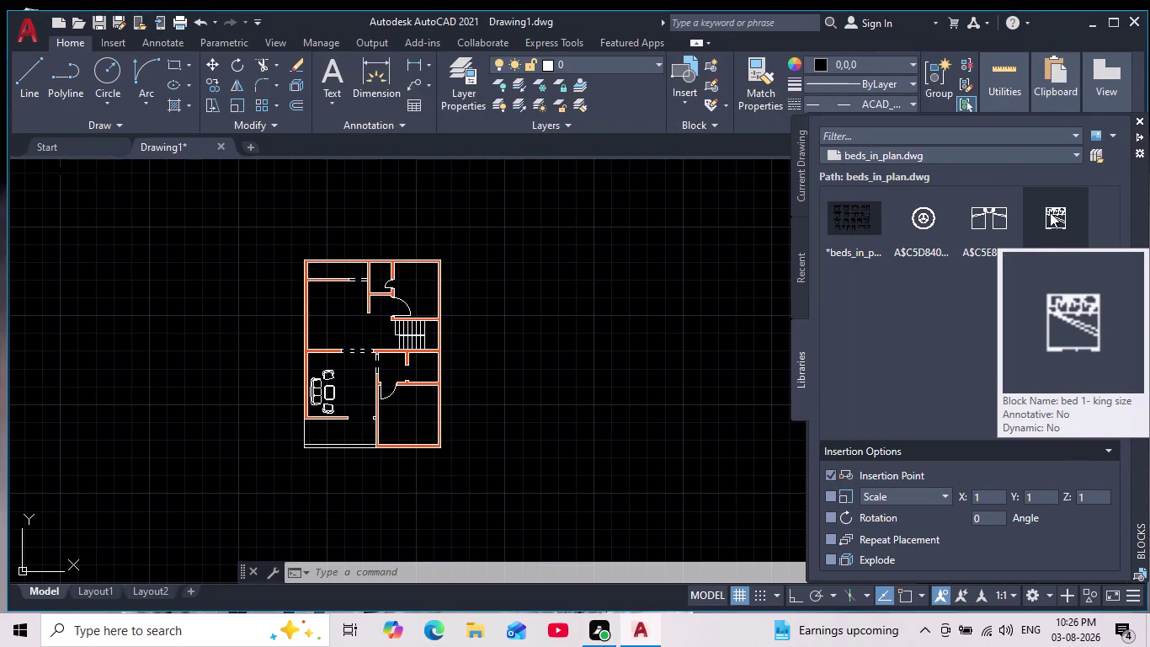
drag(1050, 212, 685, 351)
scroll(up, 3)
scroll(up, 3)
drag(709, 250, 664, 362)
drag(462, 460, 471, 463)
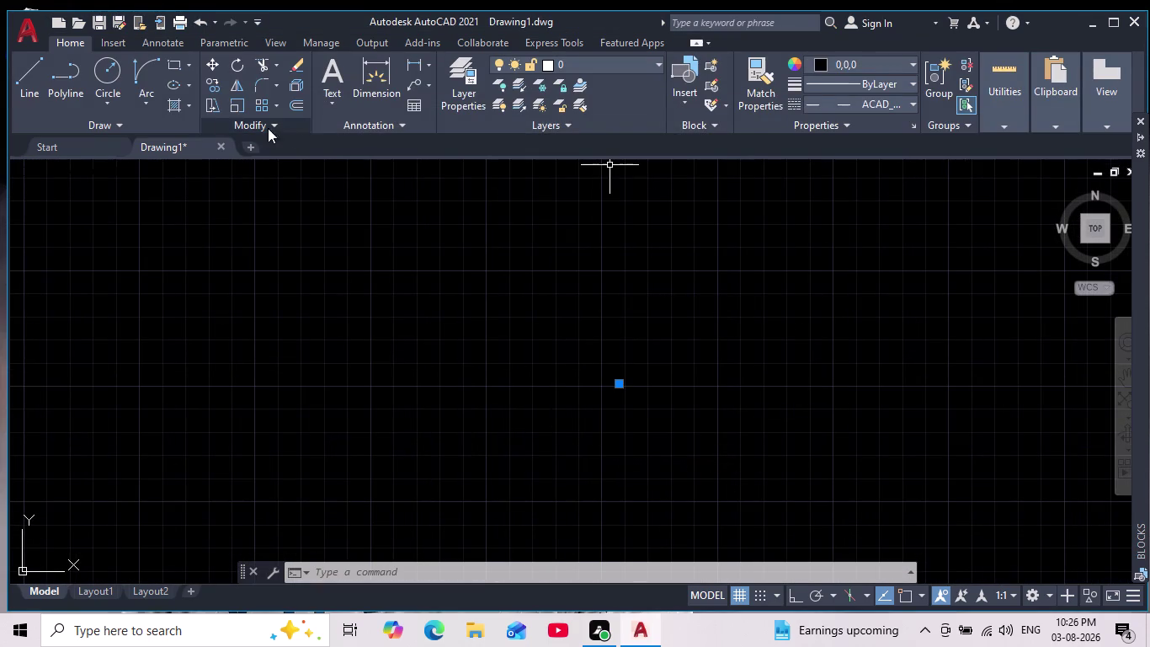
Try scaling the placed bed from its insertion point.
click(233, 100)
click(626, 378)
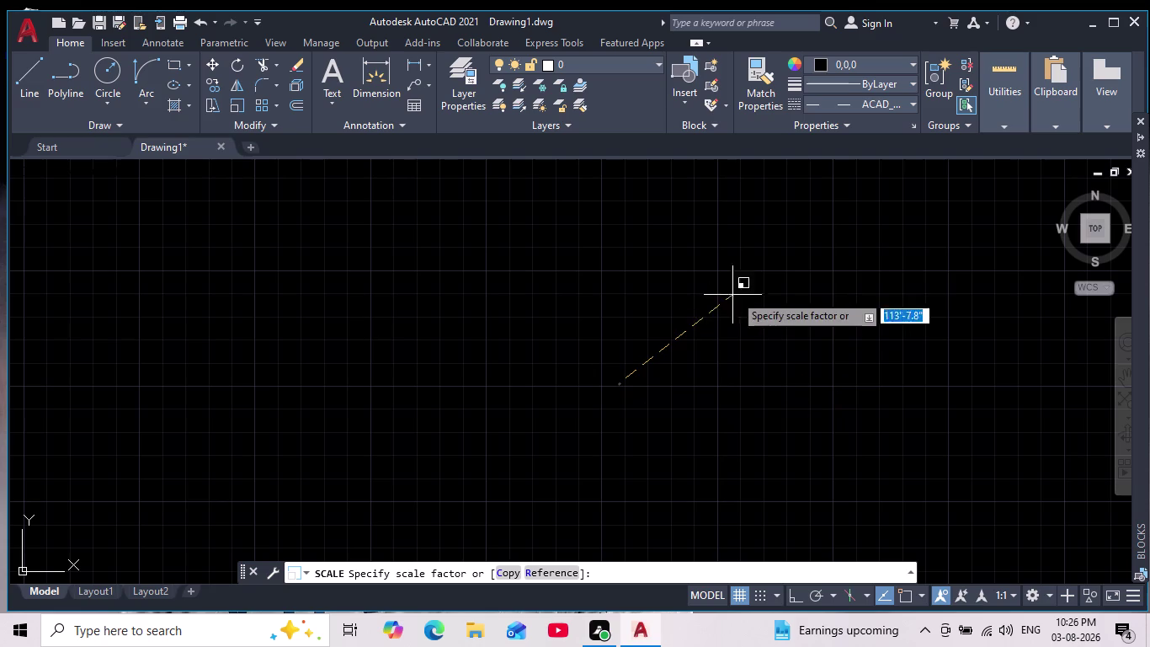
click(623, 396)
scroll(up, 3)
drag(717, 292, 720, 327)
Window-select across the drawing while panning to locate the floor plan.
click(344, 481)
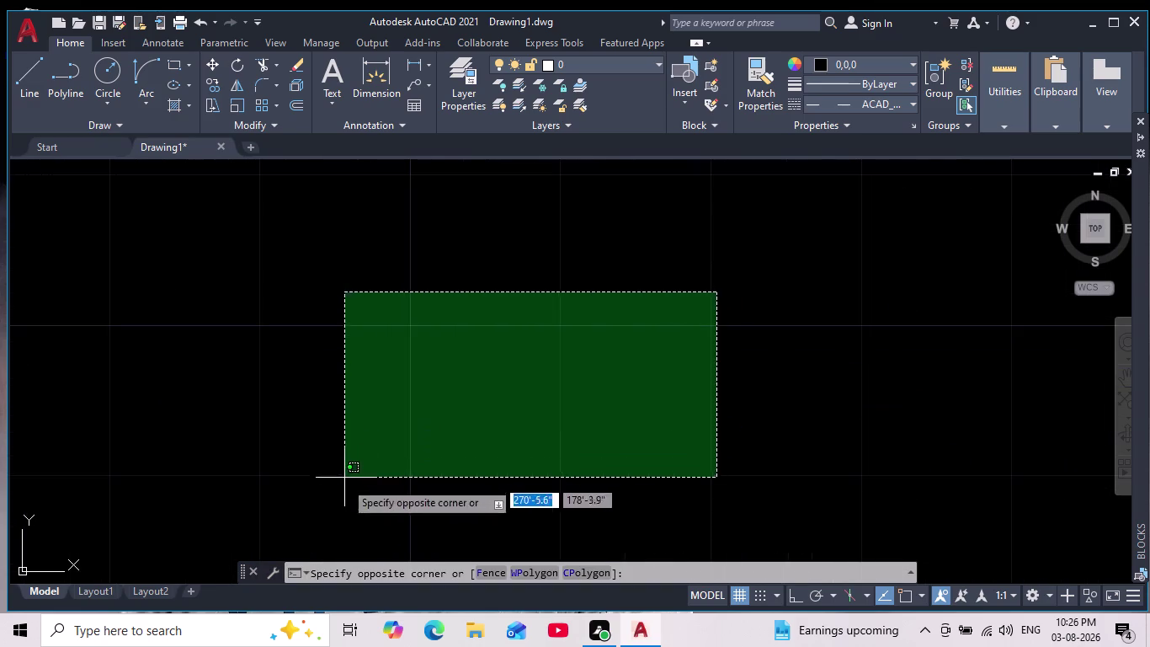
scroll(down, 3)
scroll(down, 3)
scroll(down, 3)
drag(797, 324, 788, 348)
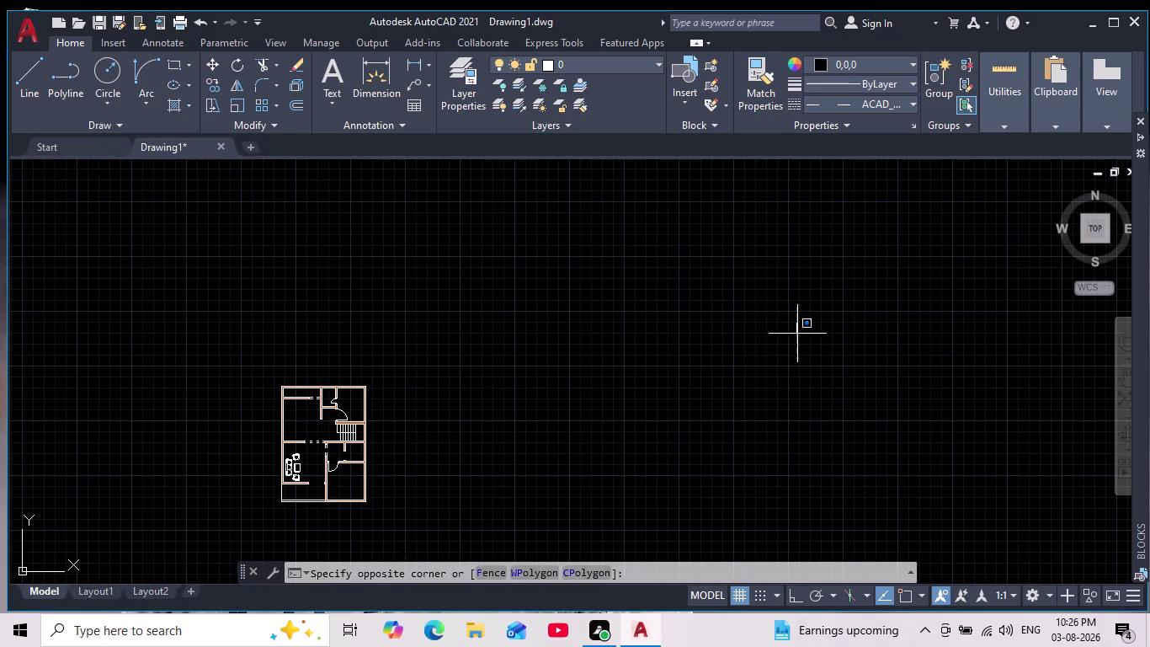
drag(788, 348, 762, 388)
click(445, 531)
middle_drag(503, 491, 494, 426)
scroll(down, 3)
click(714, 296)
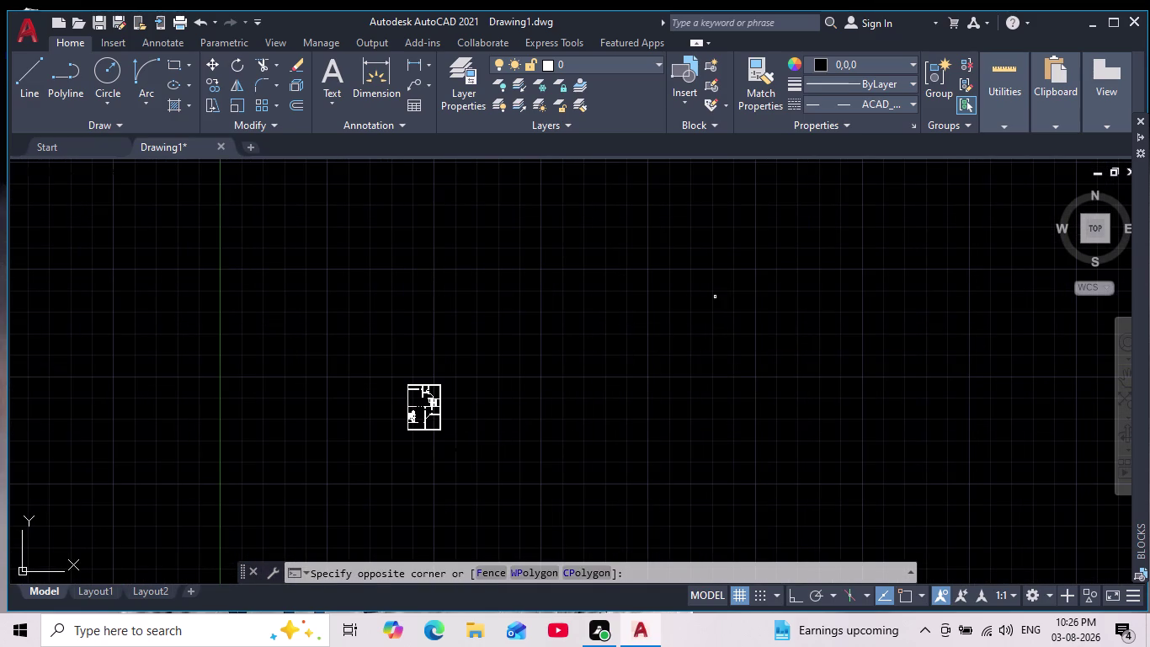
click(492, 511)
Undo the last three changes to remove the misplaced bed.
key(ctrl+z)
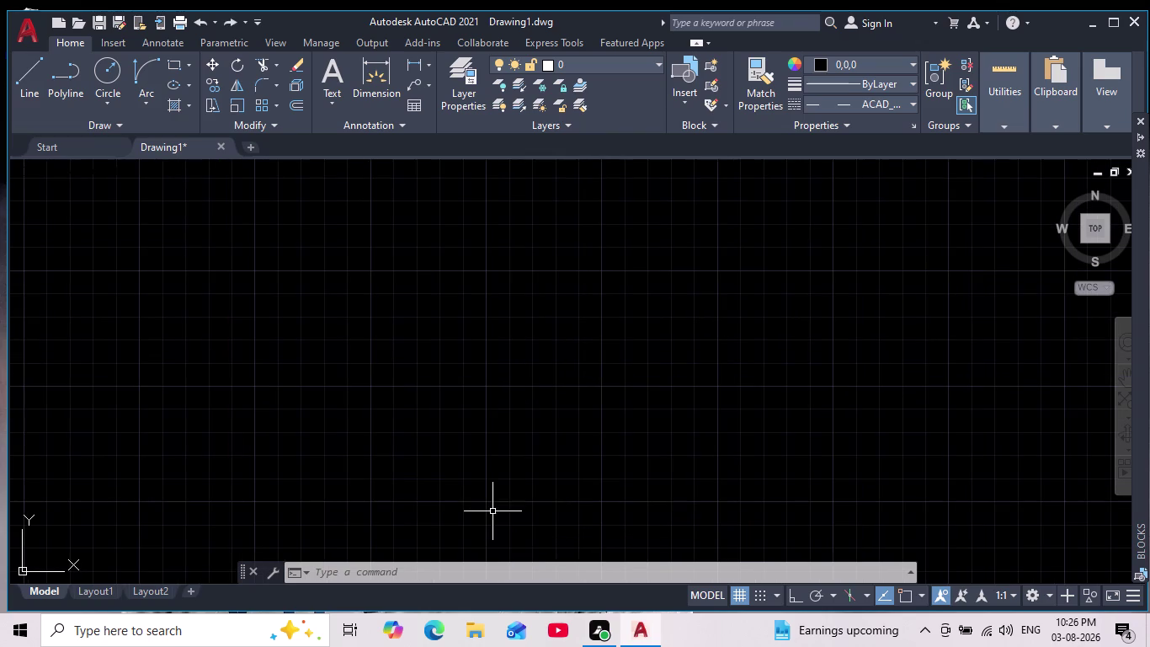
key(ctrl+z)
key(ctrl+z)
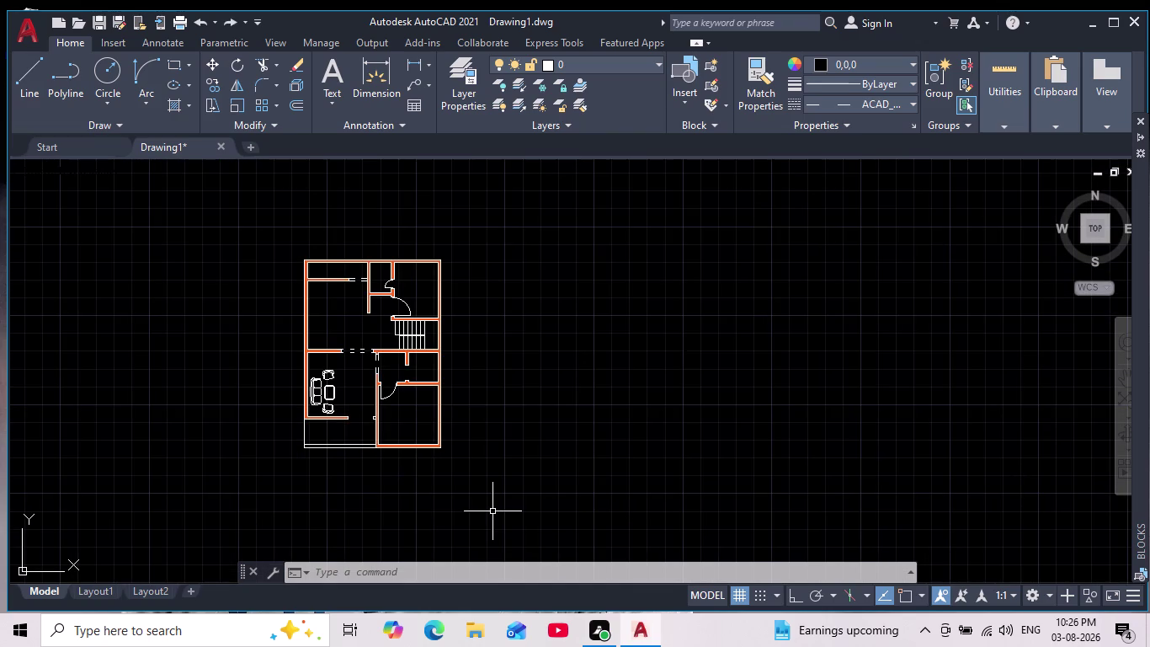
key(Escape)
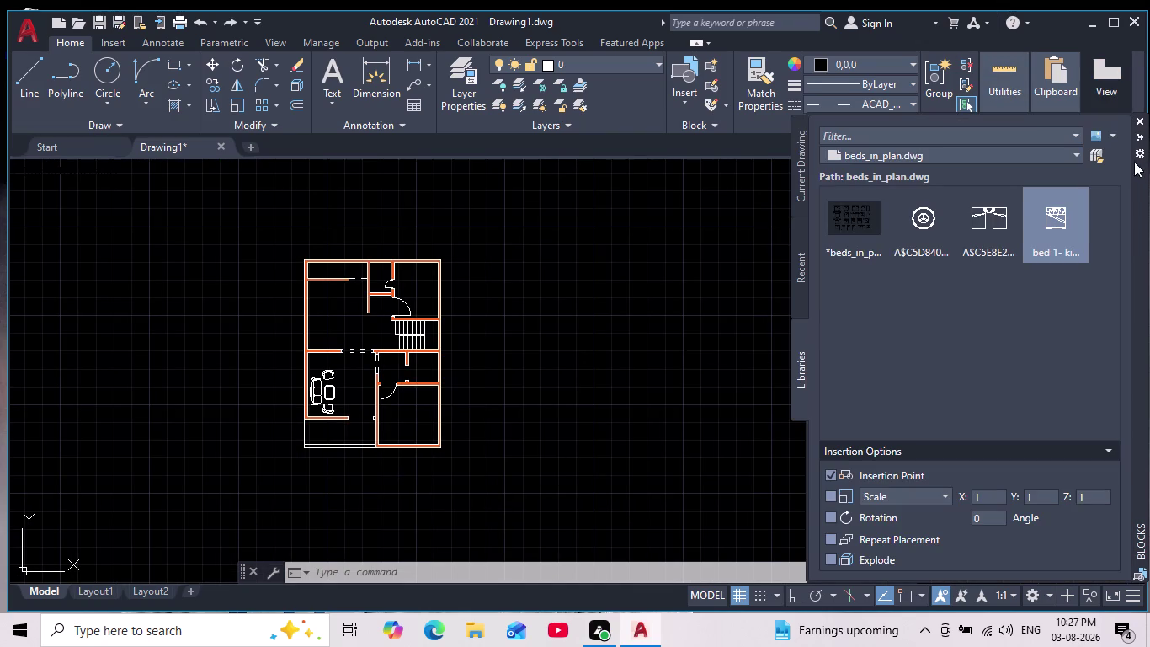
Place 'bed 1- king size' from the block library inside the lower-right room.
click(1055, 229)
drag(1033, 247, 654, 449)
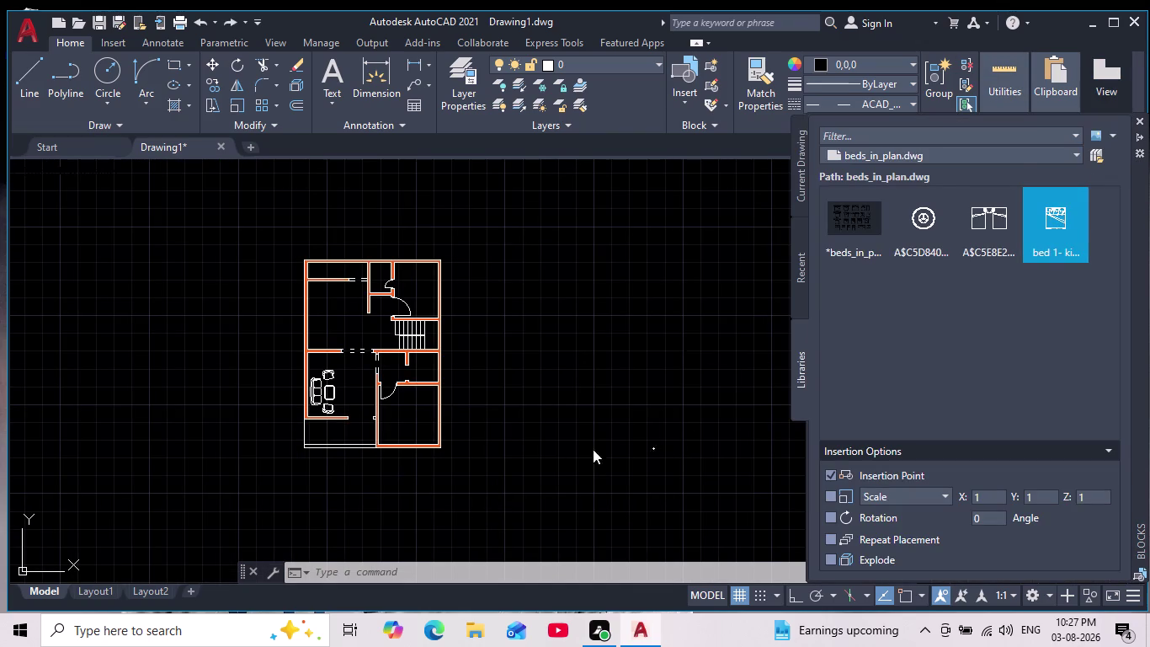
key(Escape)
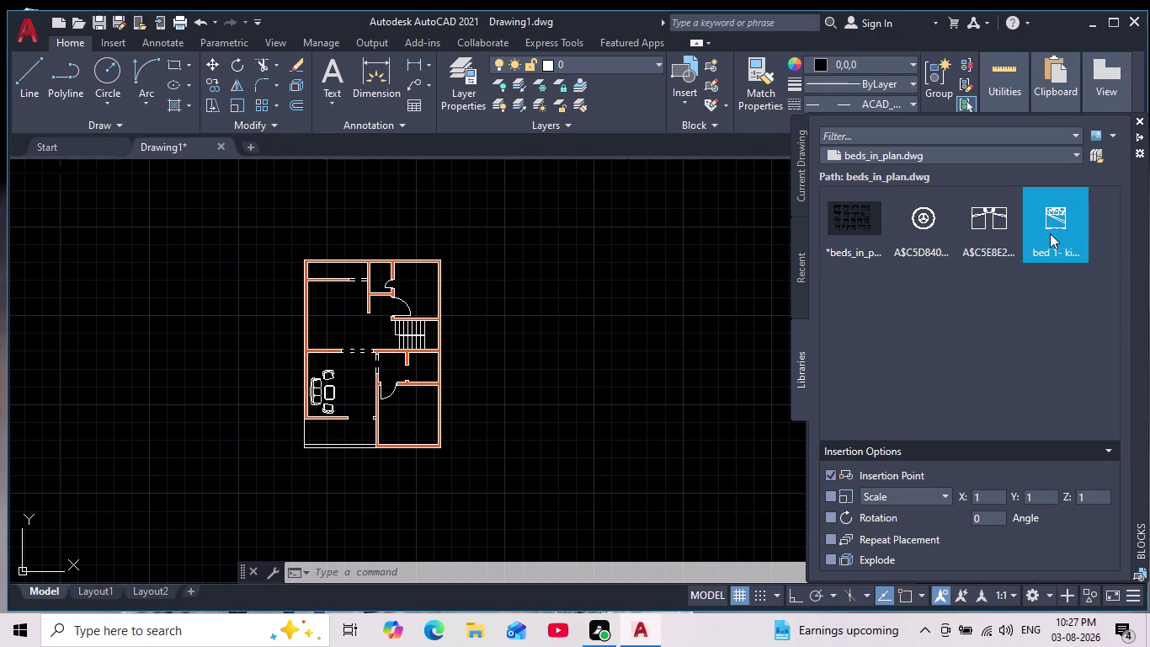
key(grave)
drag(1065, 221, 419, 410)
drag(419, 410, 418, 410)
scroll(up, 3)
drag(406, 378, 380, 446)
drag(210, 520, 219, 520)
scroll(down, 3)
key(grave)
key(grave)
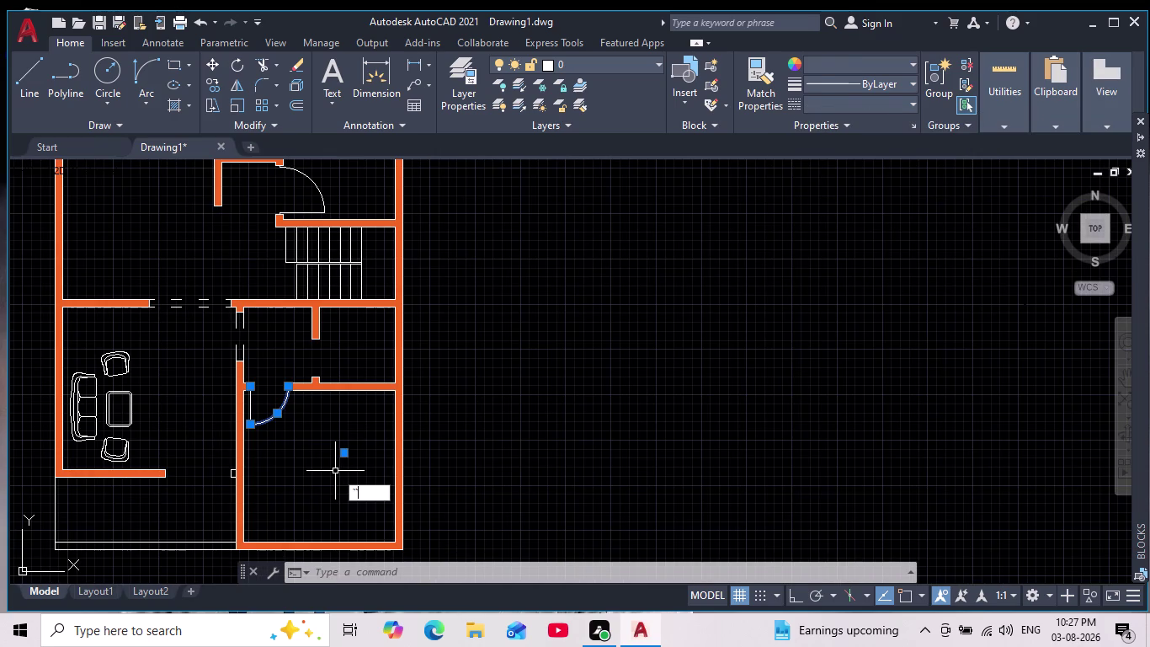
Clear the door selection, try scaling the bed, then undo the unfinished operation.
key(Escape)
key(Escape)
click(384, 416)
click(327, 485)
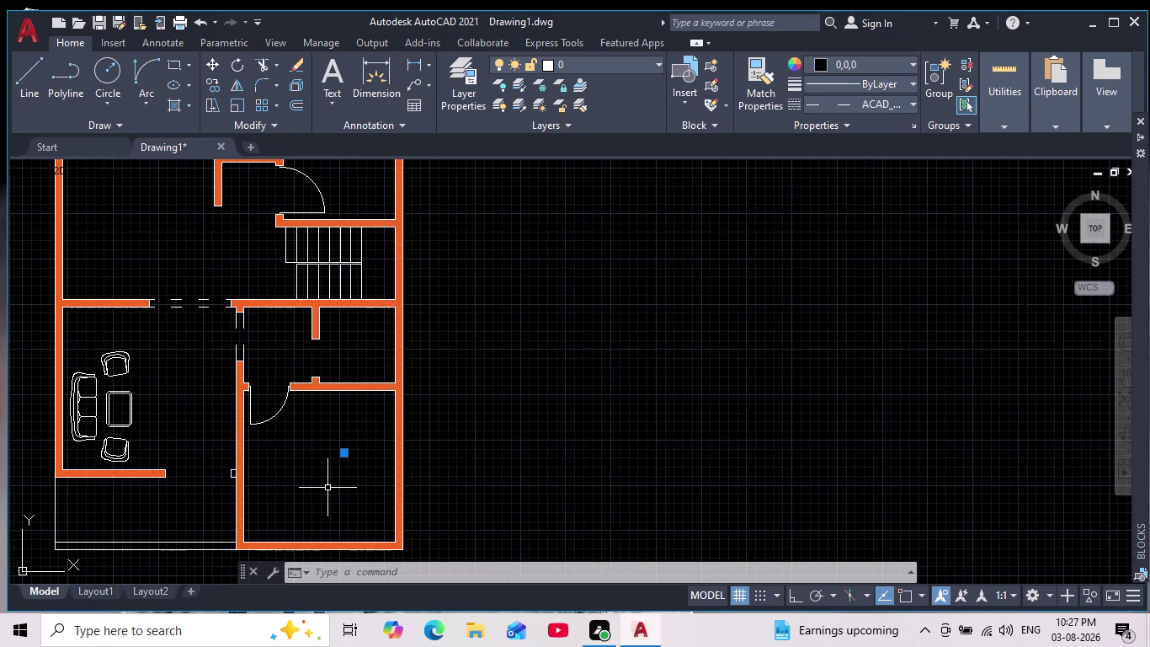
click(235, 106)
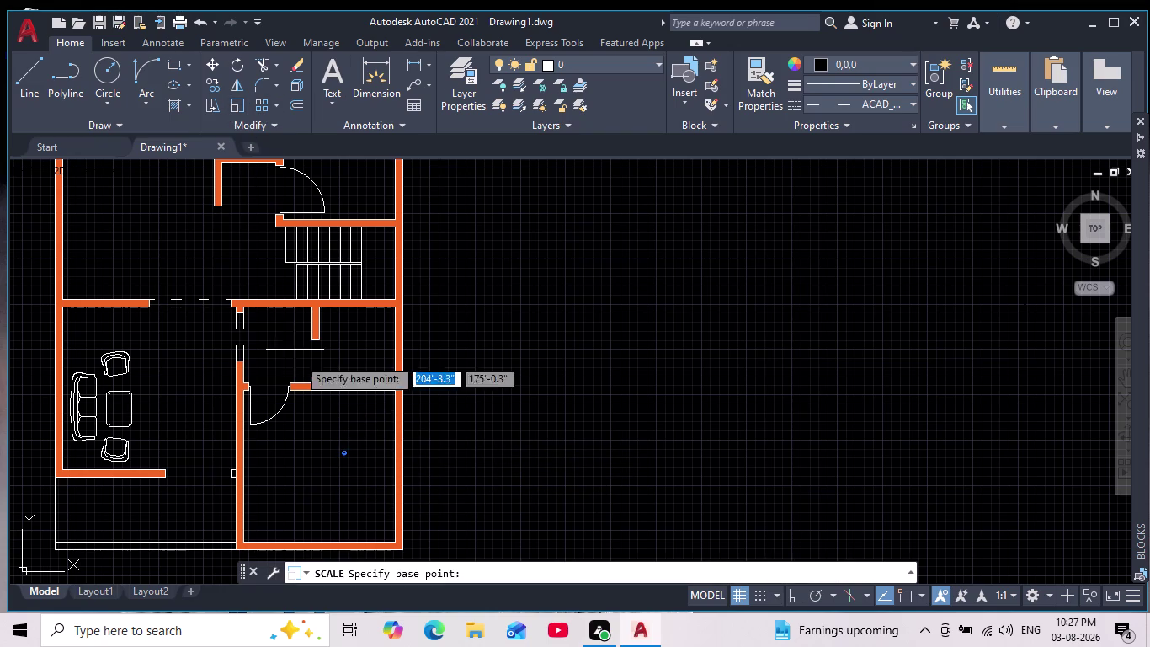
click(345, 449)
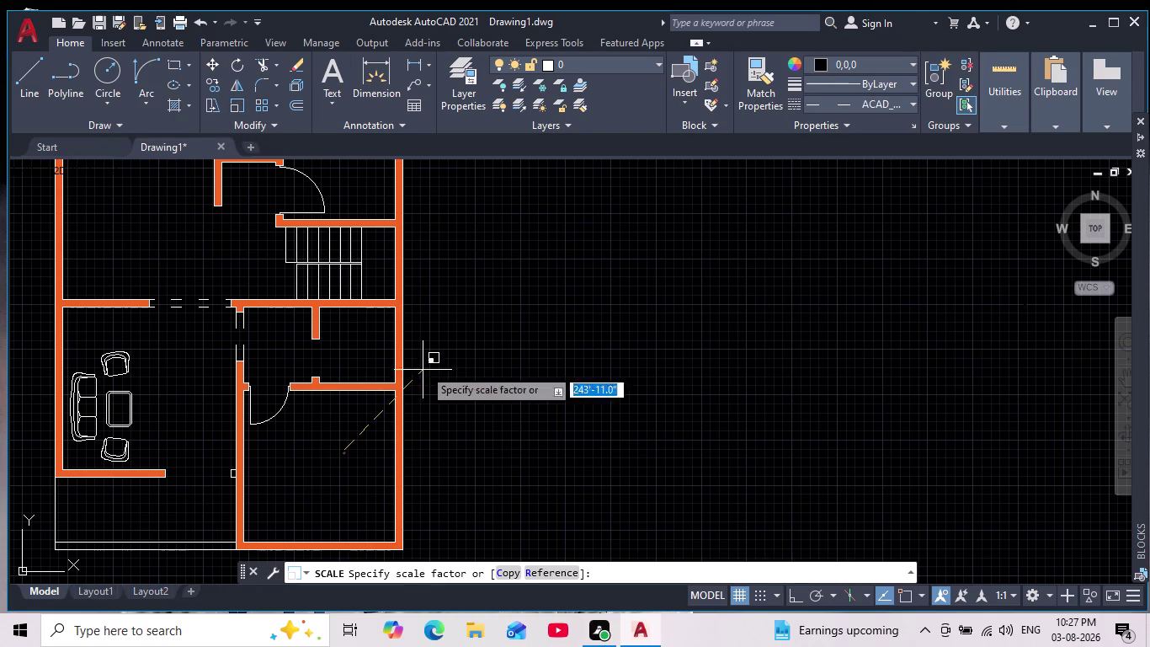
click(501, 255)
click(362, 435)
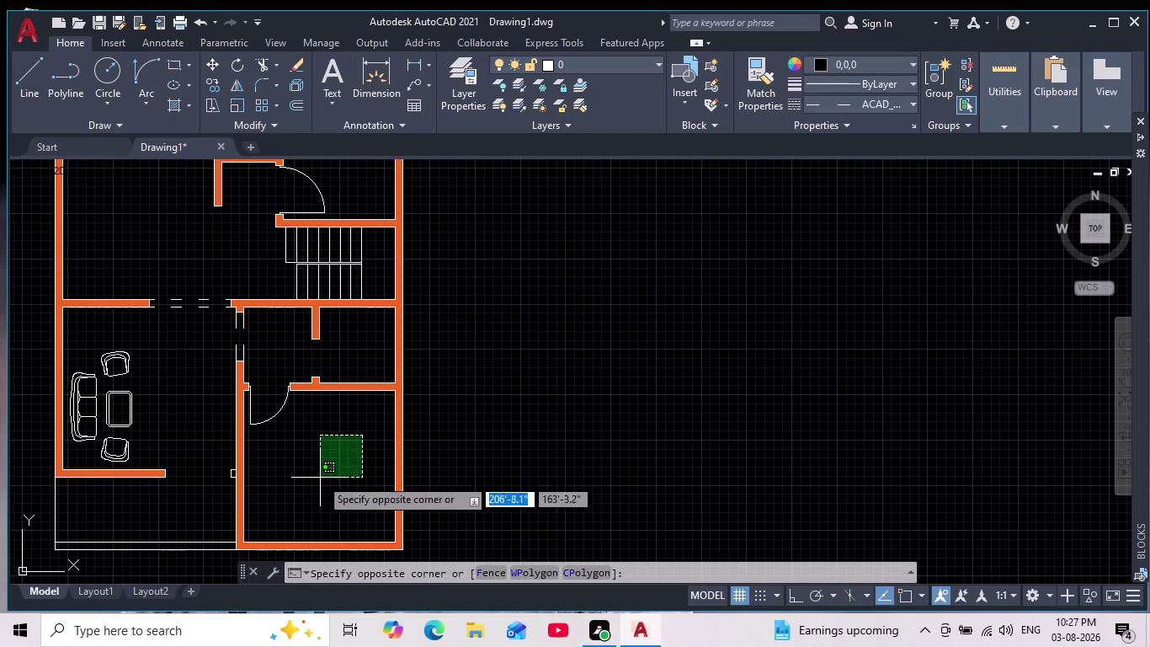
click(319, 479)
key(ctrl+z)
key(ctrl+z)
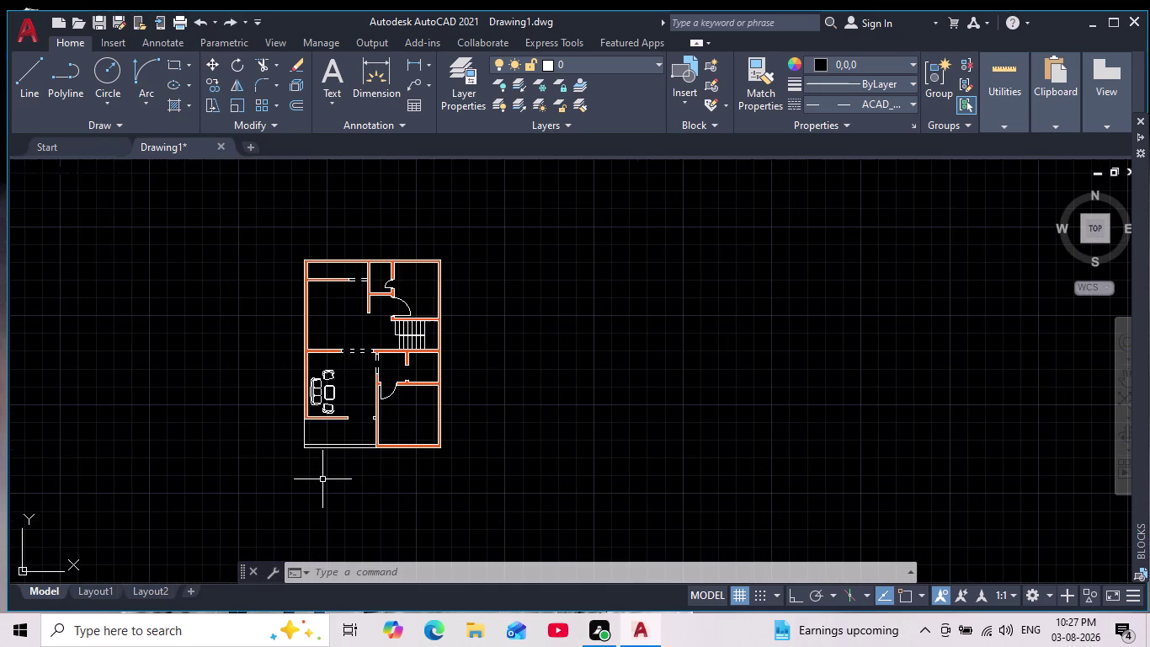
Select the tiny bed in the lower-right room and start scaling it, then cancel.
scroll(up, 3)
drag(461, 324, 459, 344)
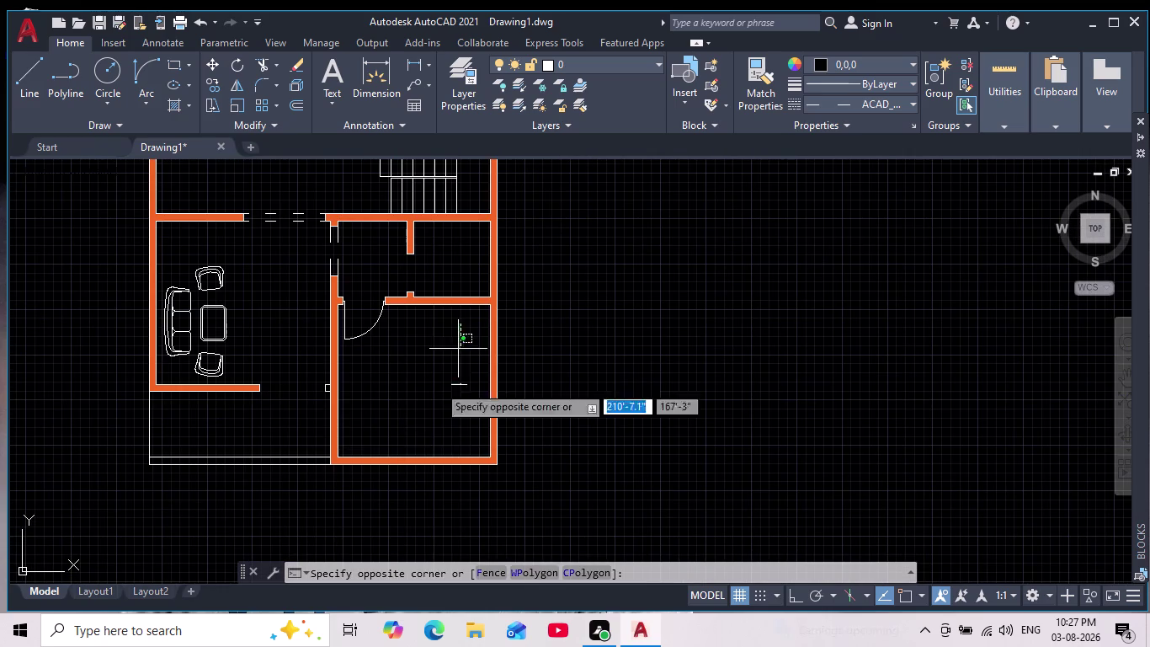
click(388, 431)
click(240, 105)
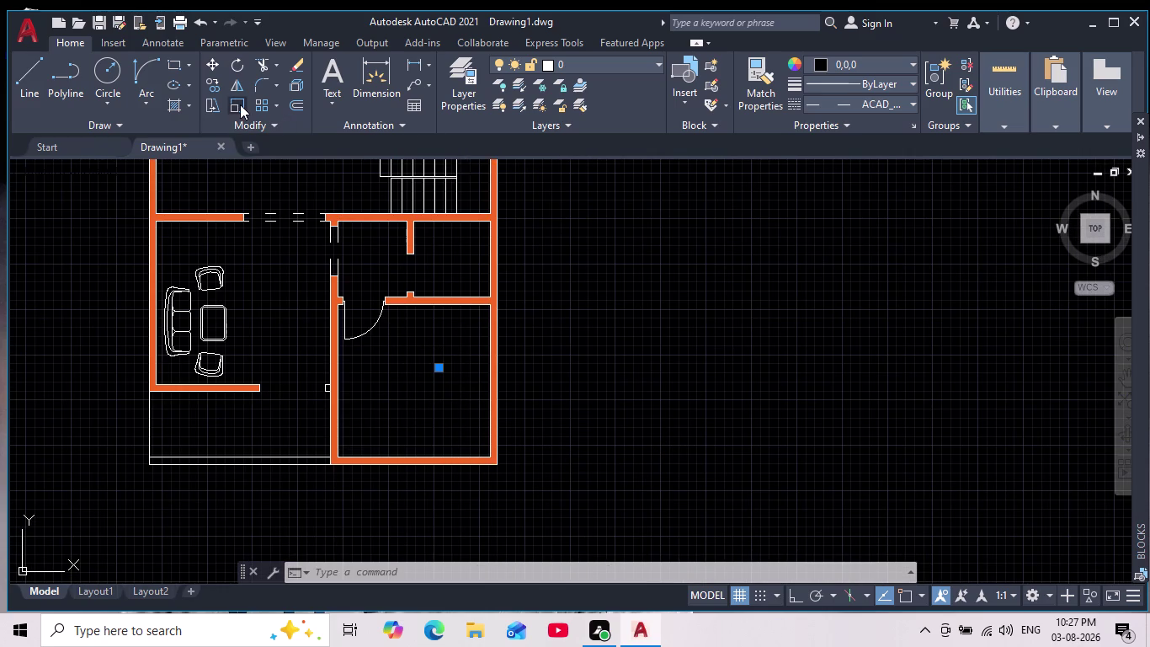
click(438, 368)
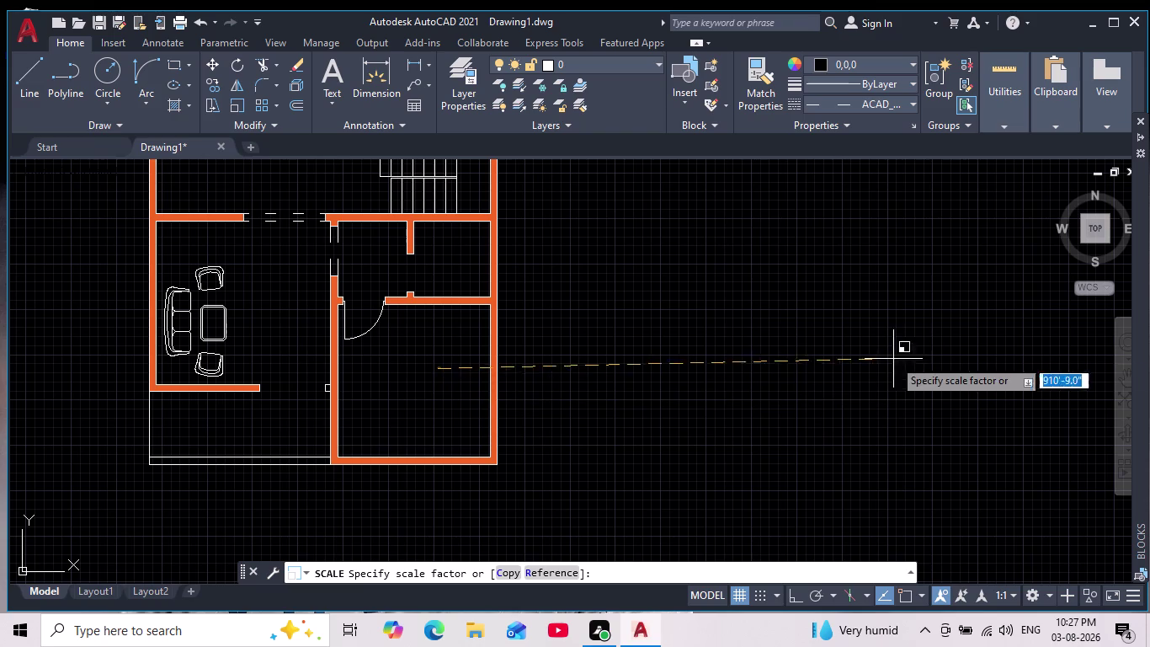
scroll(up, 3)
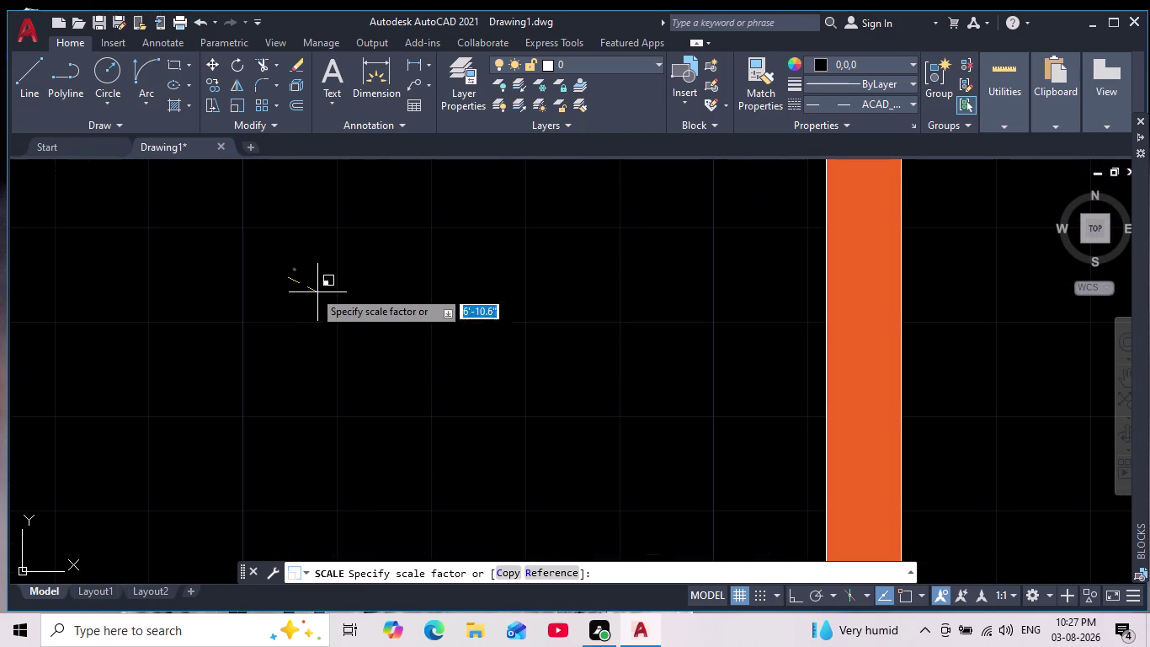
scroll(up, 3)
key(Escape)
scroll(down, 3)
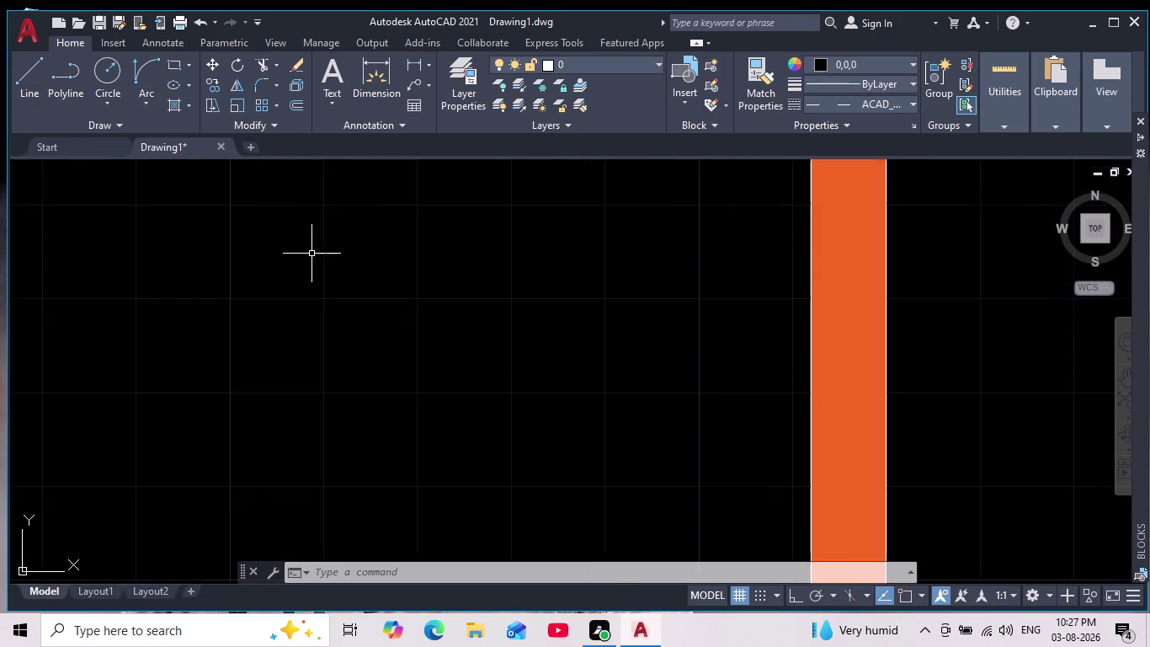
scroll(down, 3)
scroll(down, 3)
Reselect the bed and apply a scale factor from a base point on it.
click(375, 215)
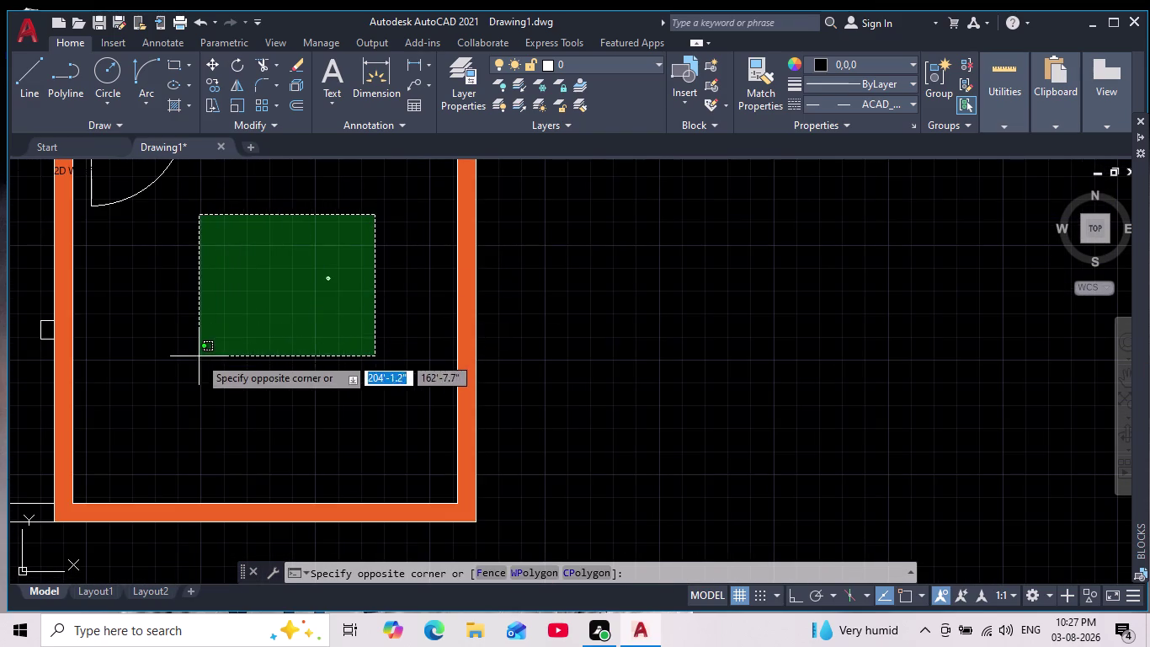
click(199, 358)
click(239, 104)
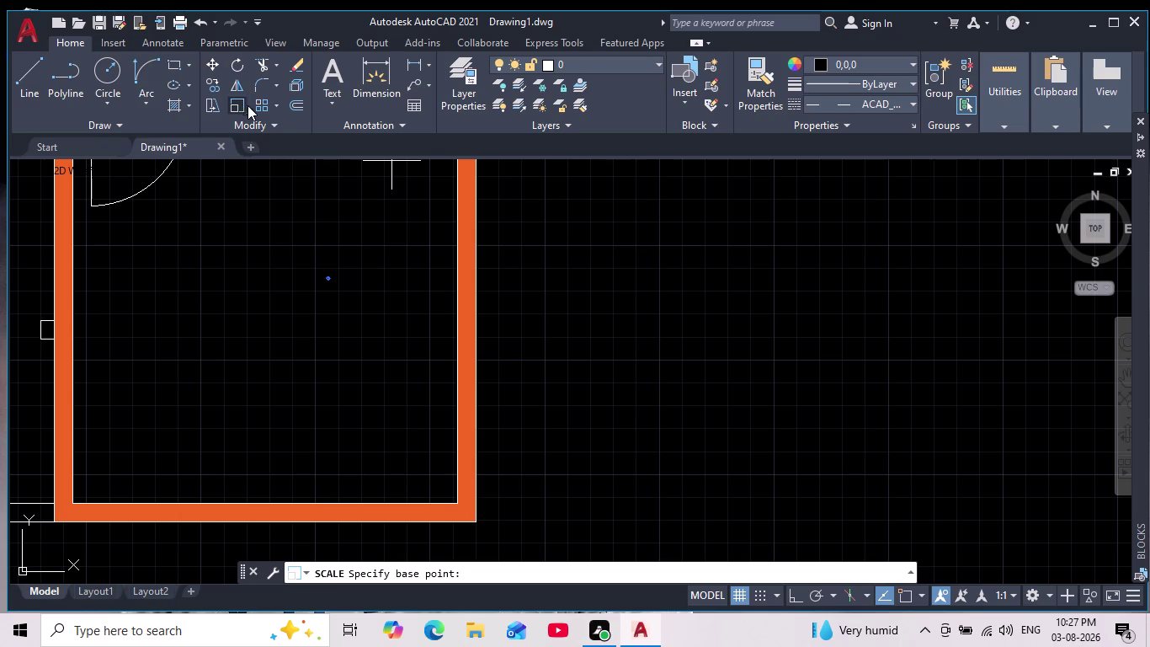
scroll(up, 3)
scroll(up, 3)
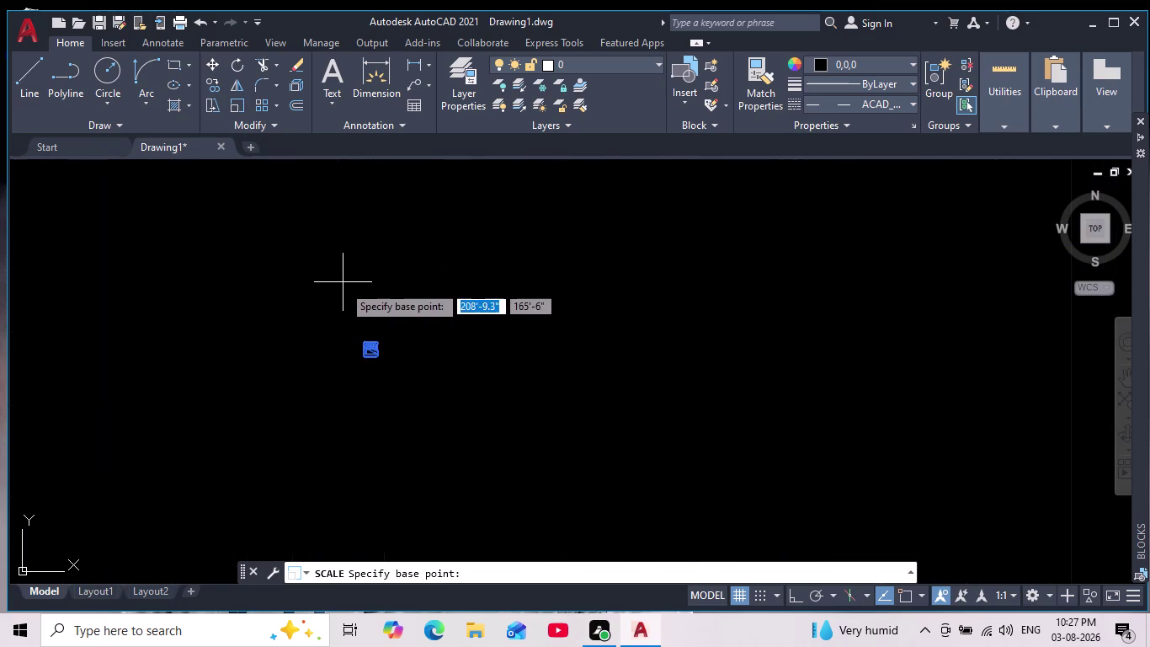
click(371, 343)
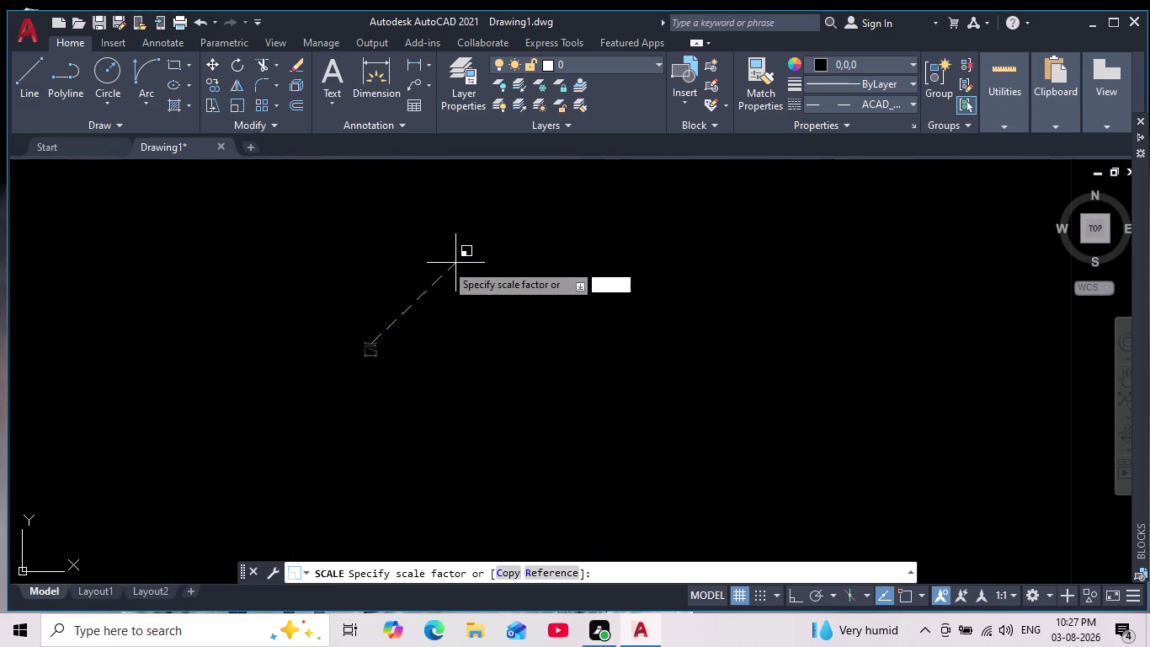
click(715, 192)
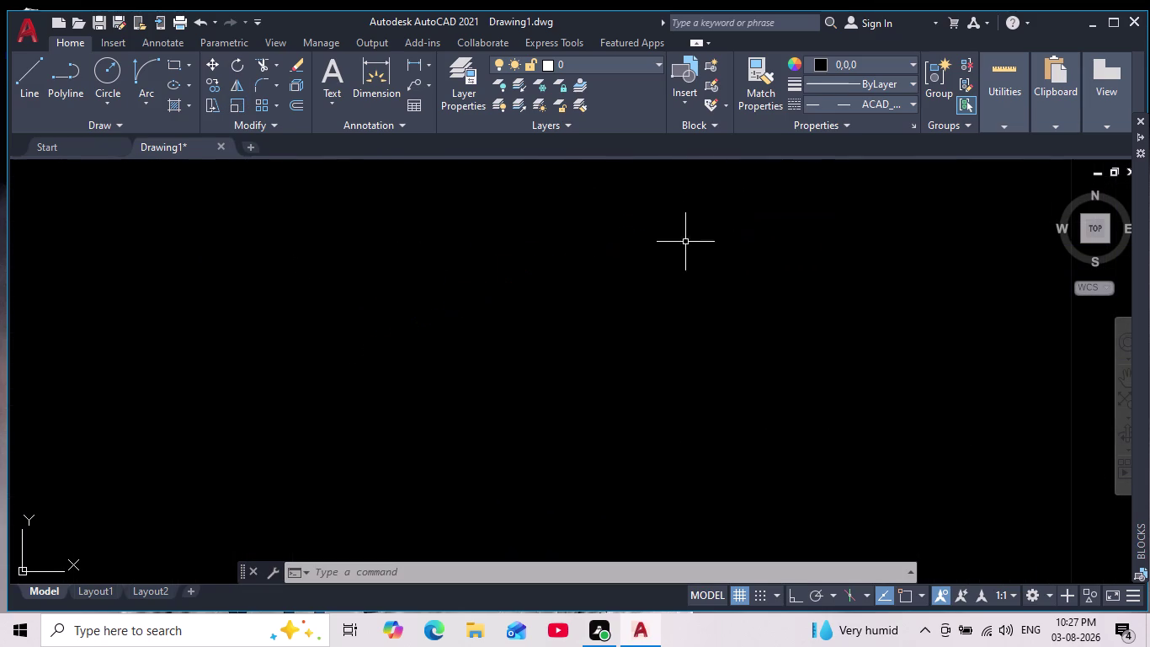
scroll(down, 3)
scroll(down, 3)
middle_drag(671, 315, 578, 377)
scroll(down, 3)
Scale the bedroom bed once more so it fits the lower-right room.
drag(607, 330, 594, 355)
click(495, 439)
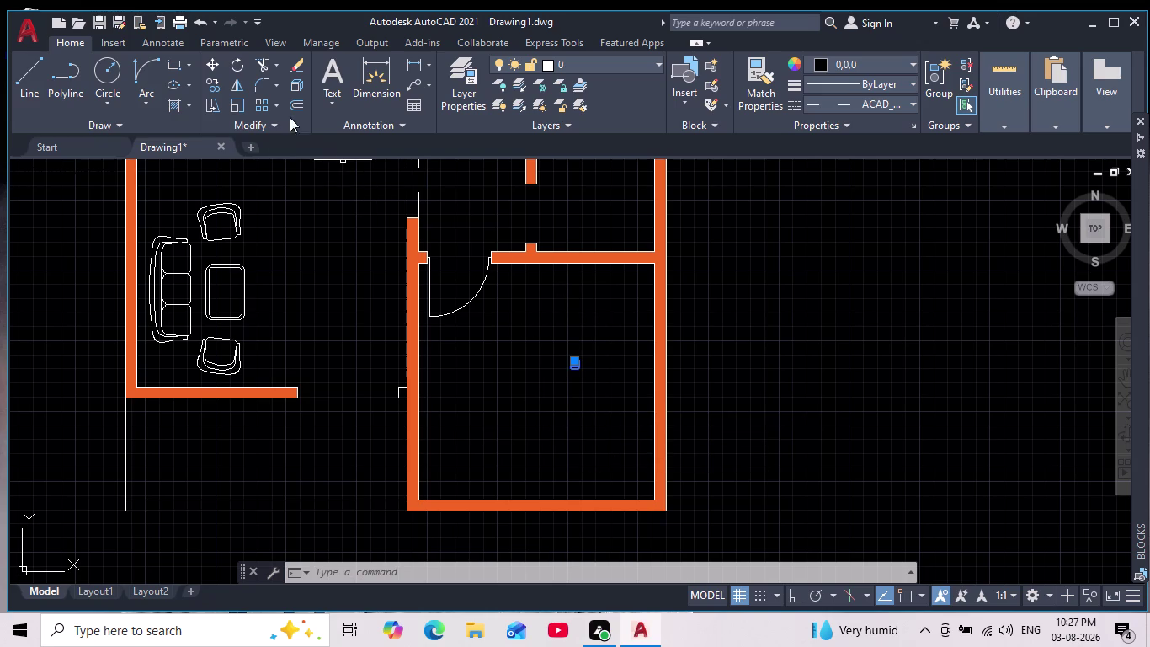
click(238, 106)
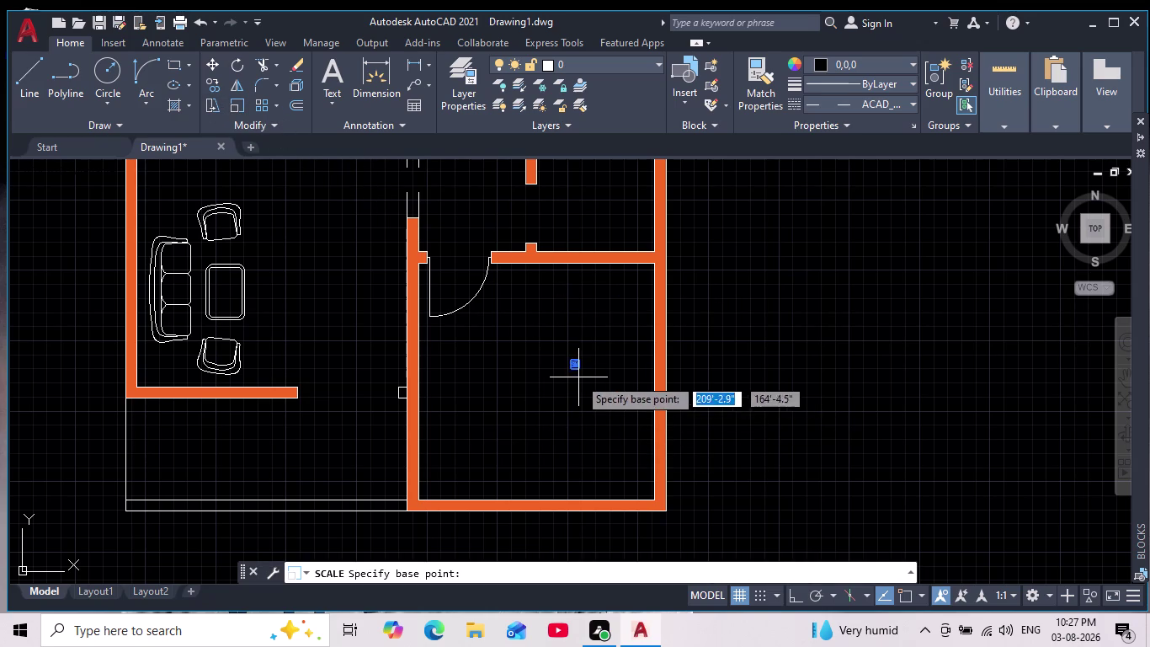
click(574, 367)
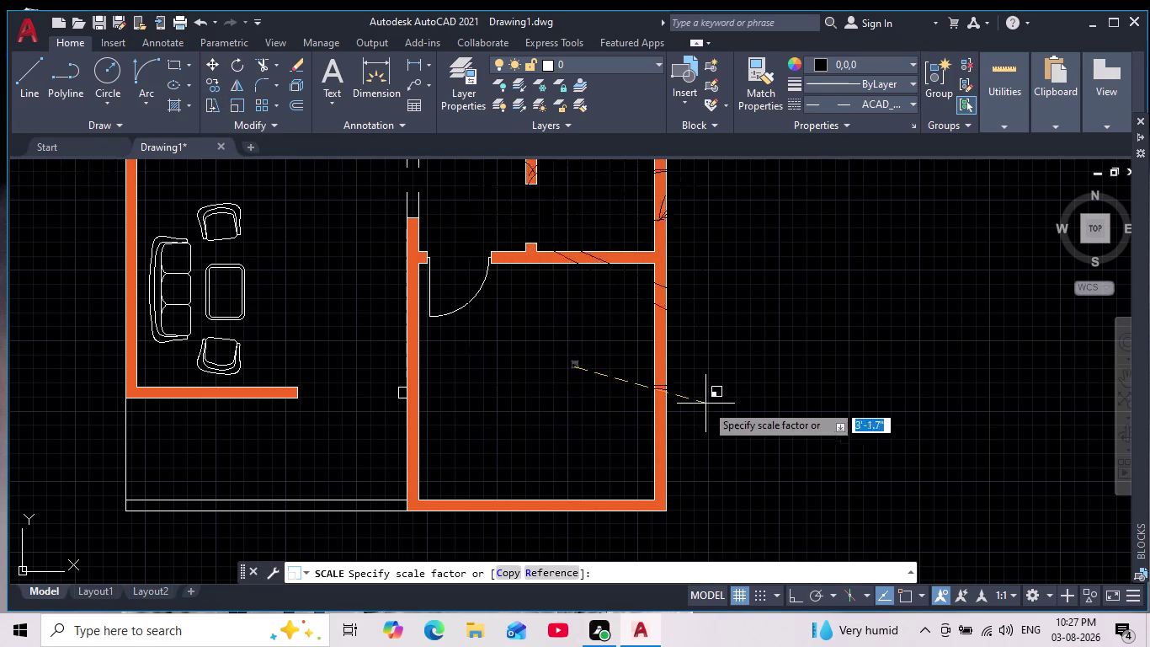
click(610, 380)
click(610, 334)
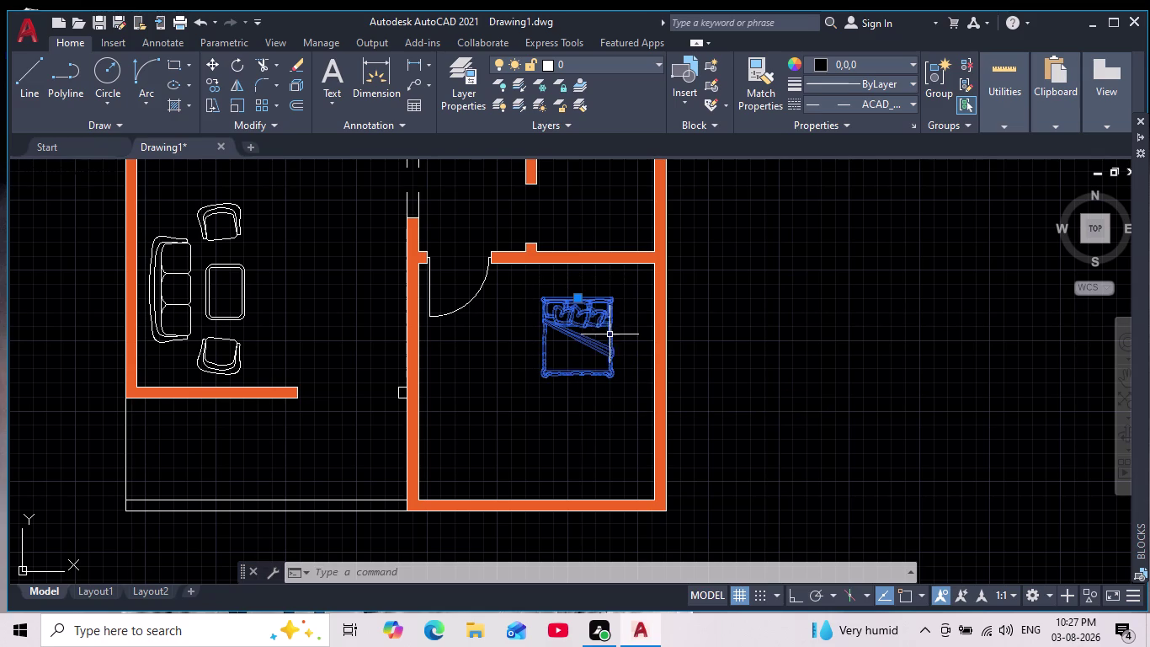
click(818, 60)
Dismiss the colour choices, select the enlarged bed, then abandon a rotation attempt.
click(820, 87)
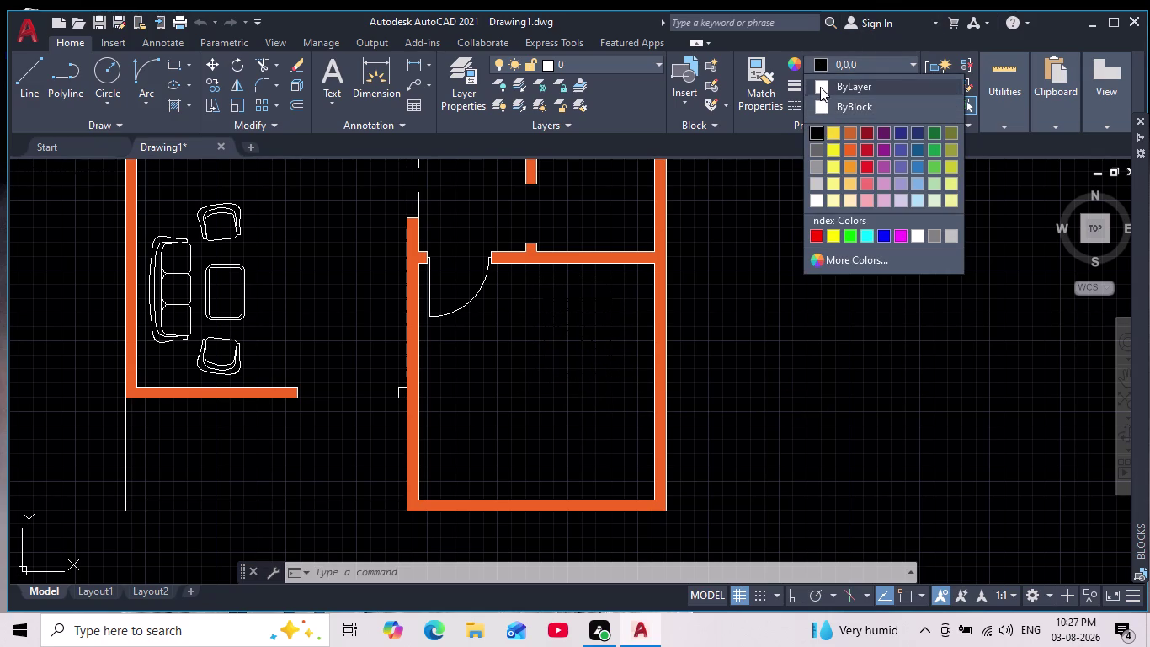
key(Escape)
scroll(down, 3)
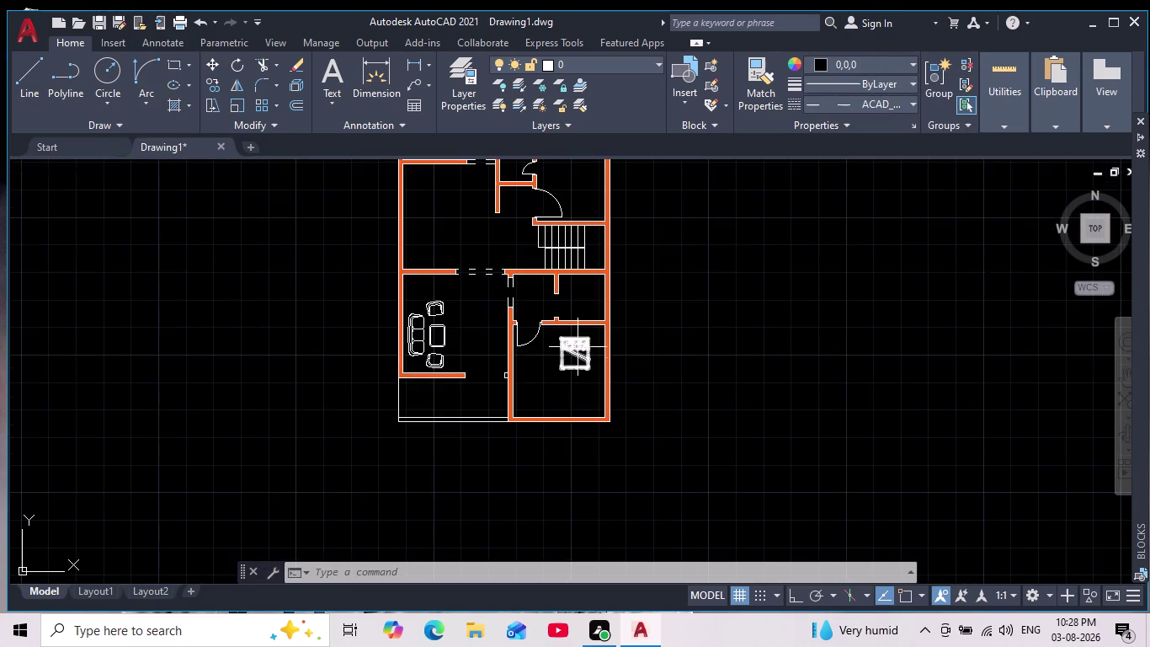
scroll(up, 3)
drag(625, 319, 633, 351)
click(474, 487)
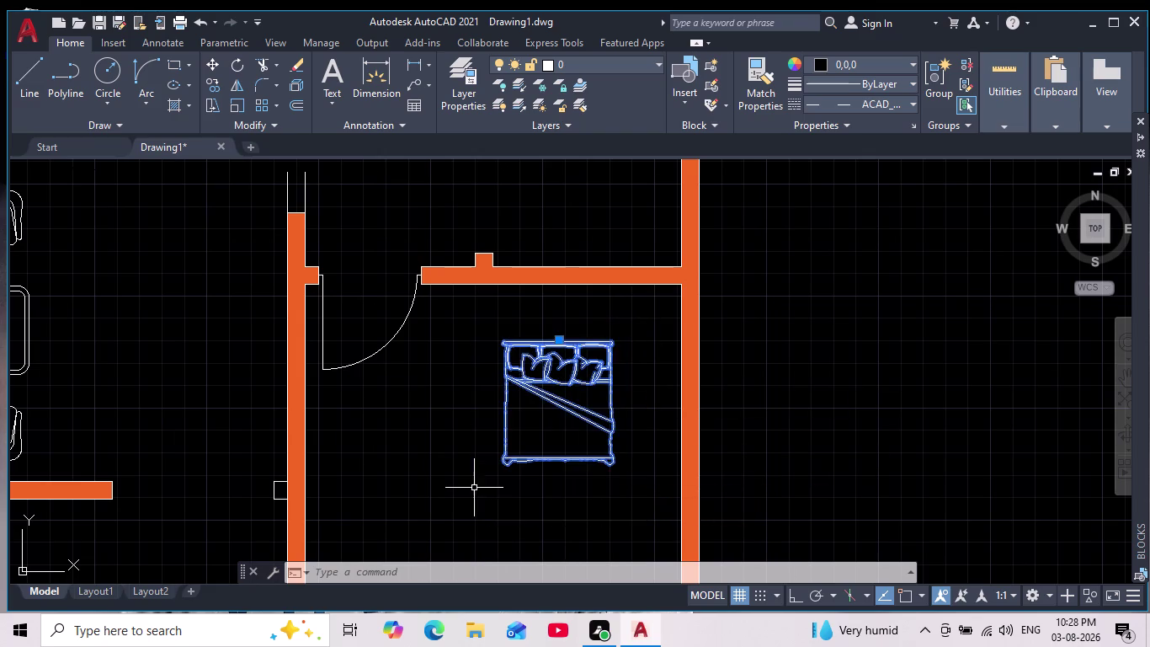
scroll(down, 3)
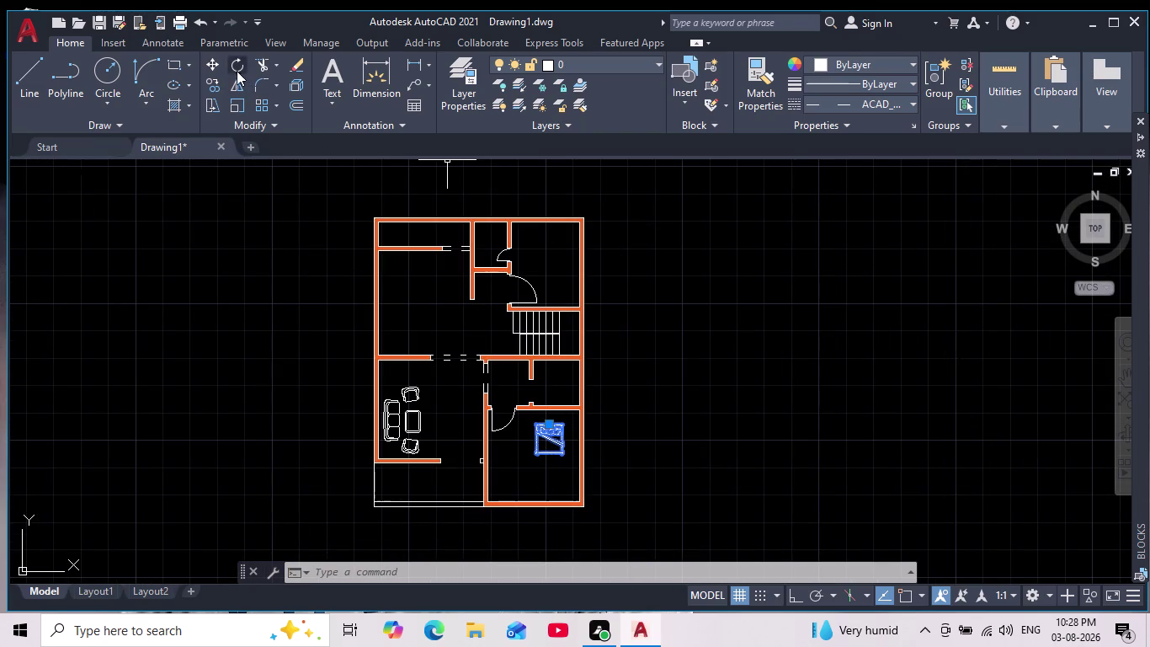
click(238, 62)
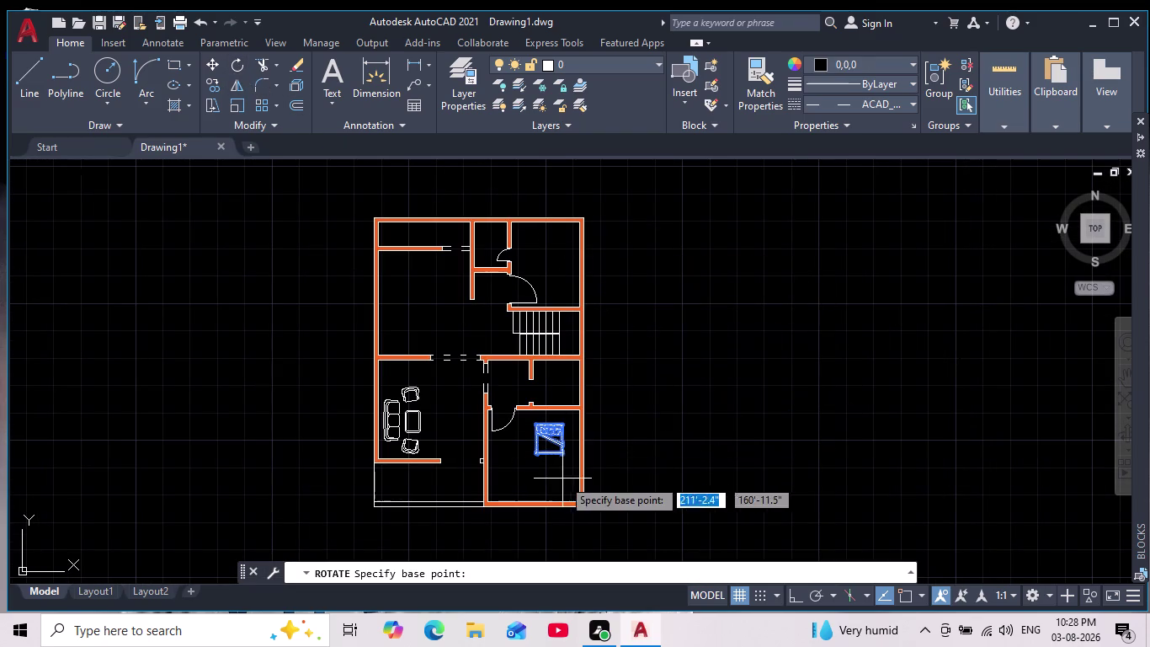
click(561, 419)
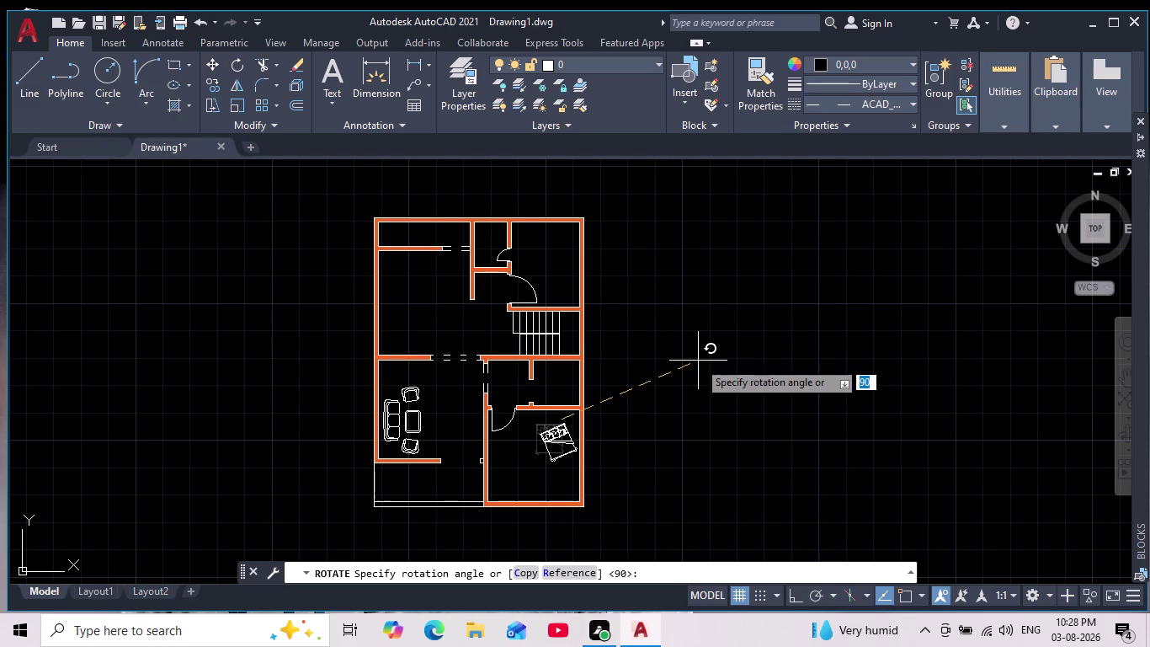
key(Escape)
click(541, 432)
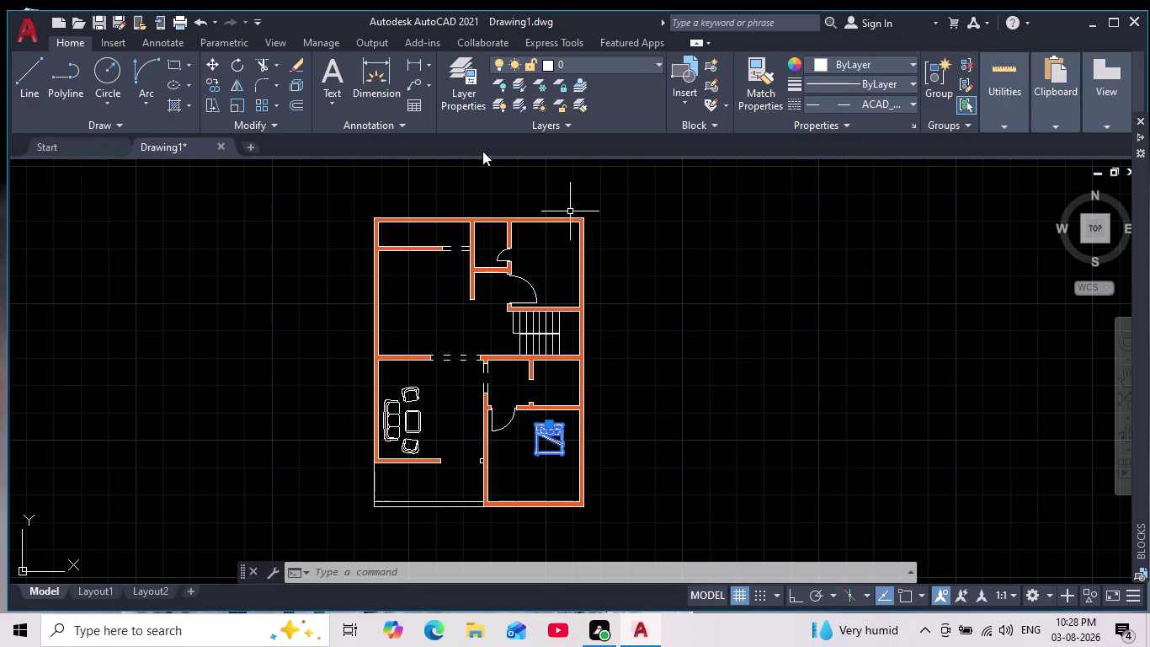
Move the bed from a base point to a lower spot in the bedroom.
click(215, 63)
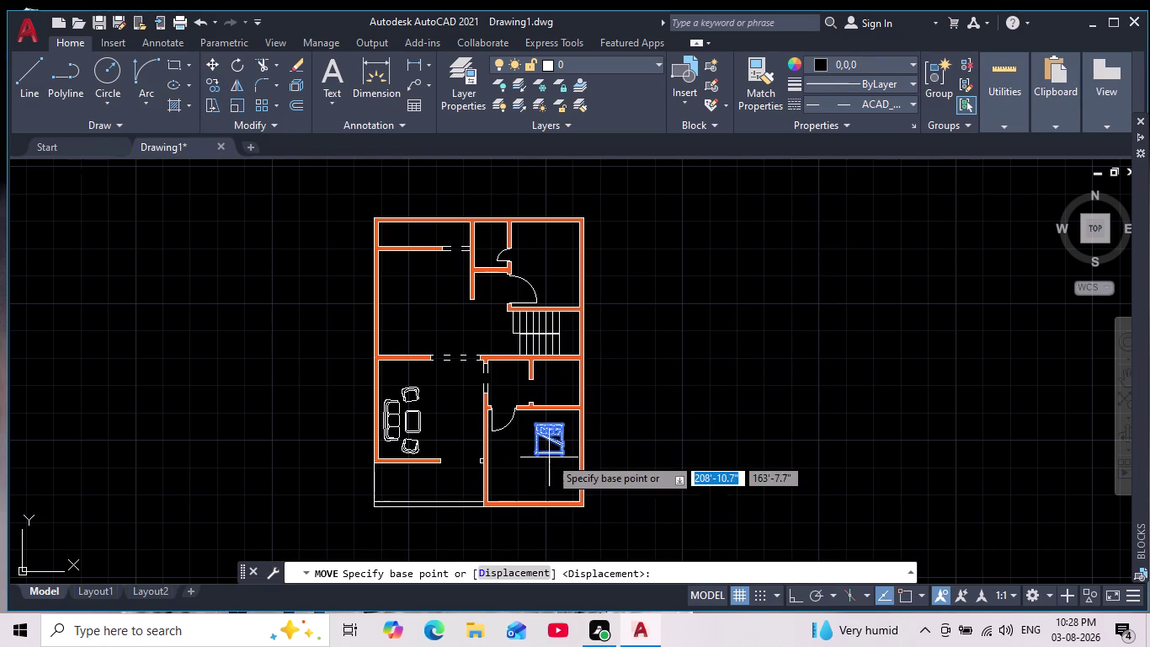
click(548, 445)
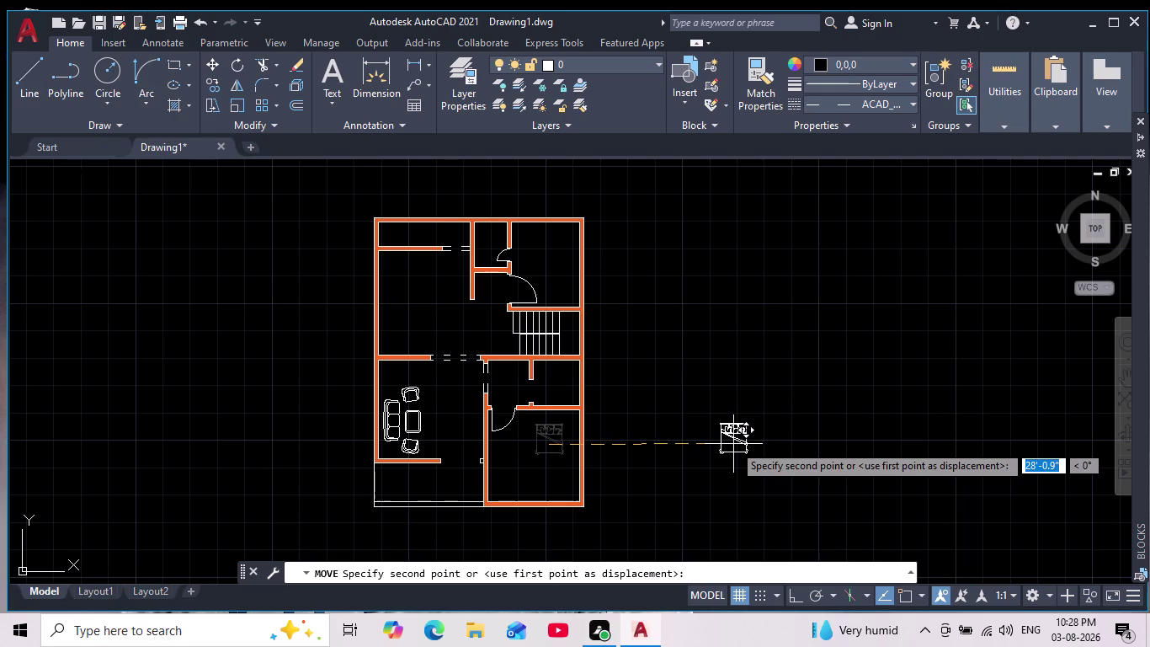
scroll(up, 3)
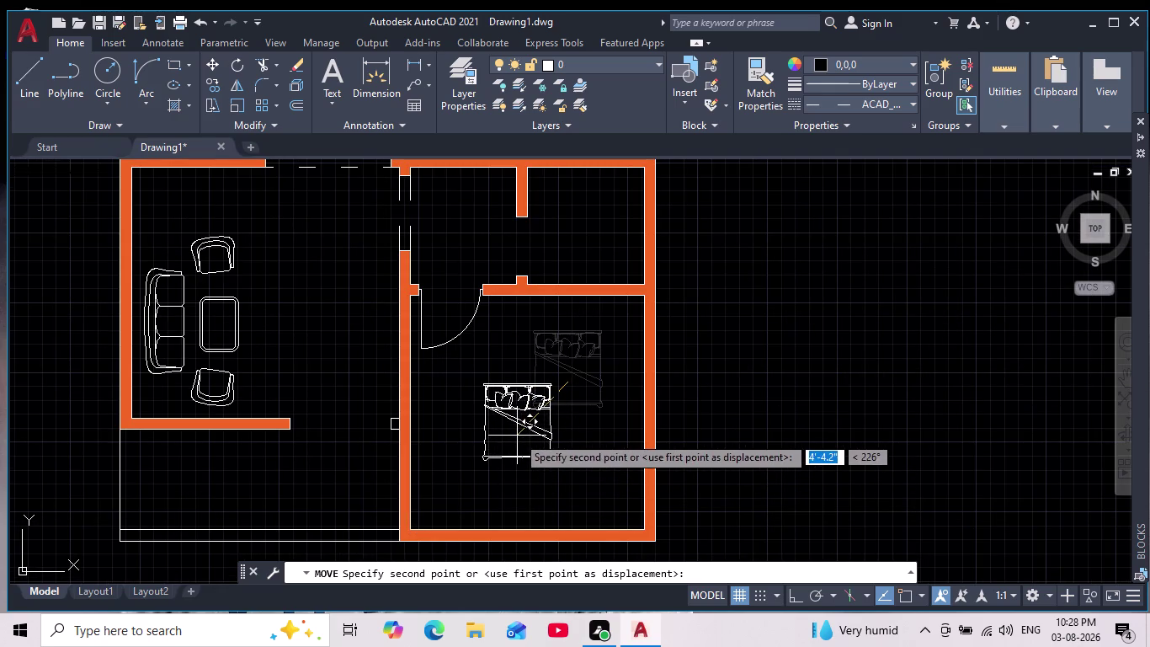
click(517, 435)
key(Escape)
drag(559, 364, 567, 397)
click(474, 489)
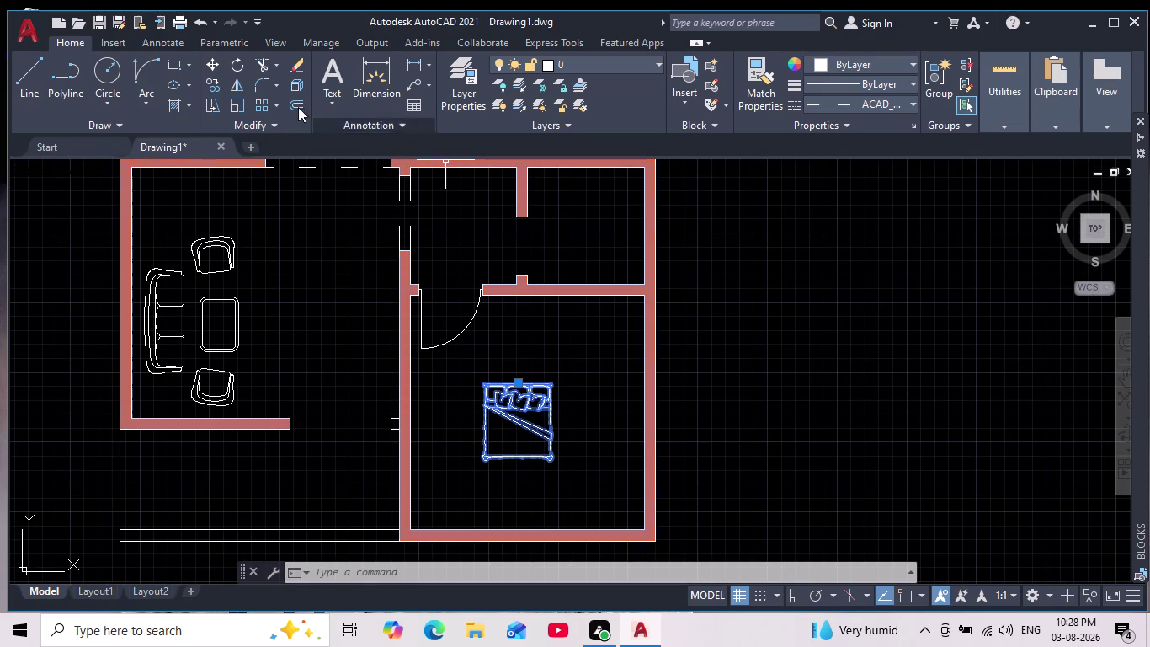
Rotate the bed so its pillows face the right wall.
click(236, 63)
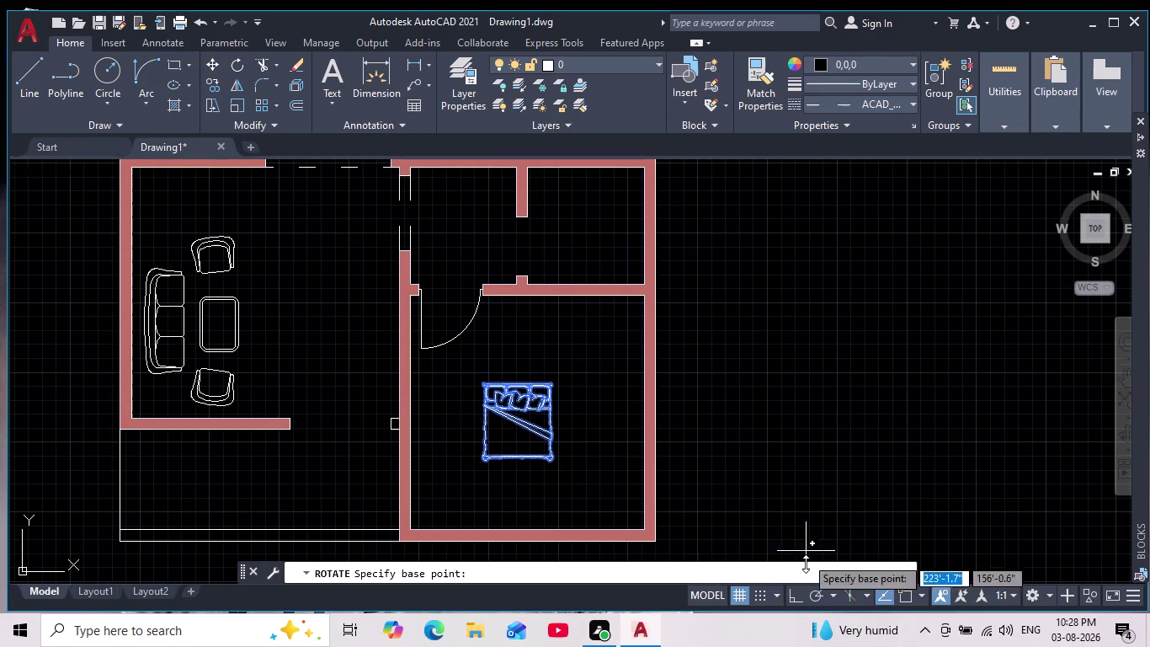
click(798, 602)
click(577, 407)
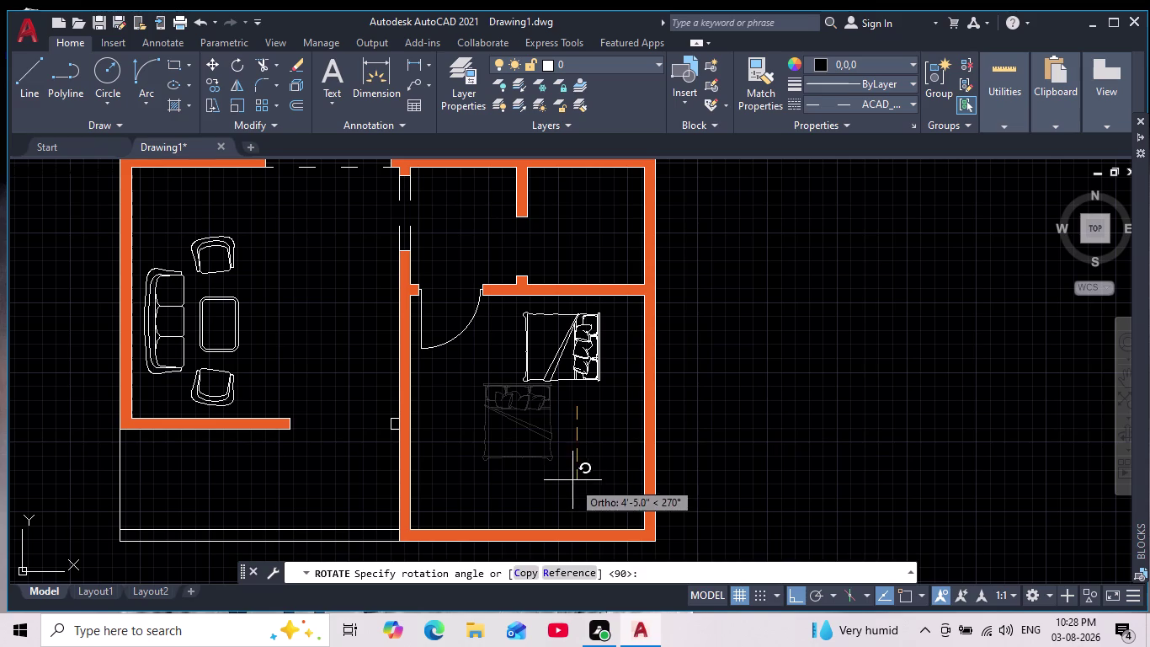
click(570, 480)
key(Escape)
Select the rotated bed and move it lower in the bedroom.
click(591, 370)
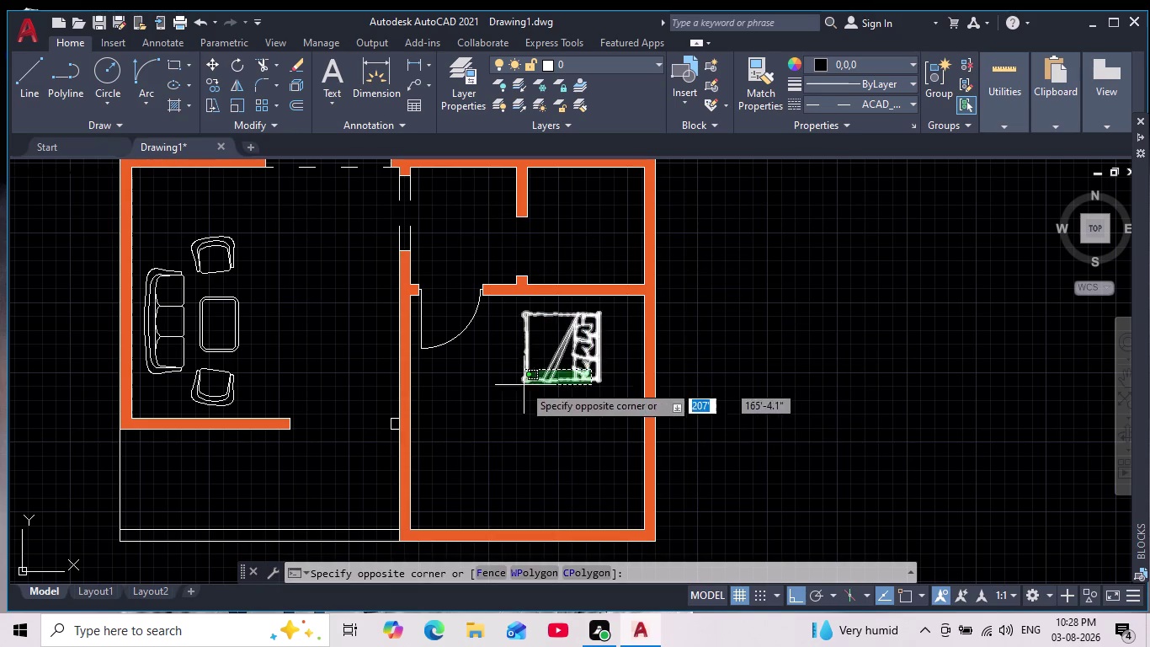
click(516, 368)
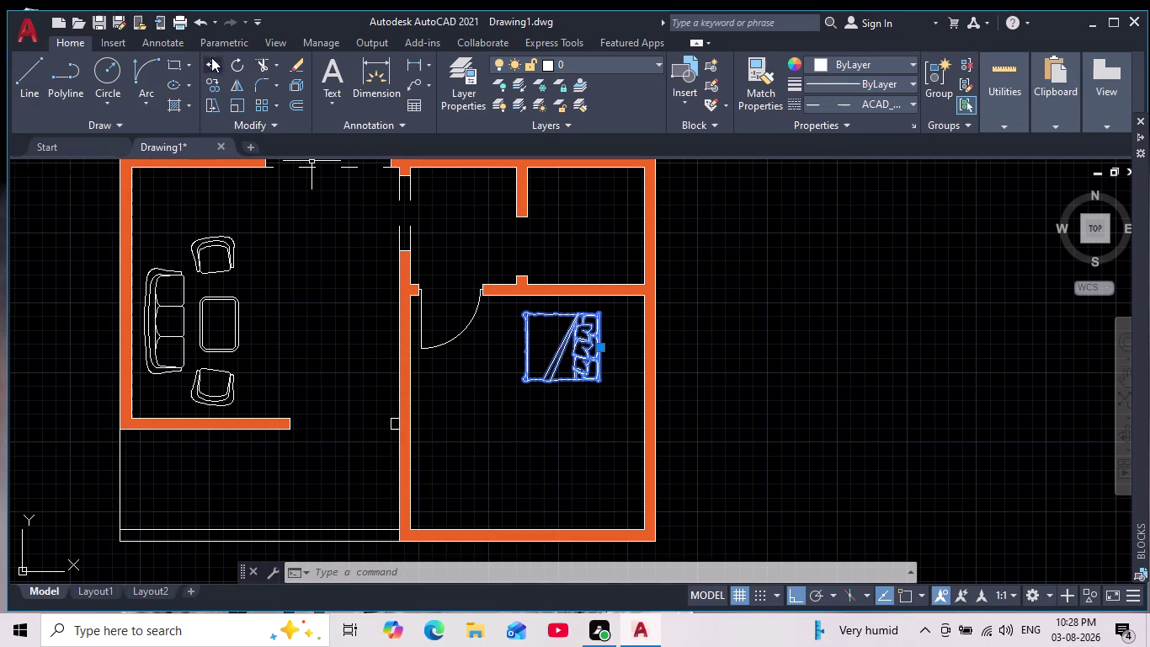
click(212, 60)
click(573, 350)
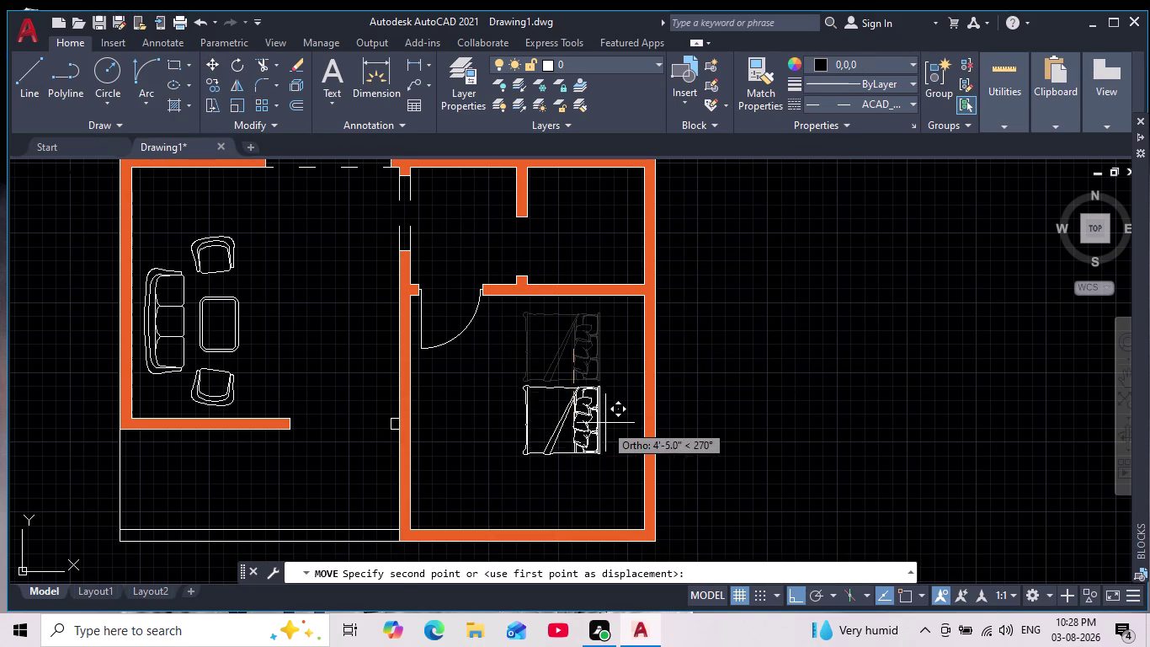
scroll(up, 3)
click(622, 415)
key(Escape)
Scale the bed up slightly from a base point on the bed.
click(583, 376)
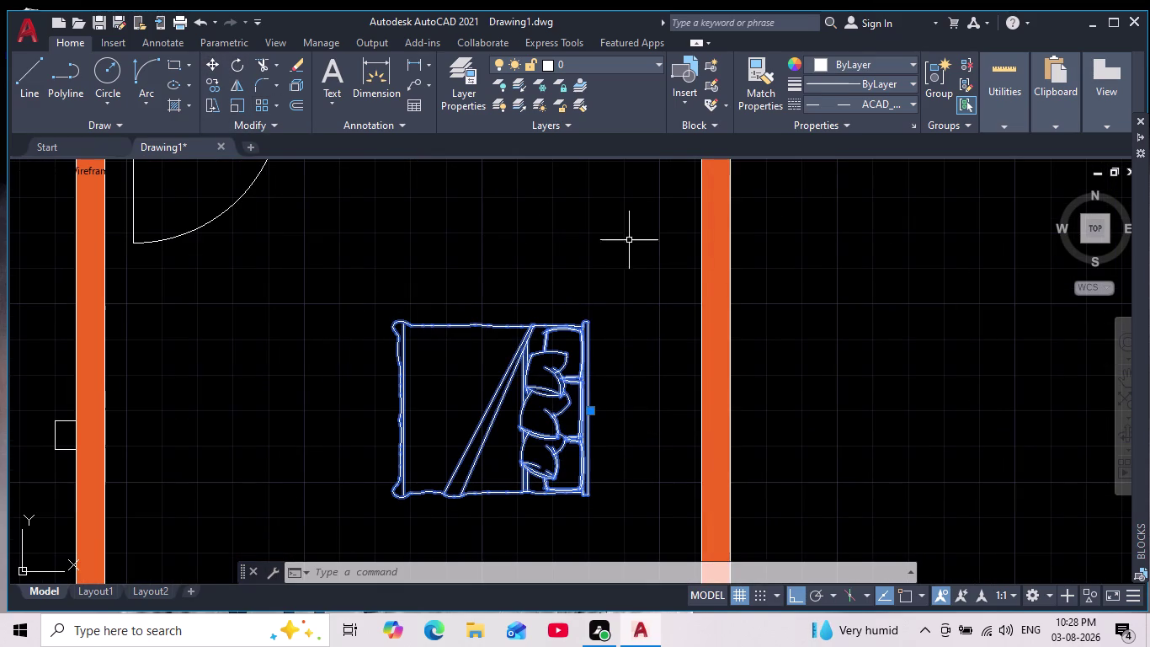
click(240, 104)
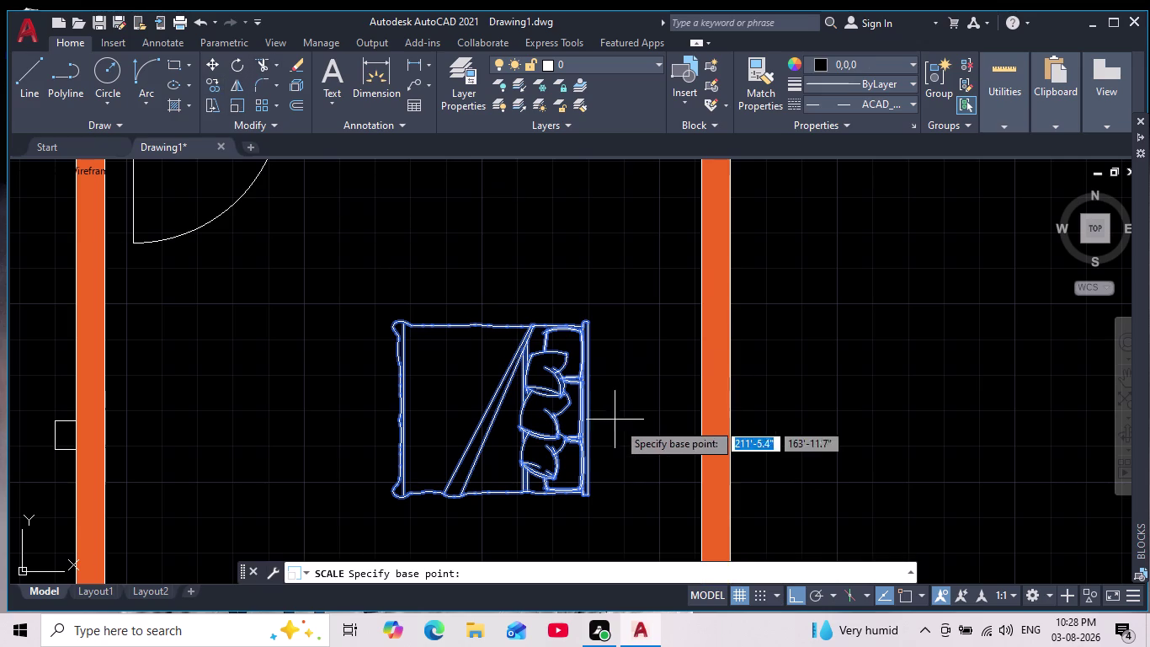
click(525, 408)
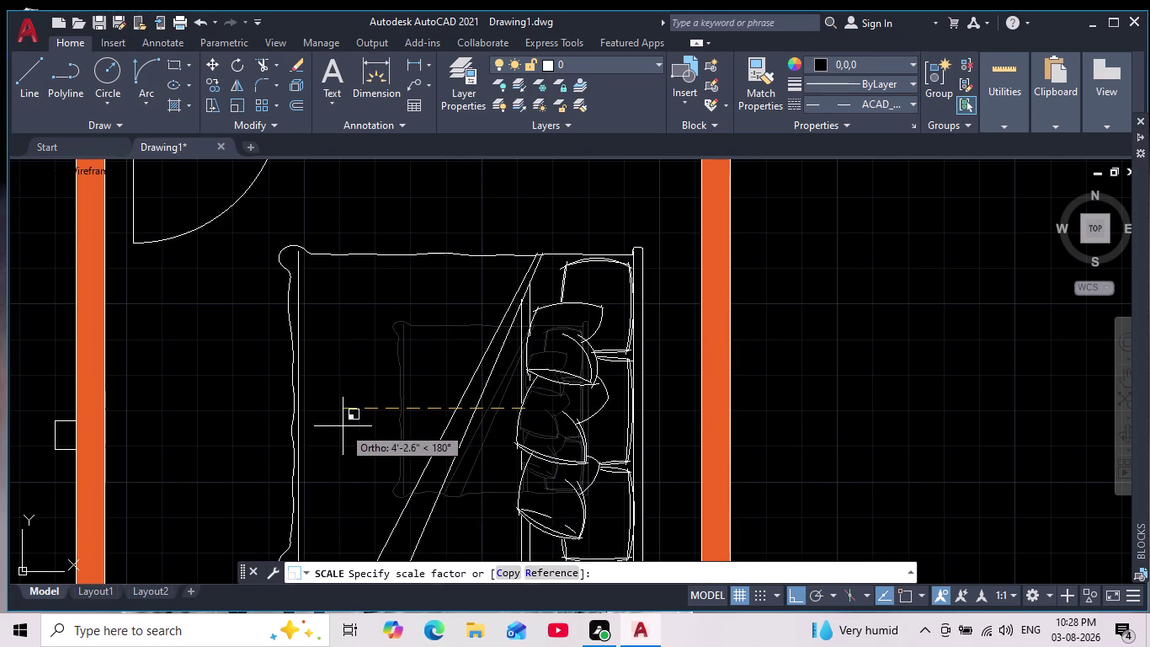
scroll(down, 3)
scroll(down, 3)
middle_drag(386, 412, 402, 411)
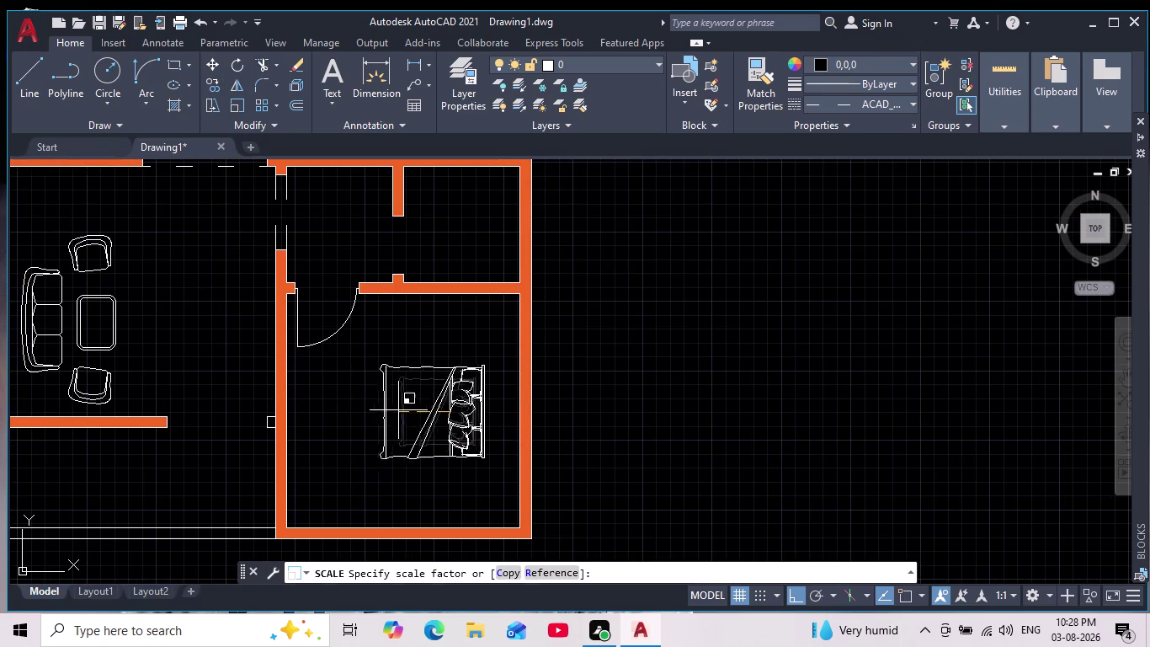
click(389, 412)
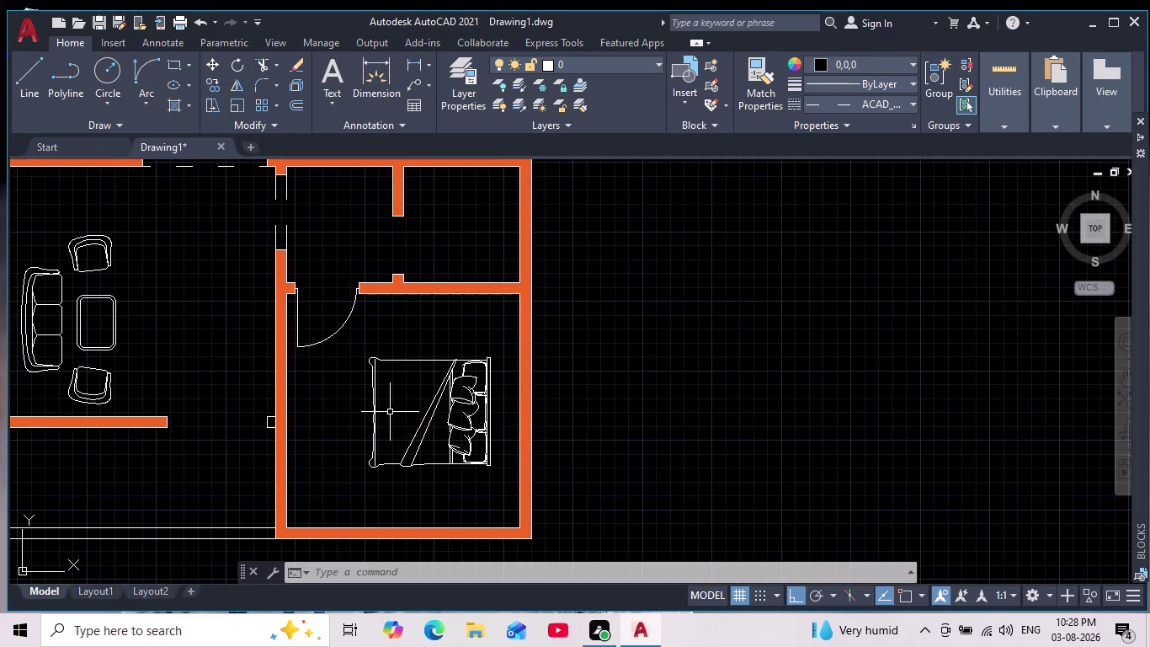
scroll(down, 3)
scroll(up, 3)
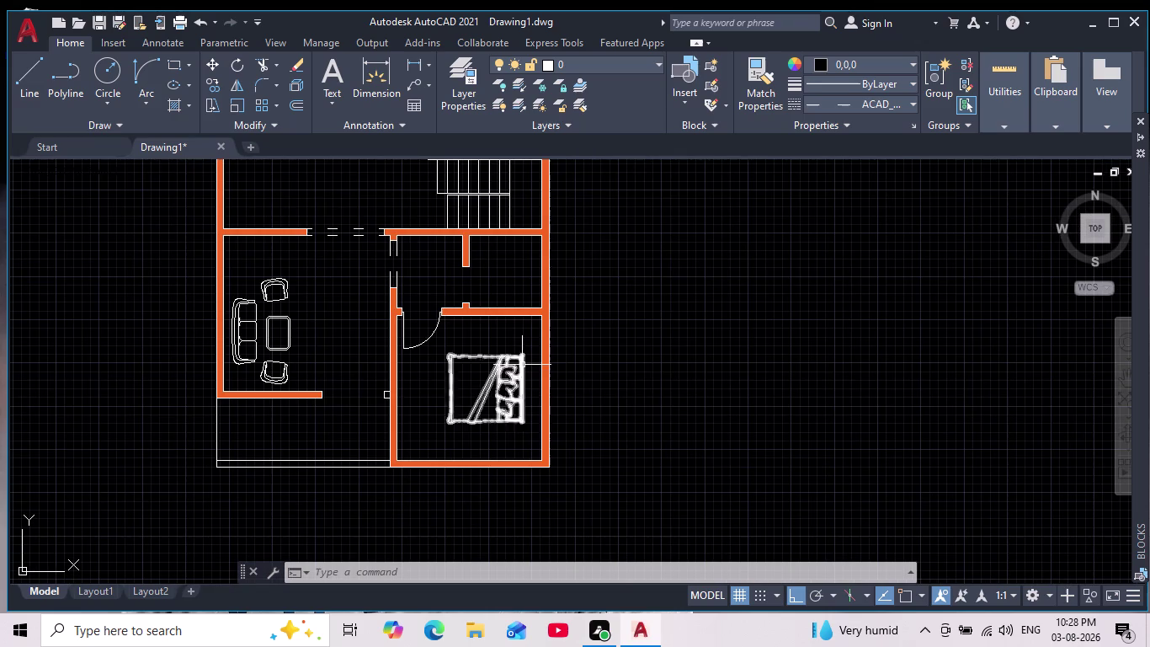
Move the enlarged bed right until it sits against the bedroom's right wall.
click(522, 365)
click(213, 61)
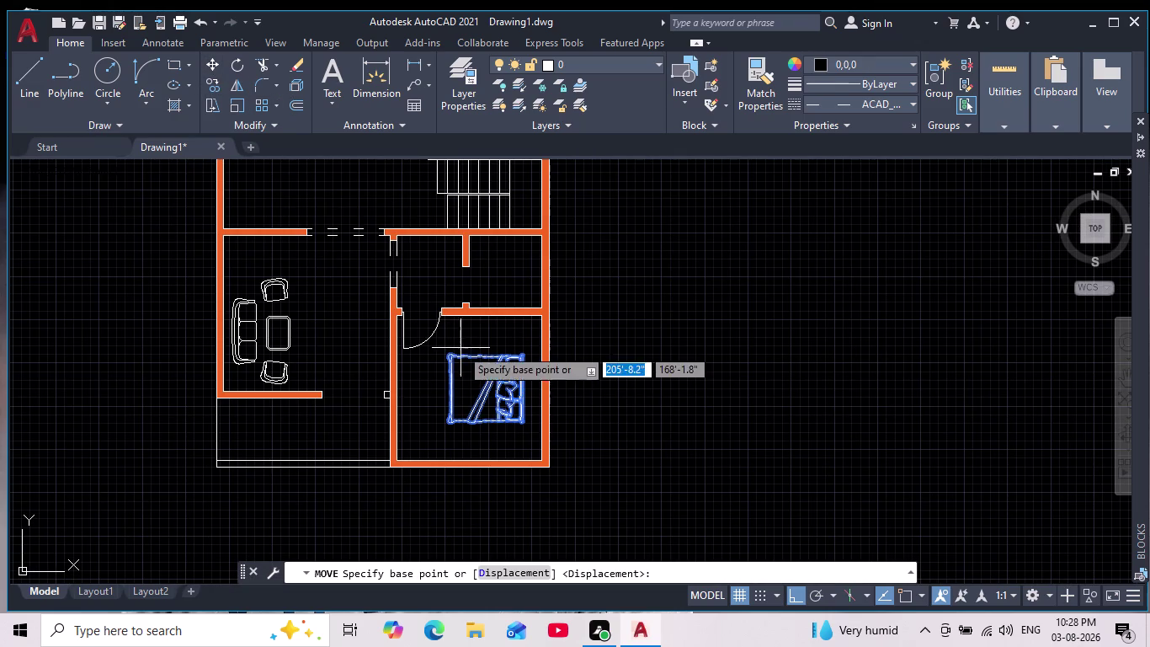
click(503, 383)
scroll(up, 3)
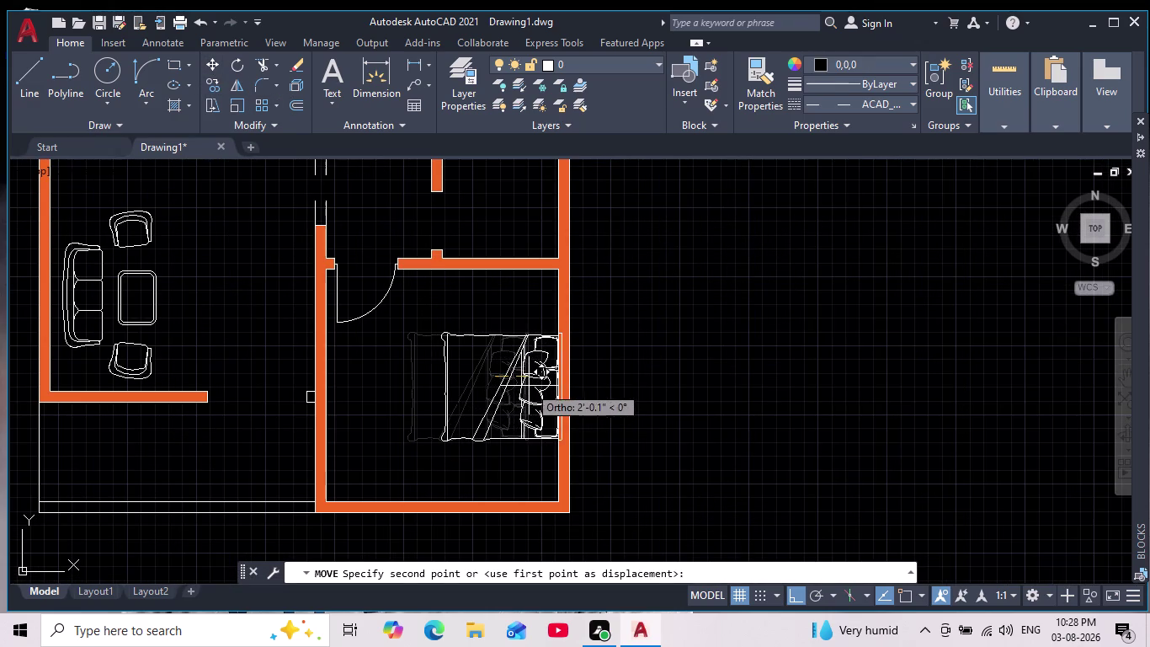
click(521, 384)
Bring the whole plan into view and compare Recent blocks with the beds_in_plan library.
scroll(down, 3)
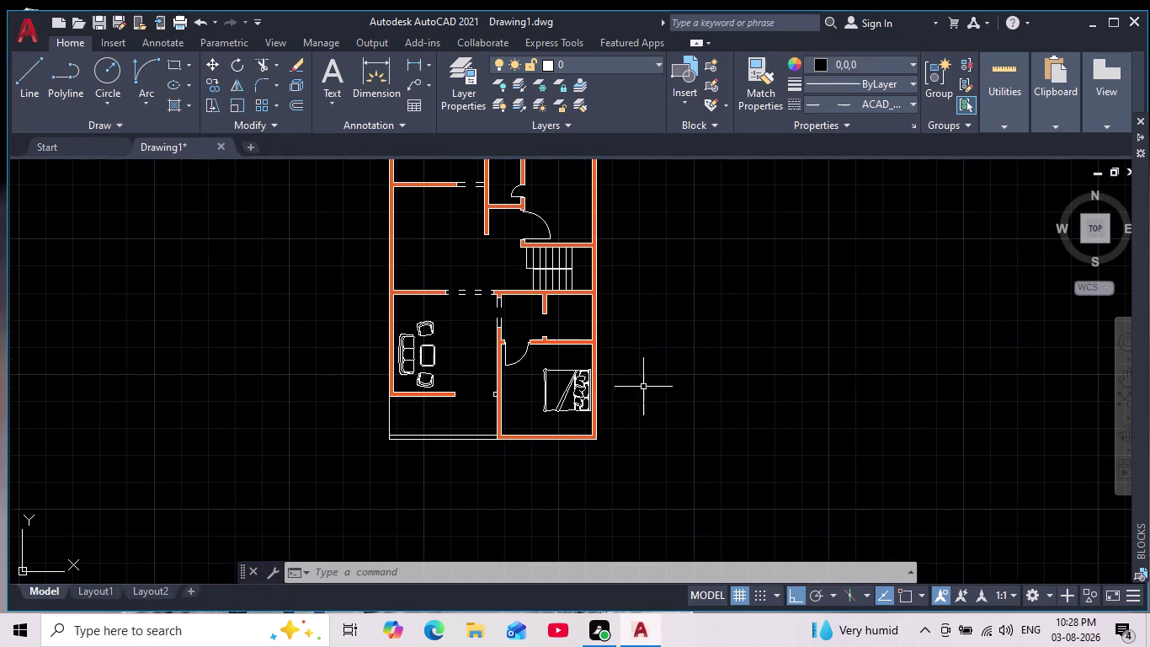
middle_drag(643, 387, 597, 394)
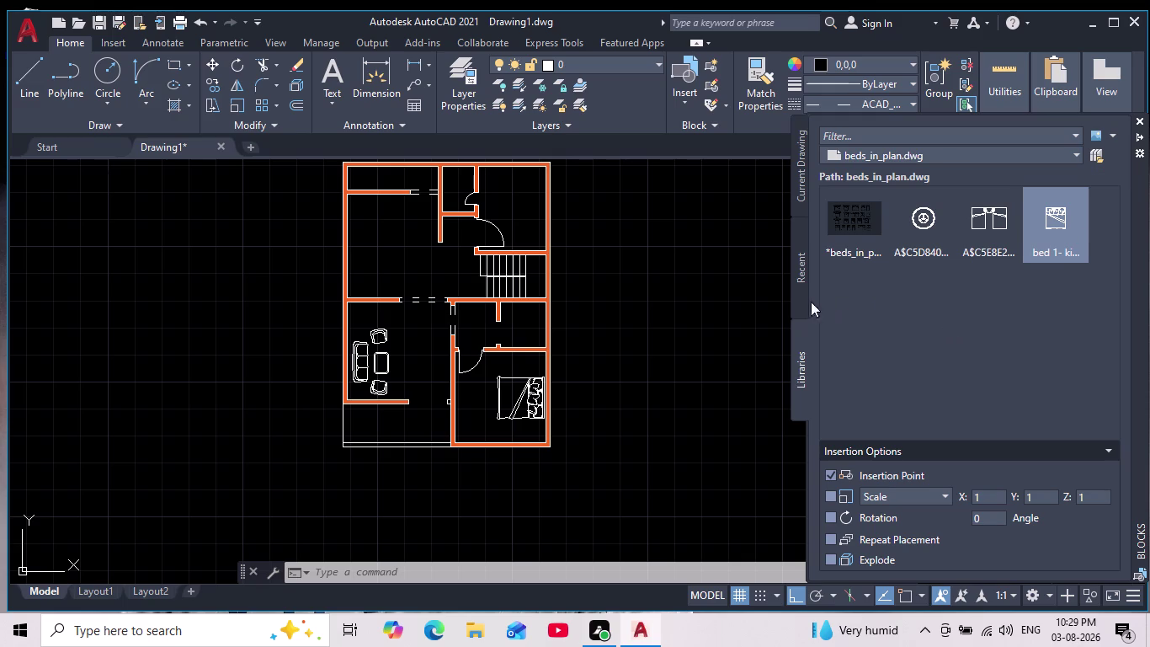
click(802, 272)
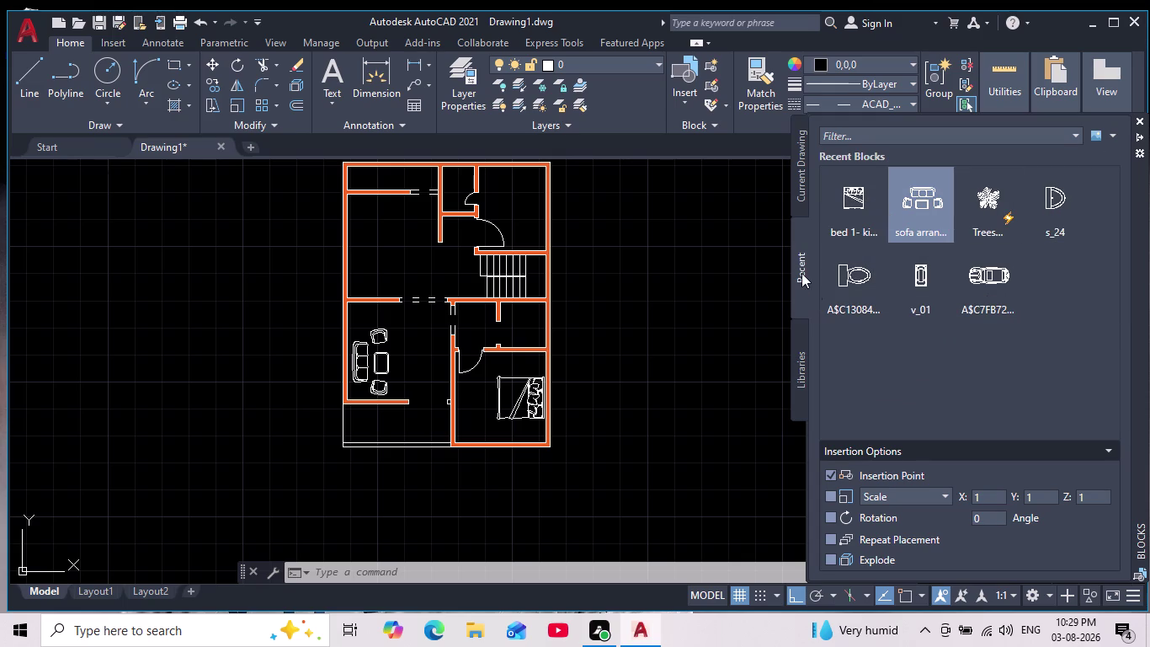
scroll(up, 3)
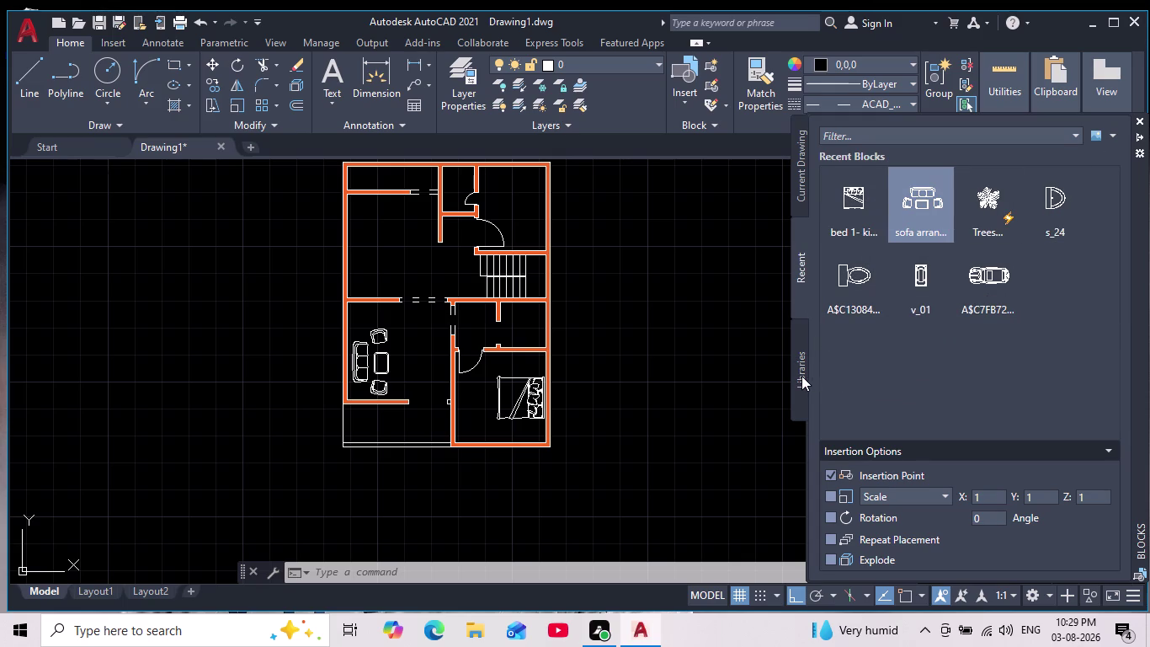
click(800, 376)
scroll(down, 3)
scroll(up, 3)
scroll(up, 3)
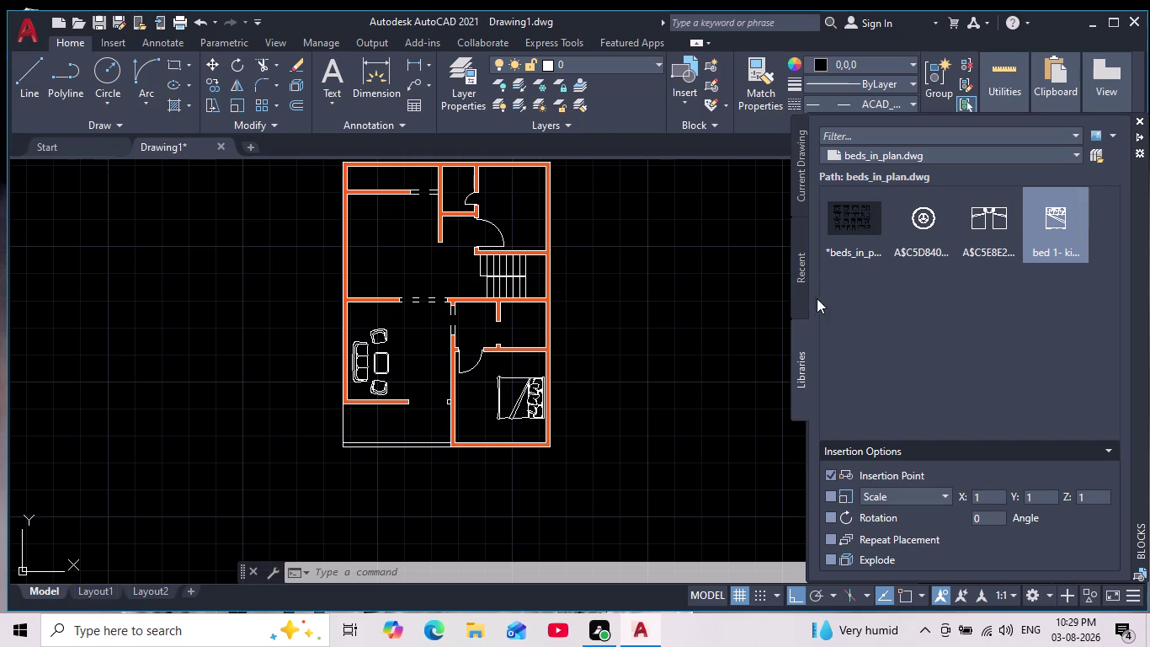
Switch among Recent, Current Drawing and Libraries, then browse for another library file.
click(804, 275)
scroll(up, 3)
scroll(down, 3)
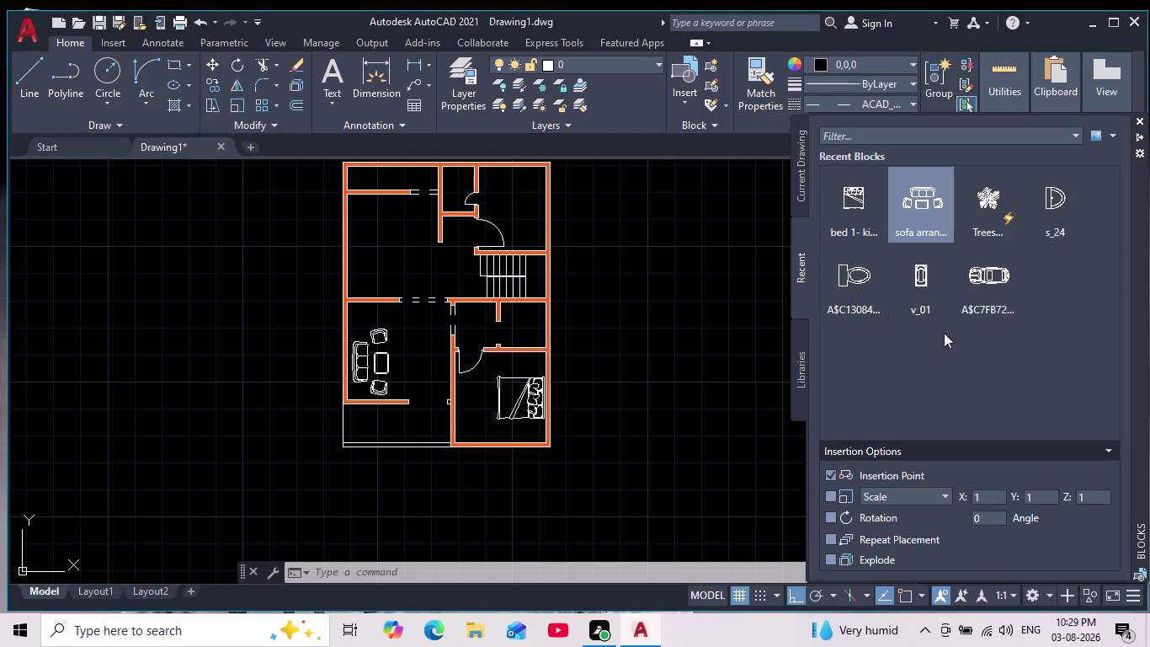
scroll(up, 3)
click(807, 188)
scroll(up, 3)
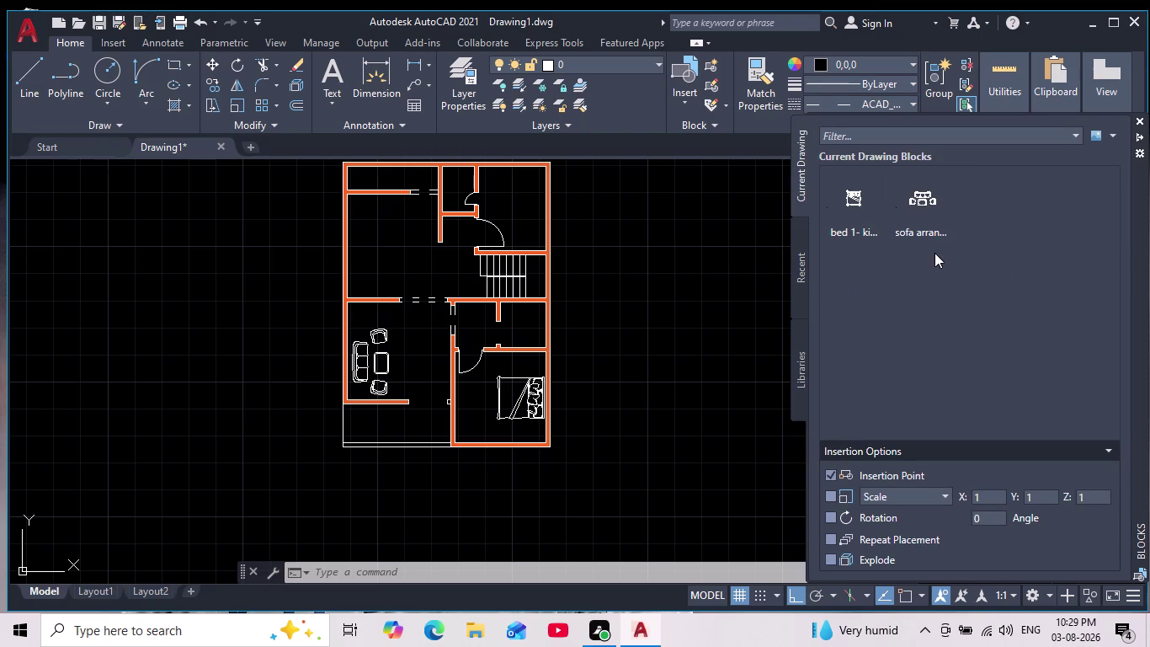
click(805, 273)
click(797, 368)
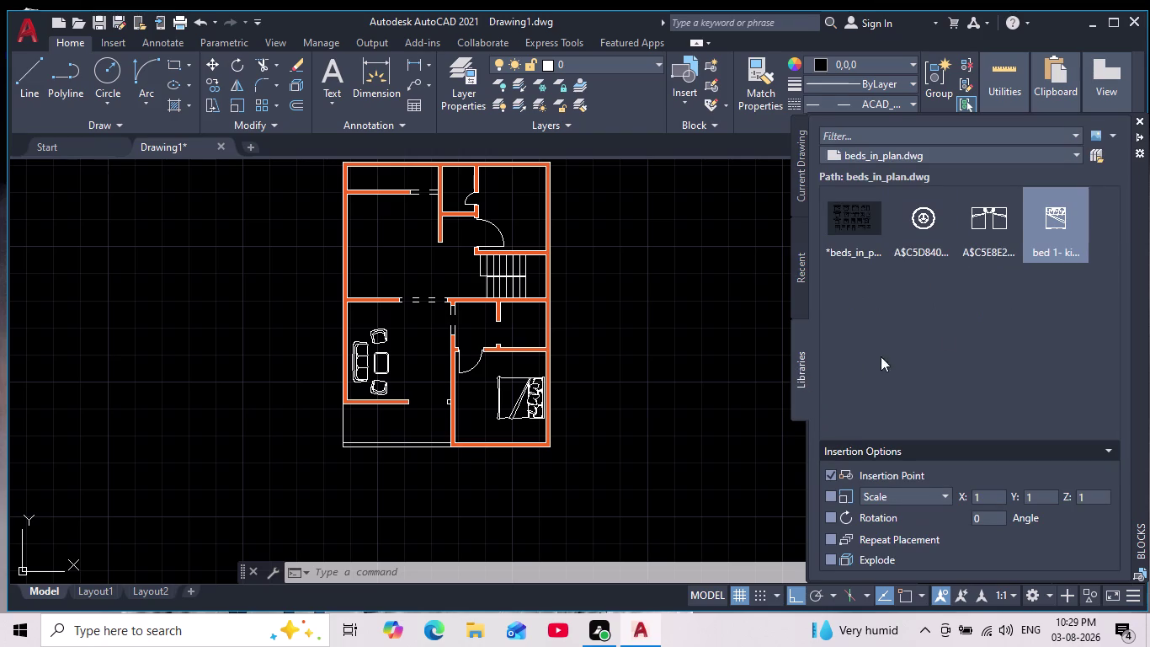
scroll(down, 3)
scroll(up, 3)
click(1100, 151)
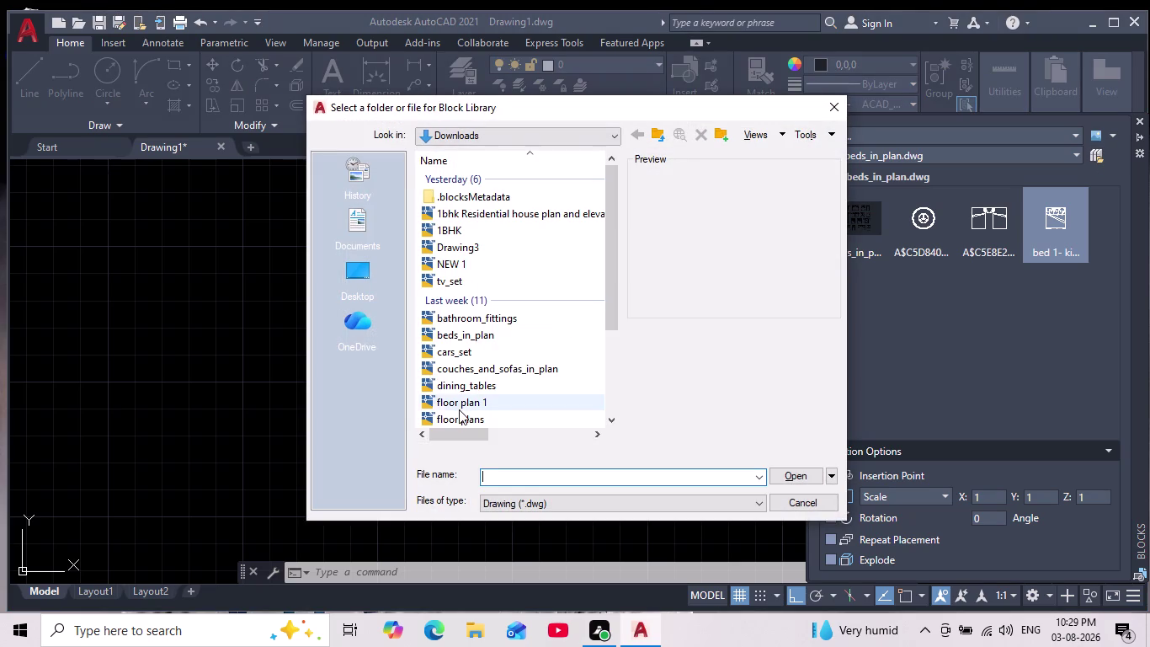
Load dining_tables.dwg as the block library, then reopen the library file browser.
click(485, 385)
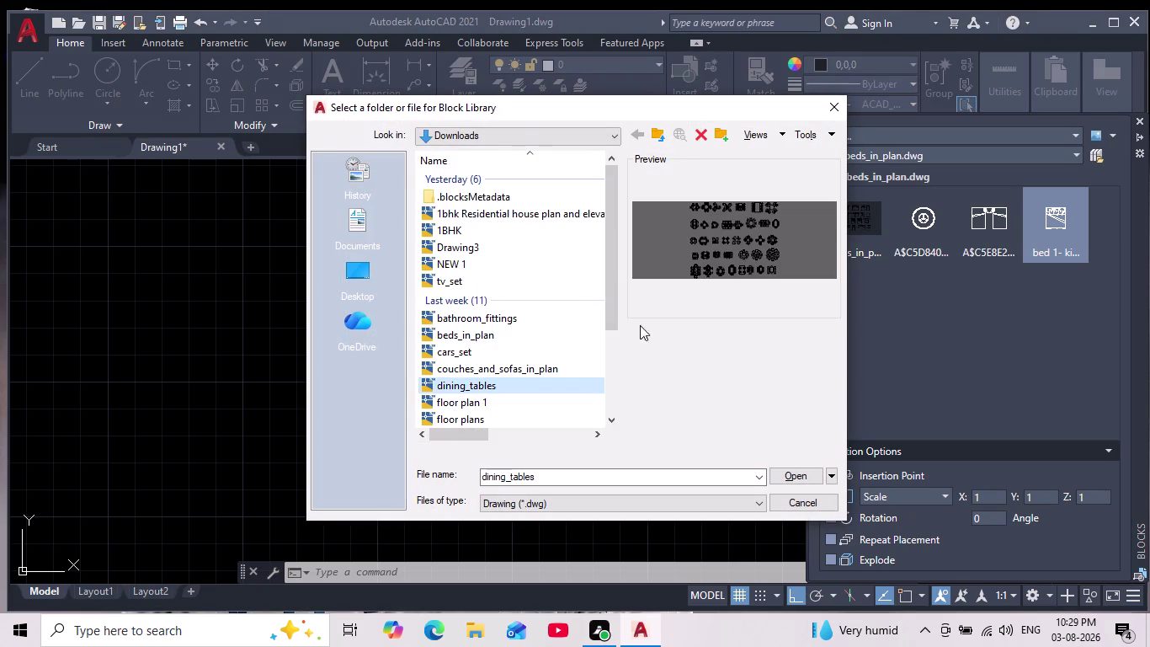
click(793, 482)
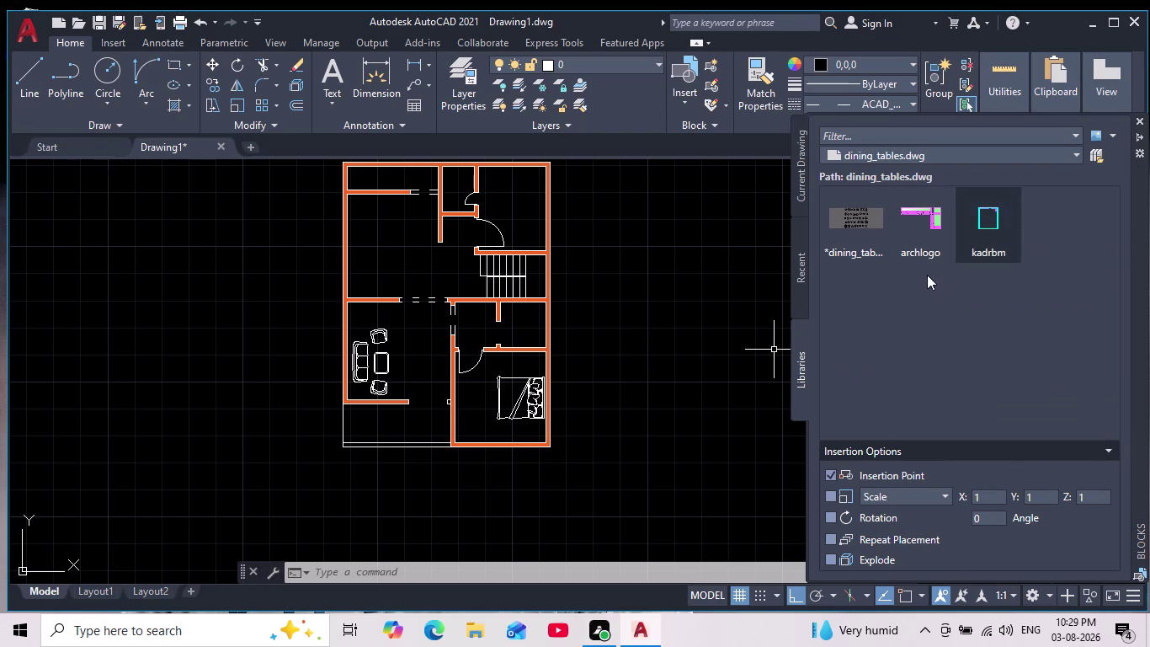
click(1091, 155)
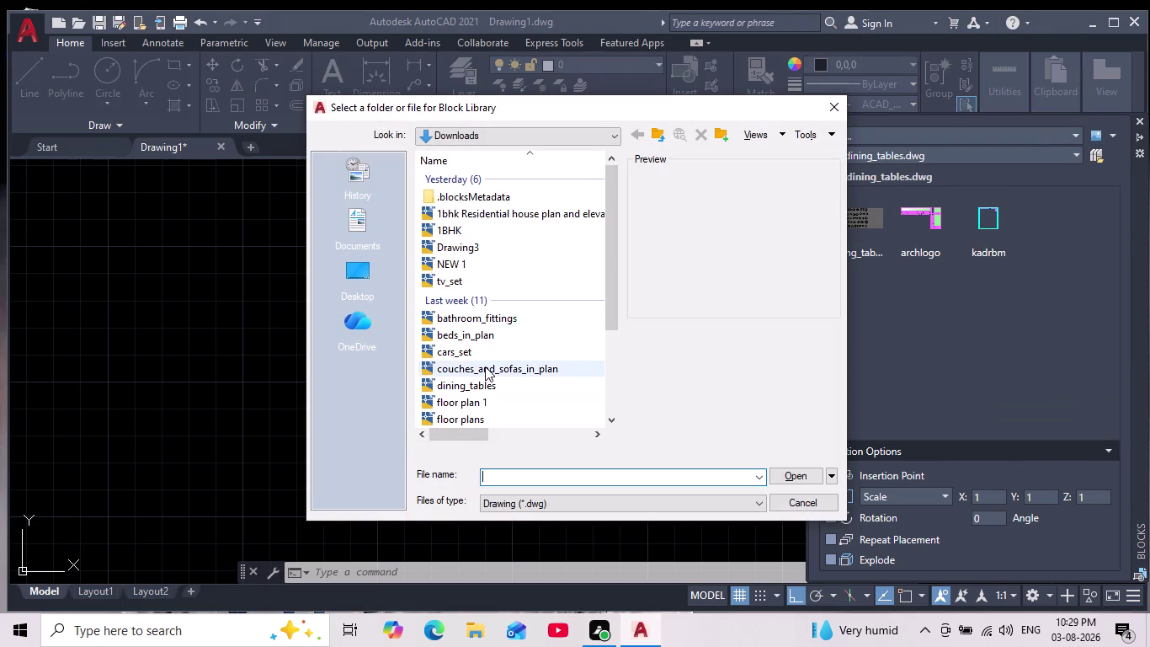
scroll(down, 3)
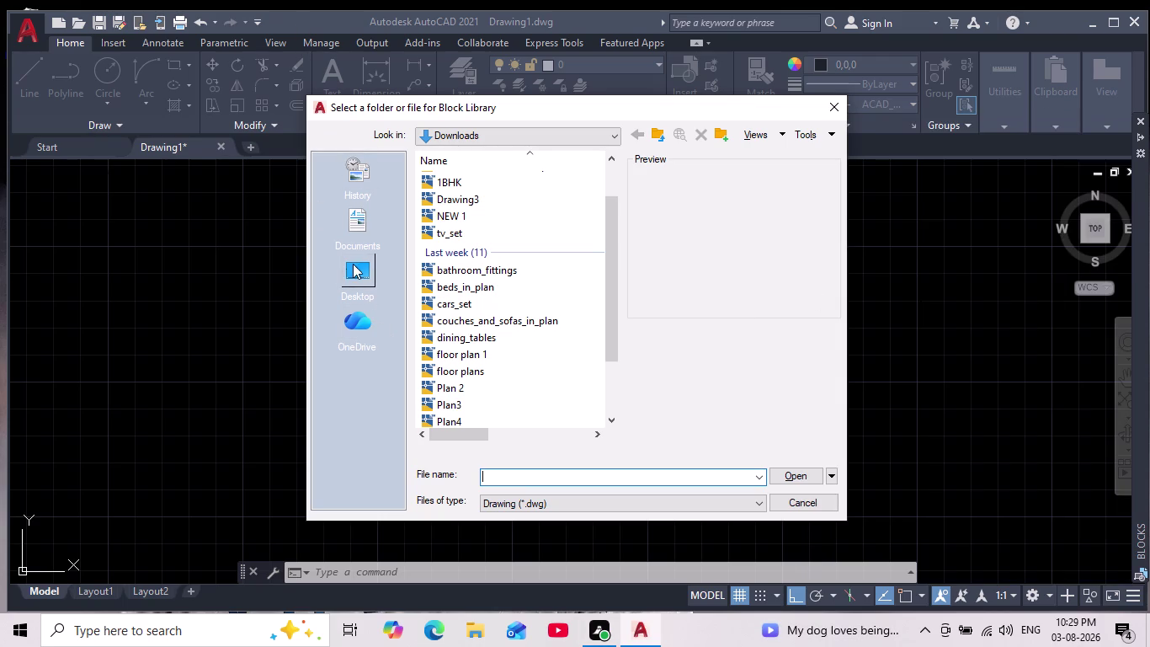
Navigate from This PC to the AutoCAD 2021 installer folder on New Volume (D:).
click(354, 263)
double_click(484, 209)
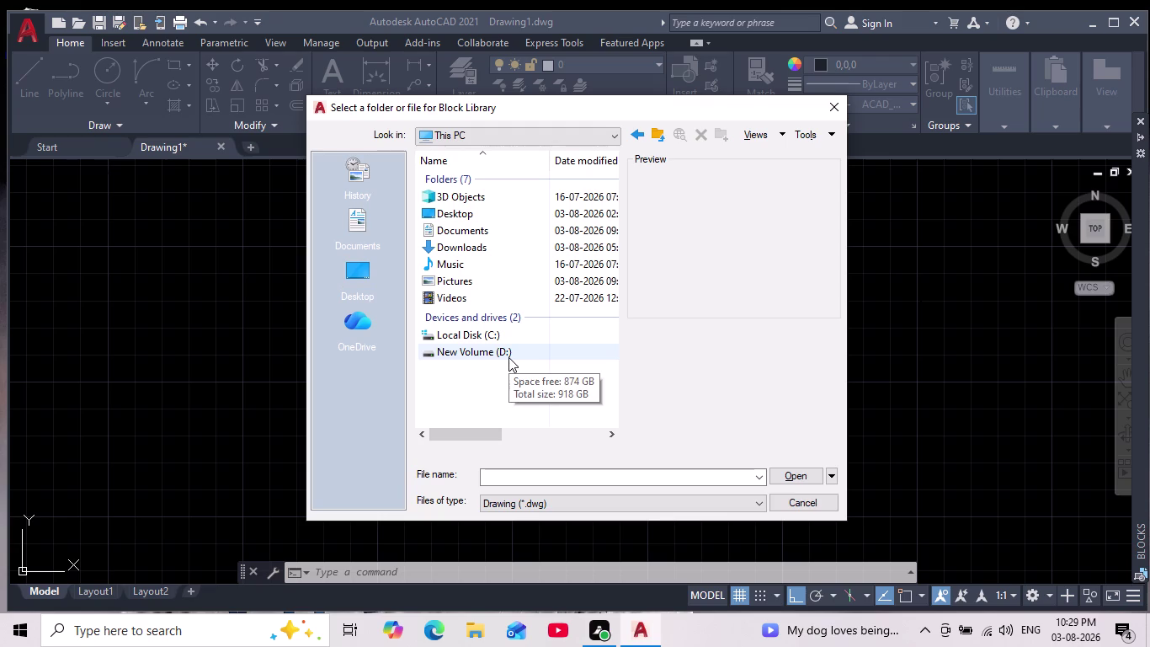
click(509, 357)
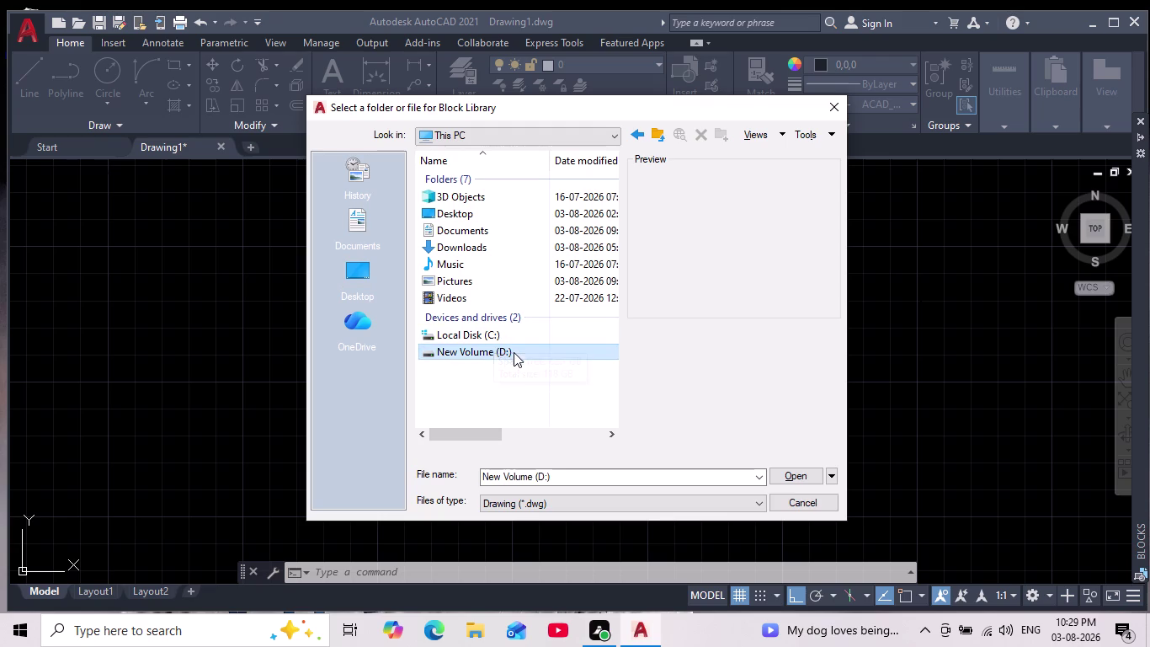
double_click(514, 352)
scroll(down, 3)
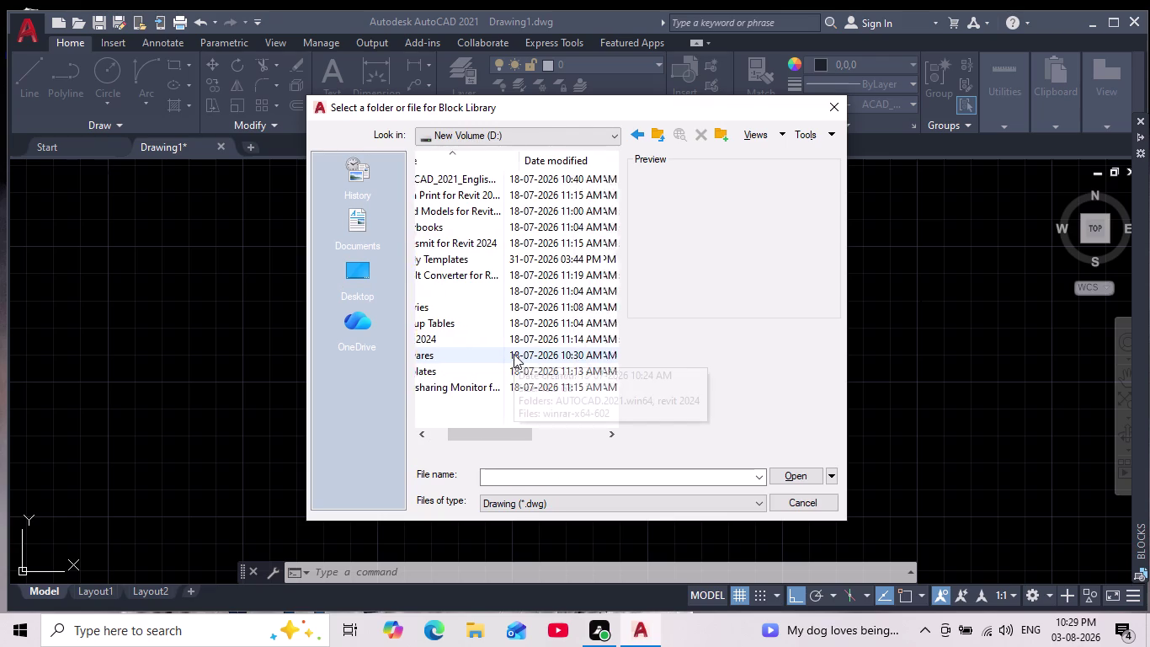
scroll(down, 3)
scroll(up, 3)
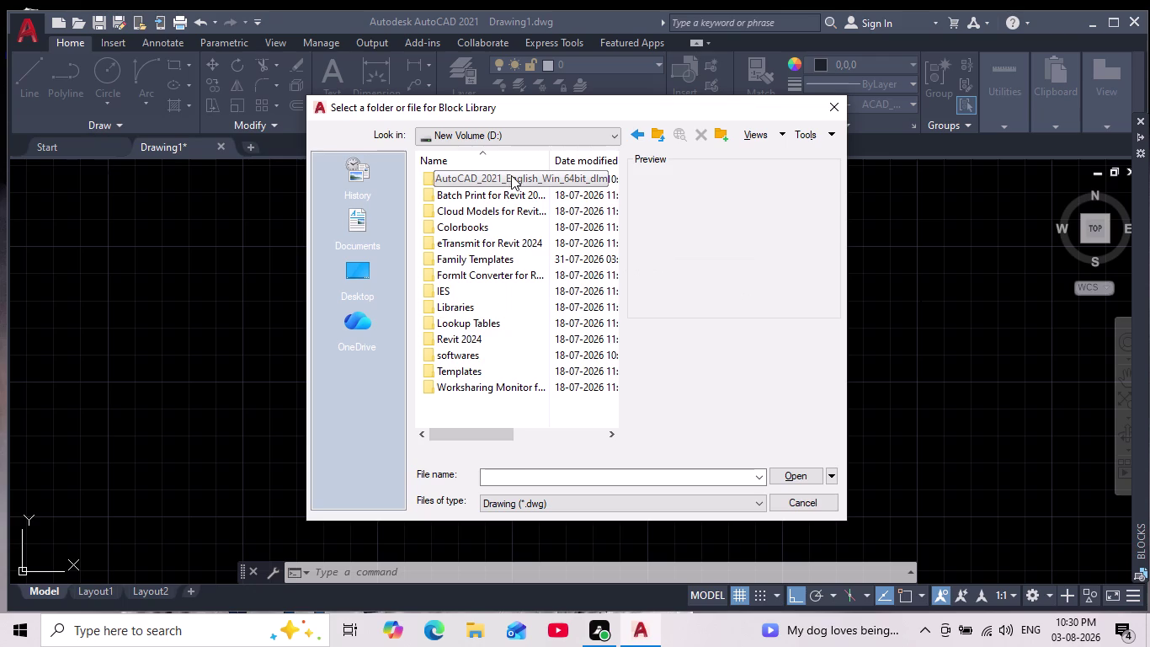
double_click(506, 175)
click(514, 186)
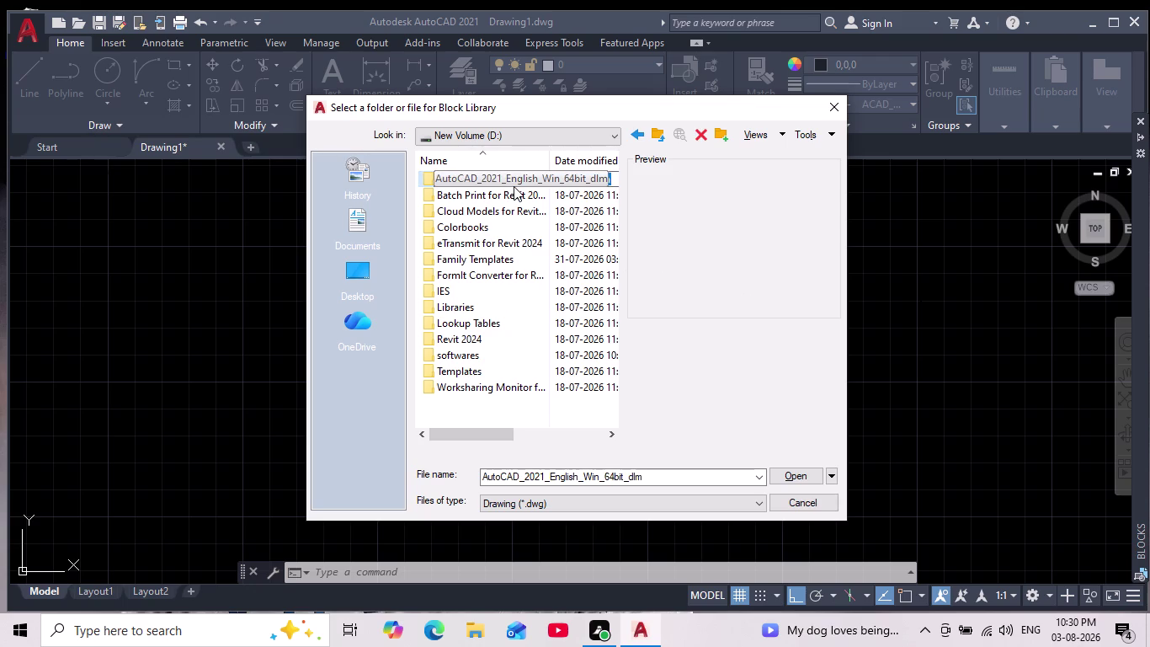
double_click(506, 177)
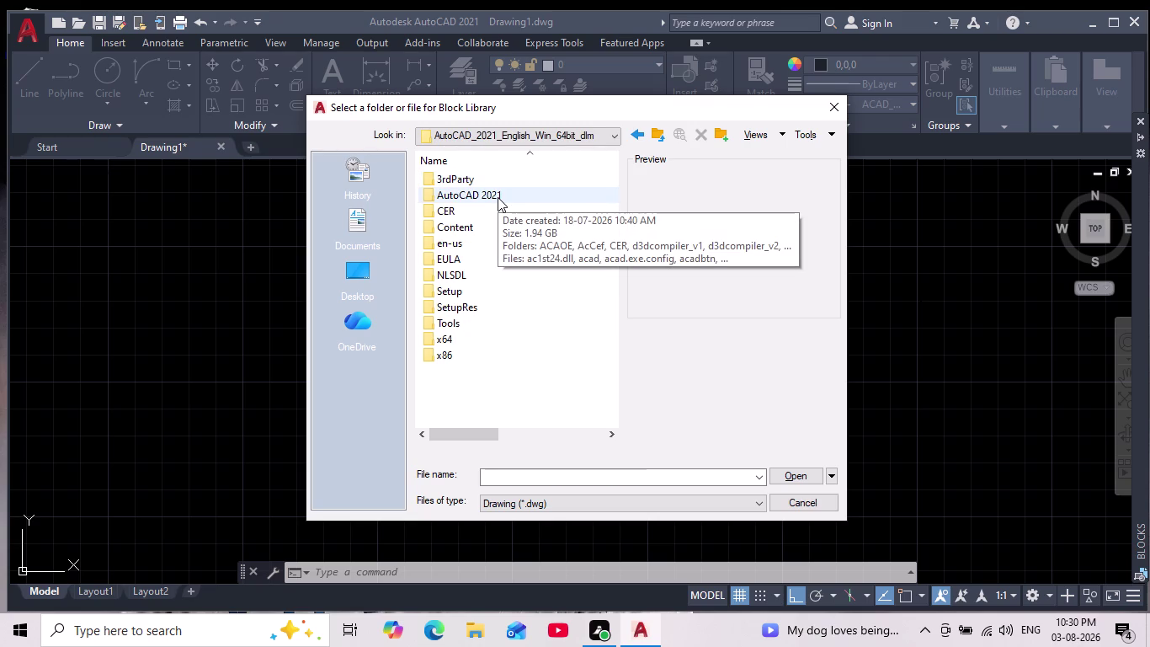
double_click(498, 197)
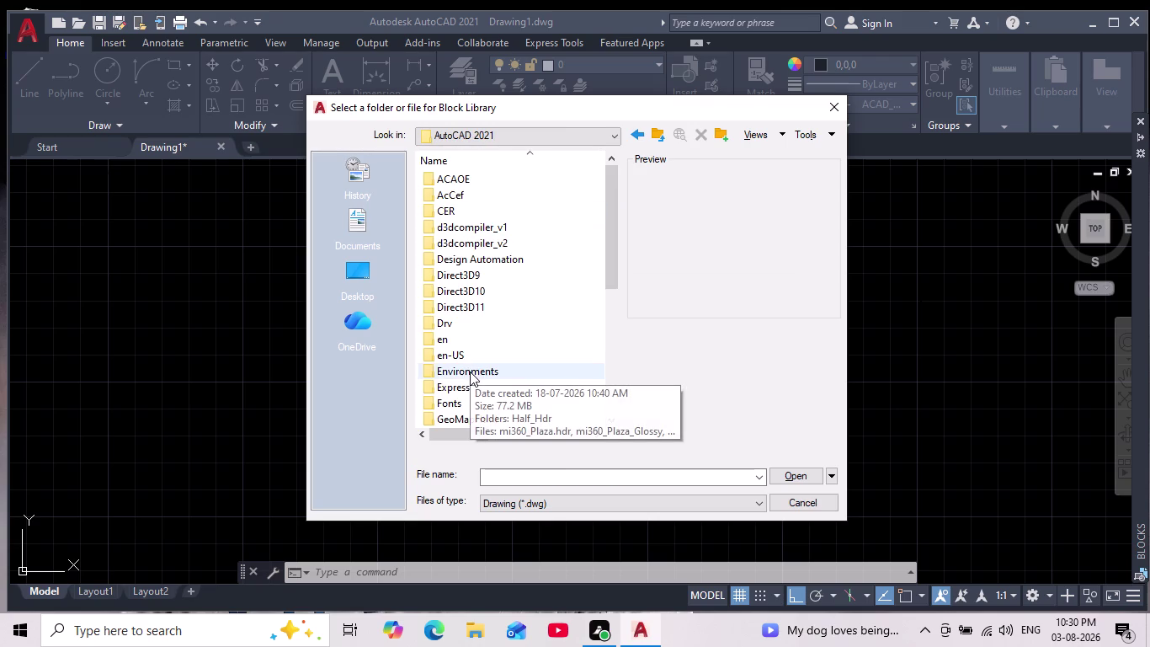
Open Sample > DesignCenter and load Home - Space Planner.dwg as the library.
scroll(down, 3)
click(463, 388)
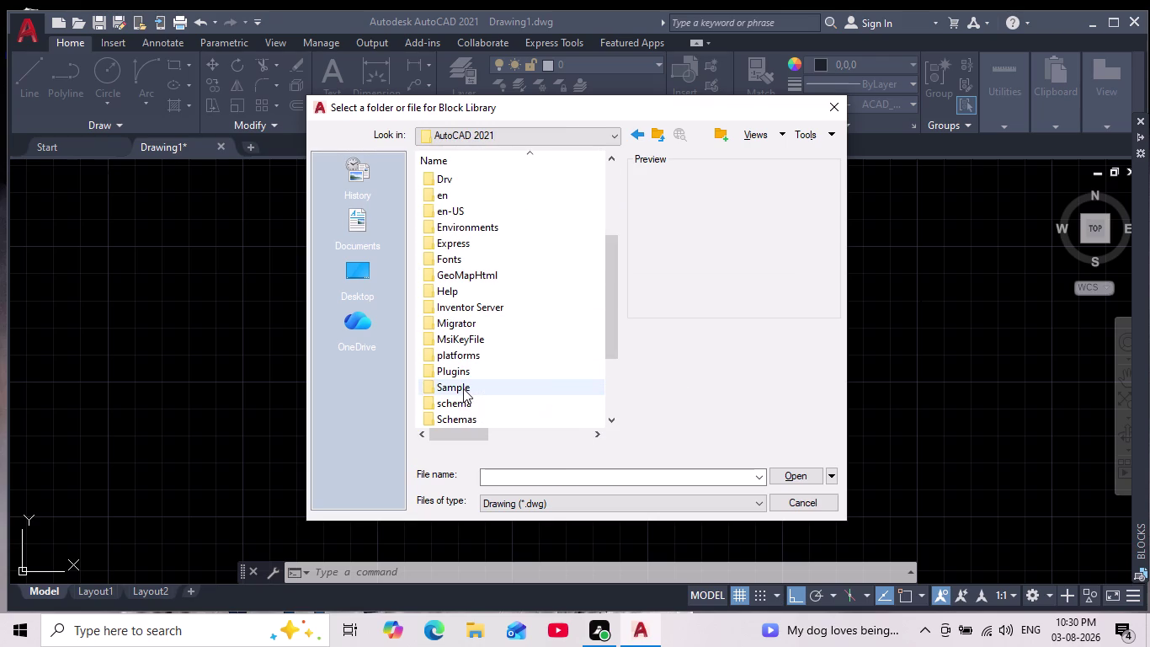
click(463, 388)
click(504, 388)
click(494, 387)
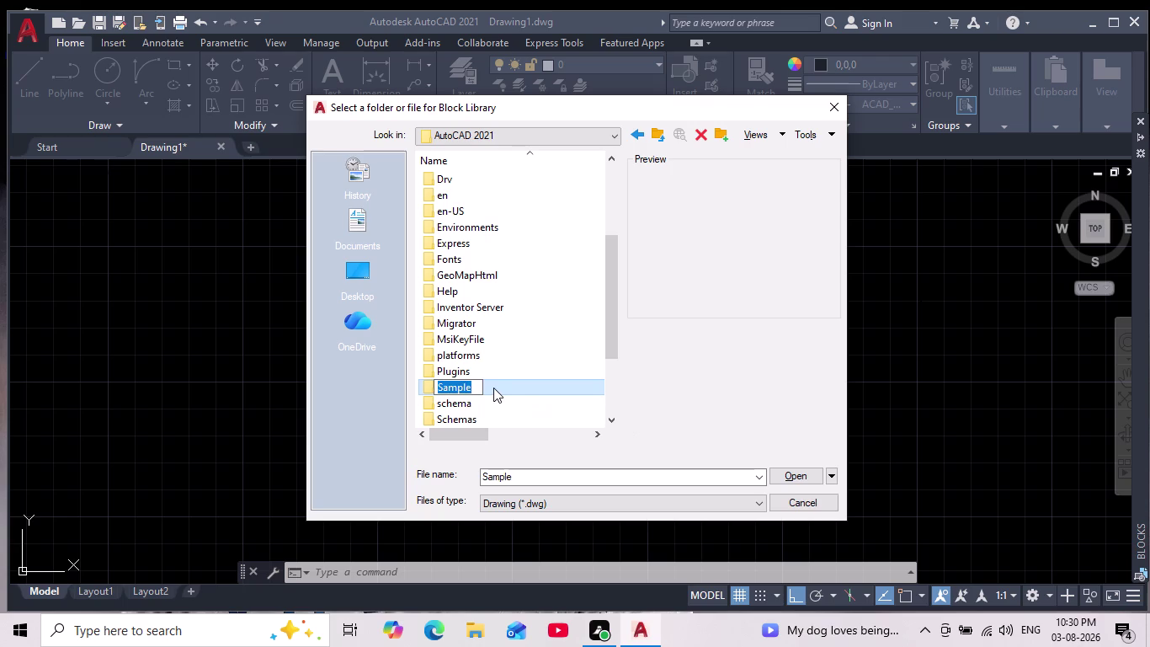
triple_click(490, 385)
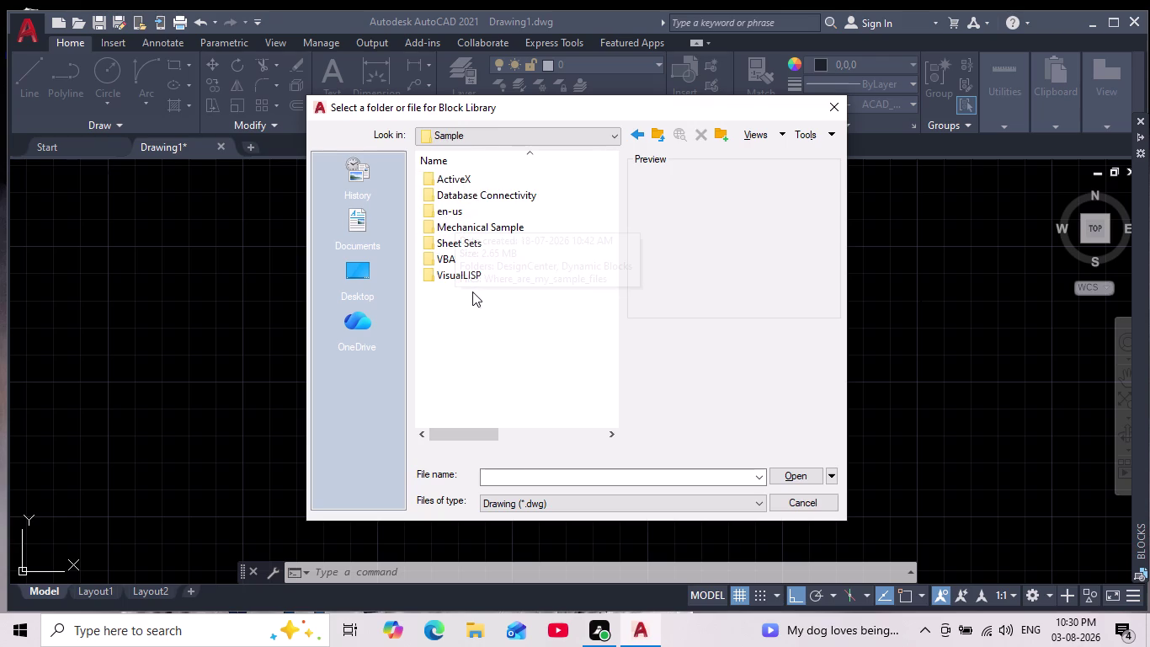
double_click(465, 214)
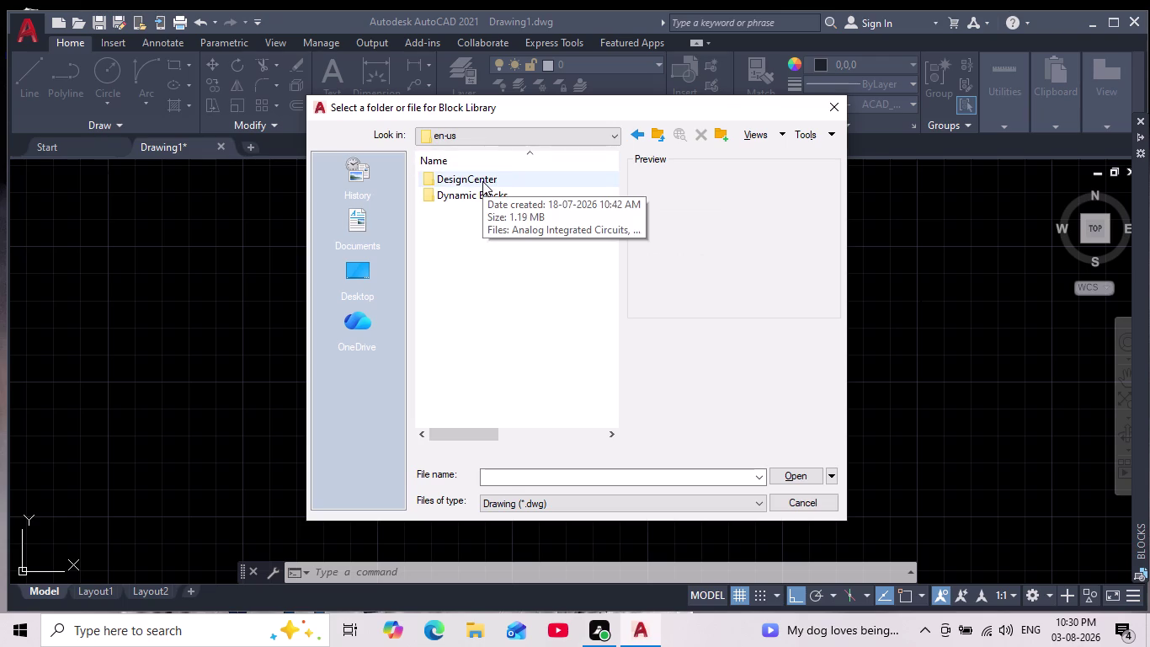
double_click(483, 181)
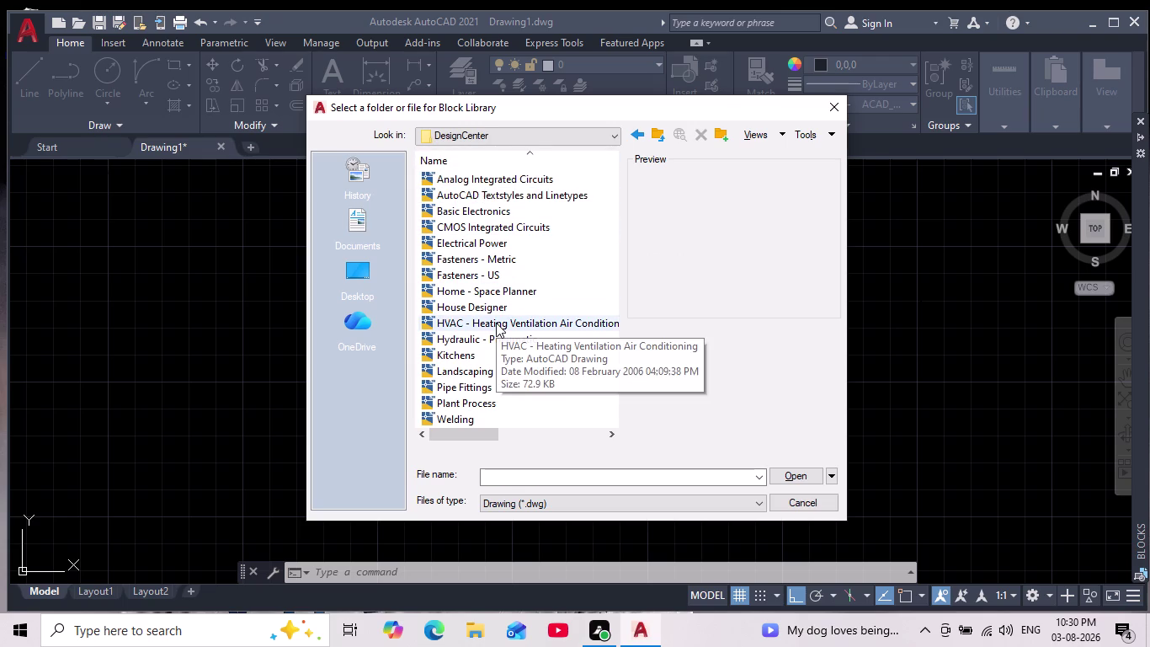
scroll(down, 3)
scroll(up, 3)
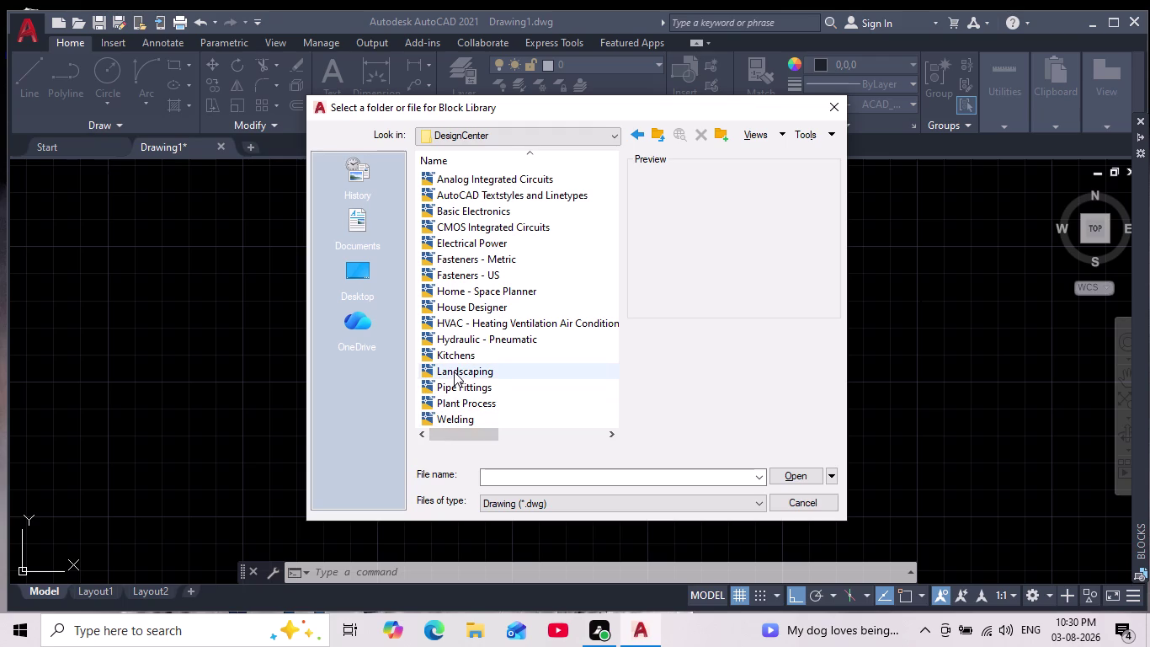
click(456, 294)
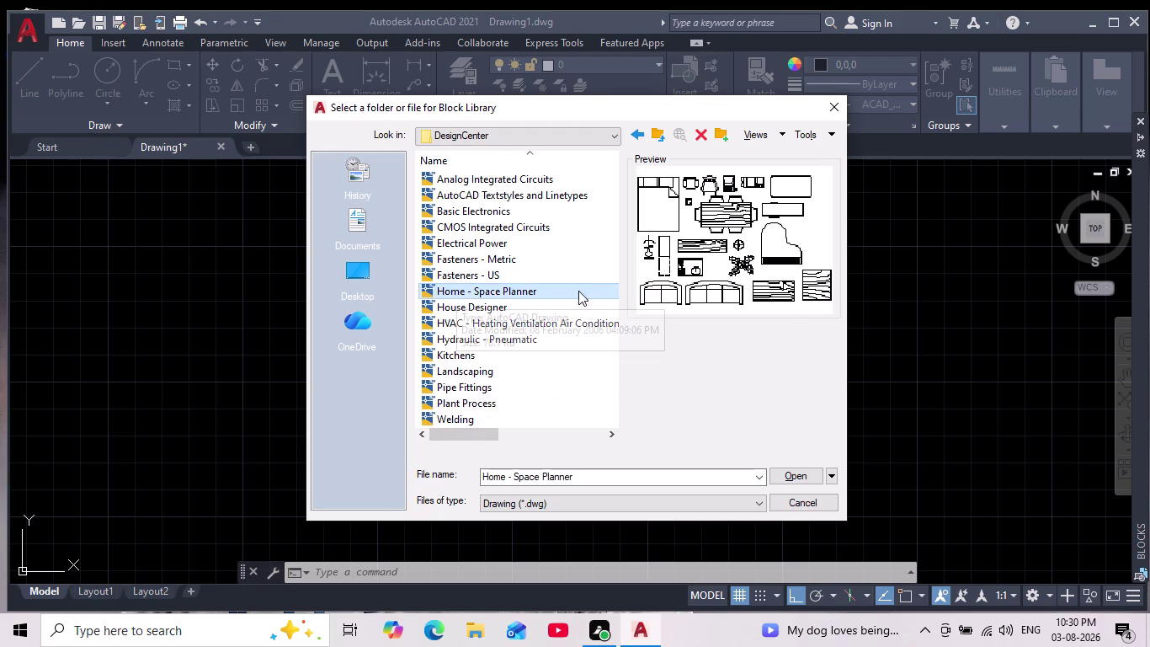
click(791, 471)
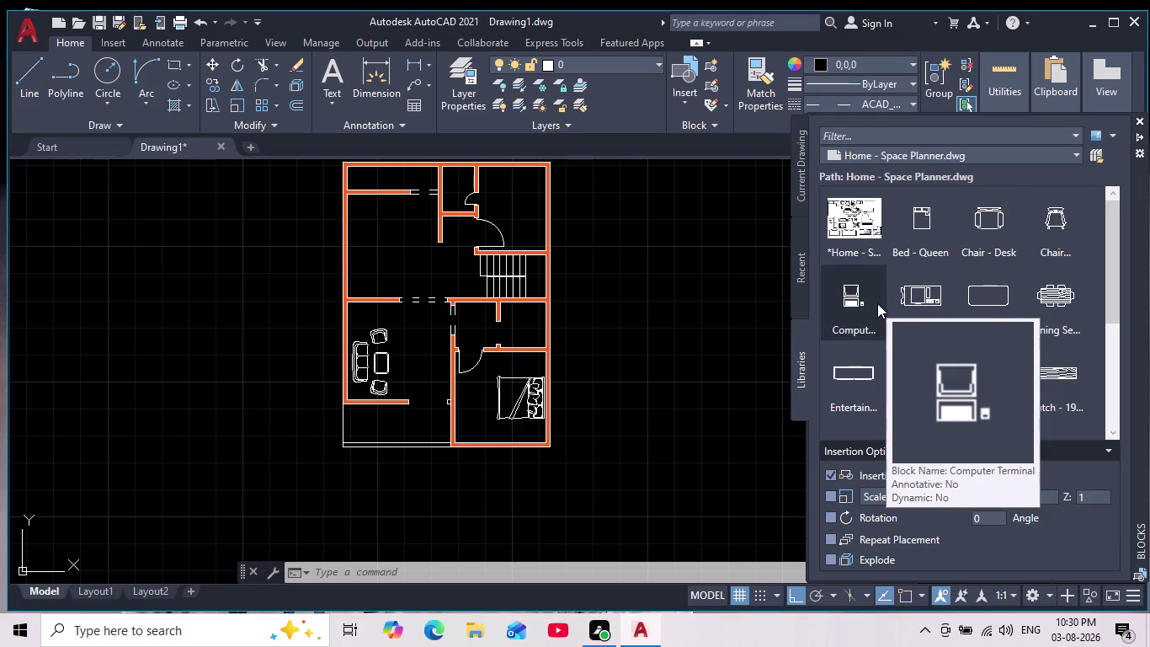
Drag the Dining Set block into the plan and nudge it into the upper-left room.
drag(1059, 288, 413, 278)
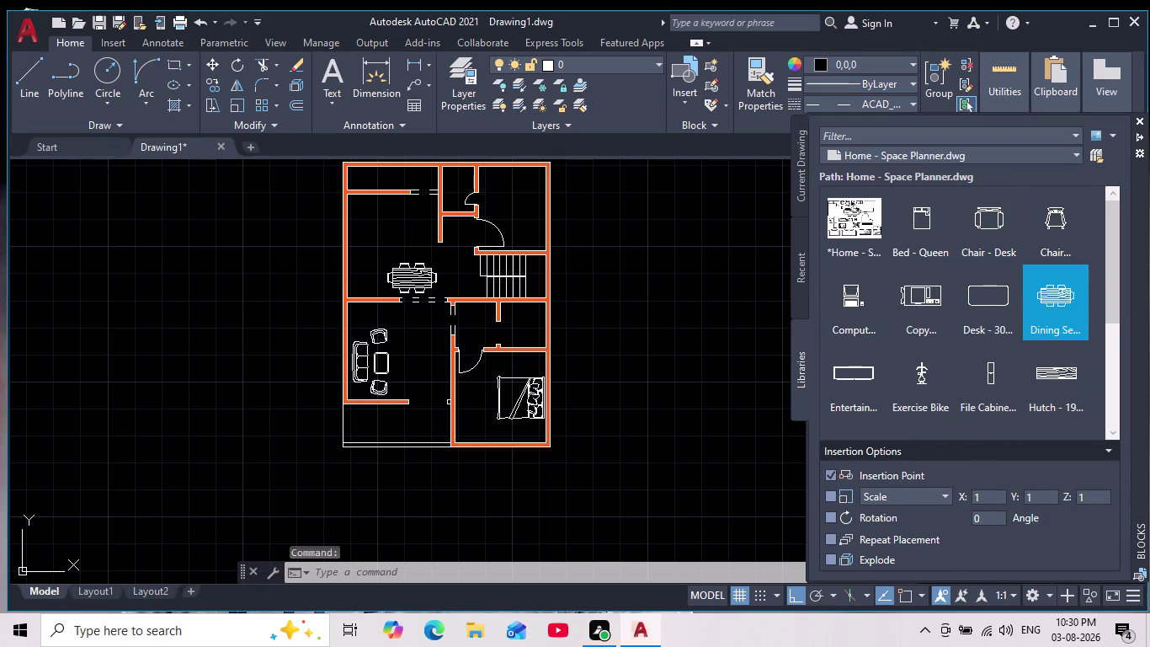
drag(412, 278, 389, 268)
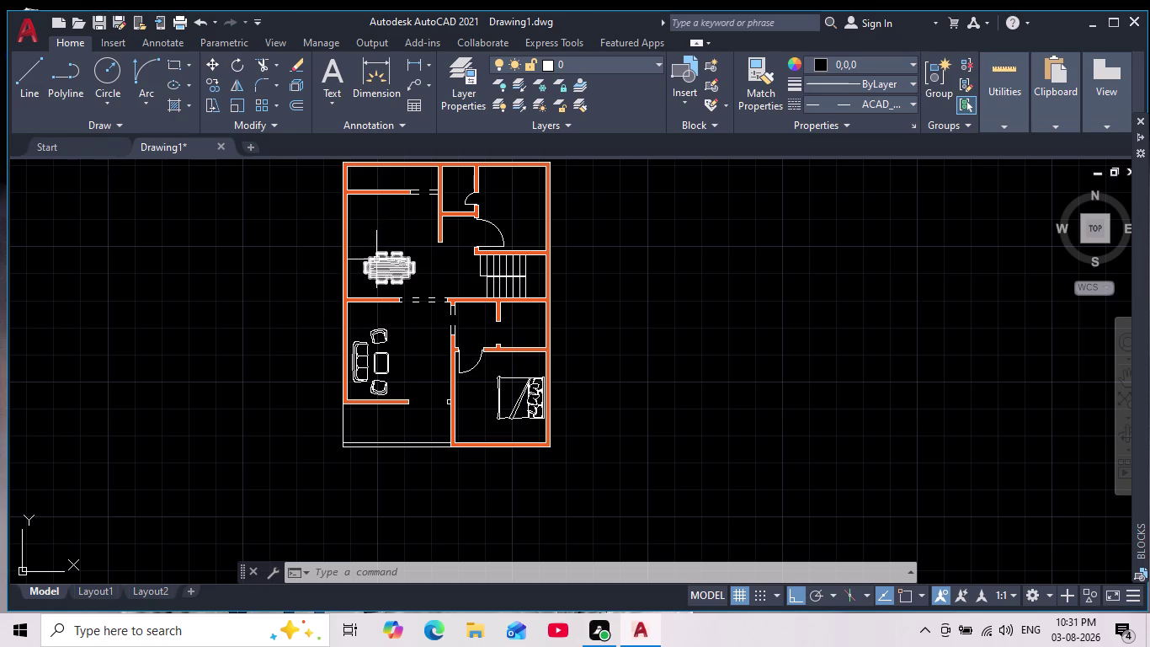
scroll(up, 3)
Begin a line at the upper-left room's wall with object snap tracking and snaps on, entering a 2' offset.
click(29, 70)
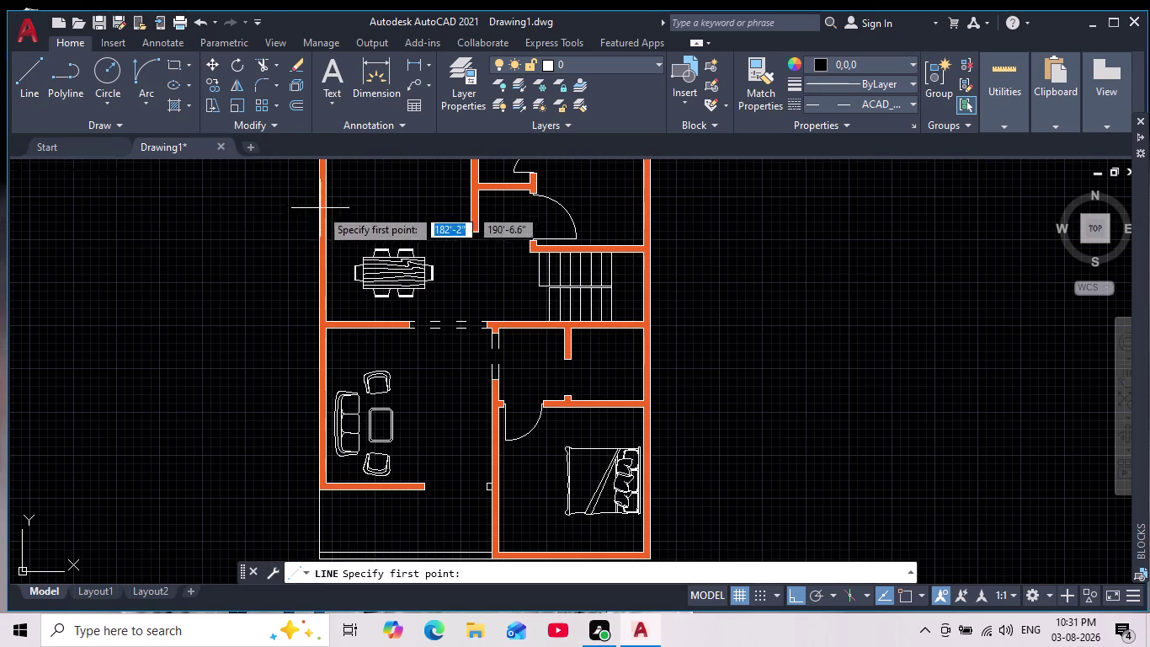
middle_drag(338, 202, 362, 338)
scroll(up, 3)
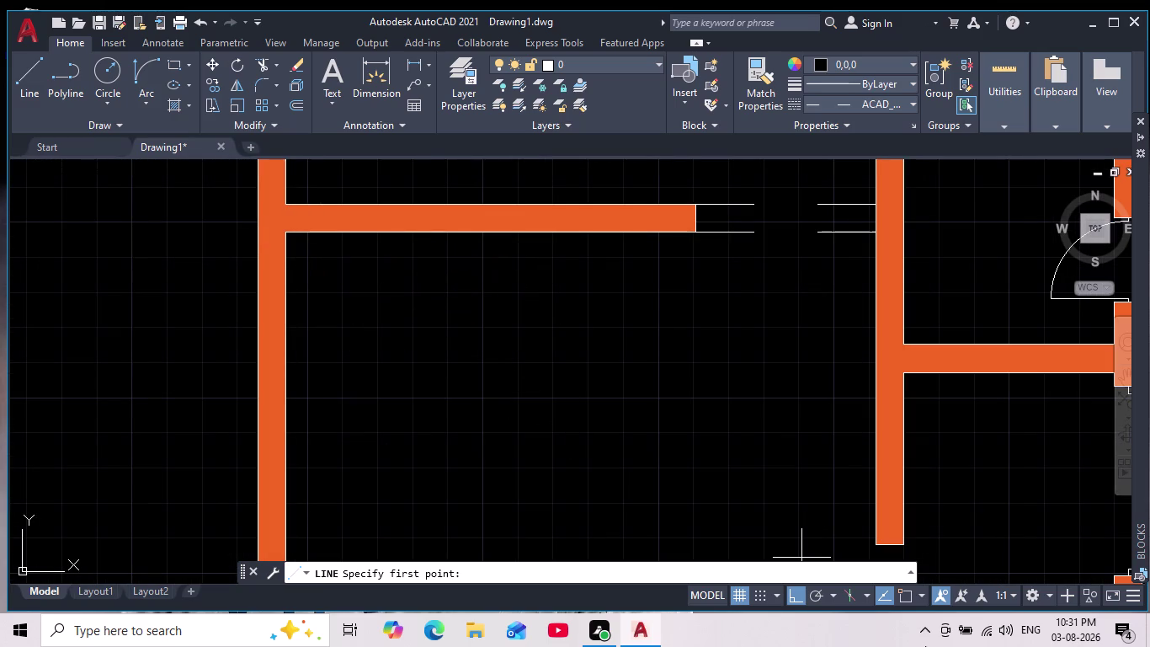
click(890, 585)
click(891, 597)
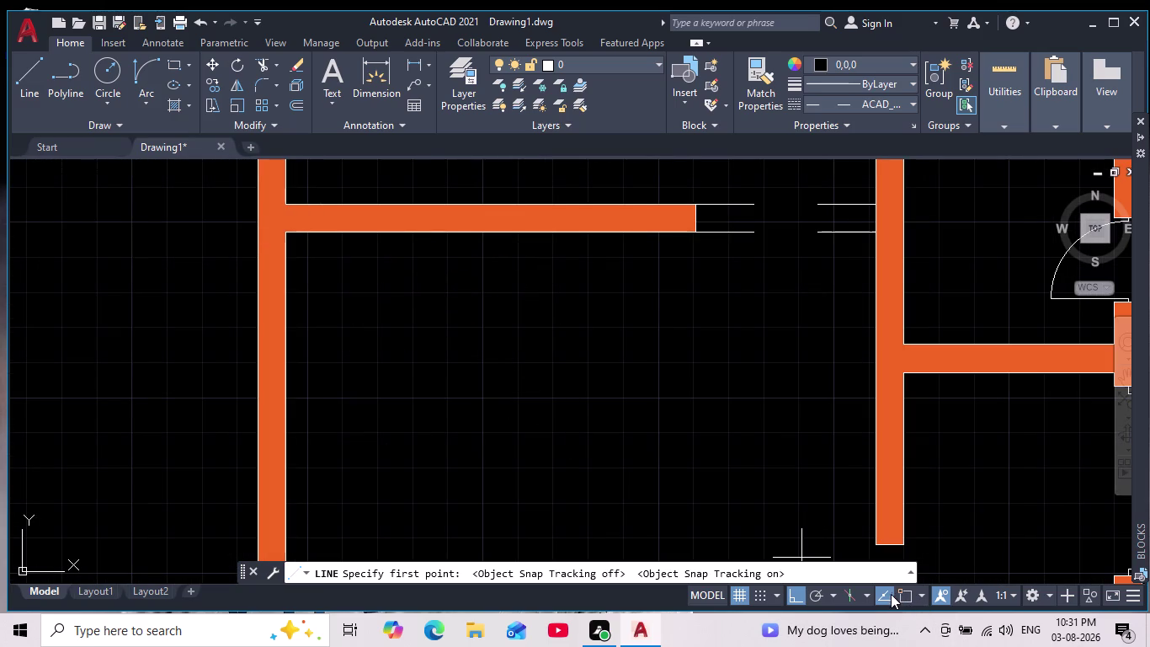
click(901, 592)
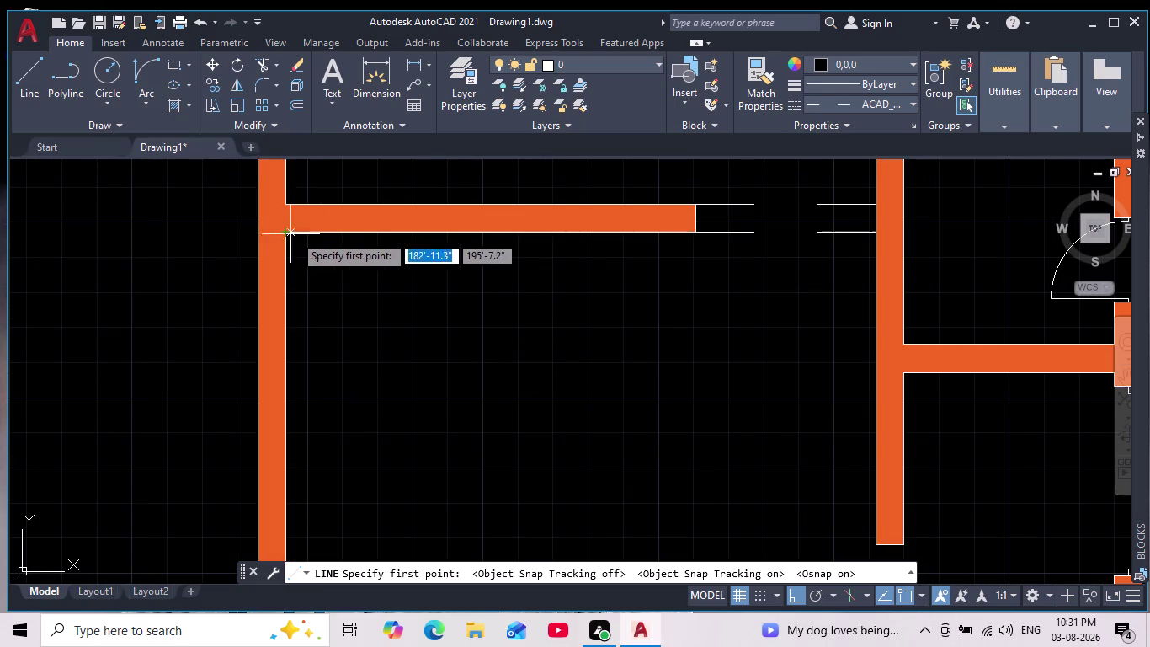
text(2')
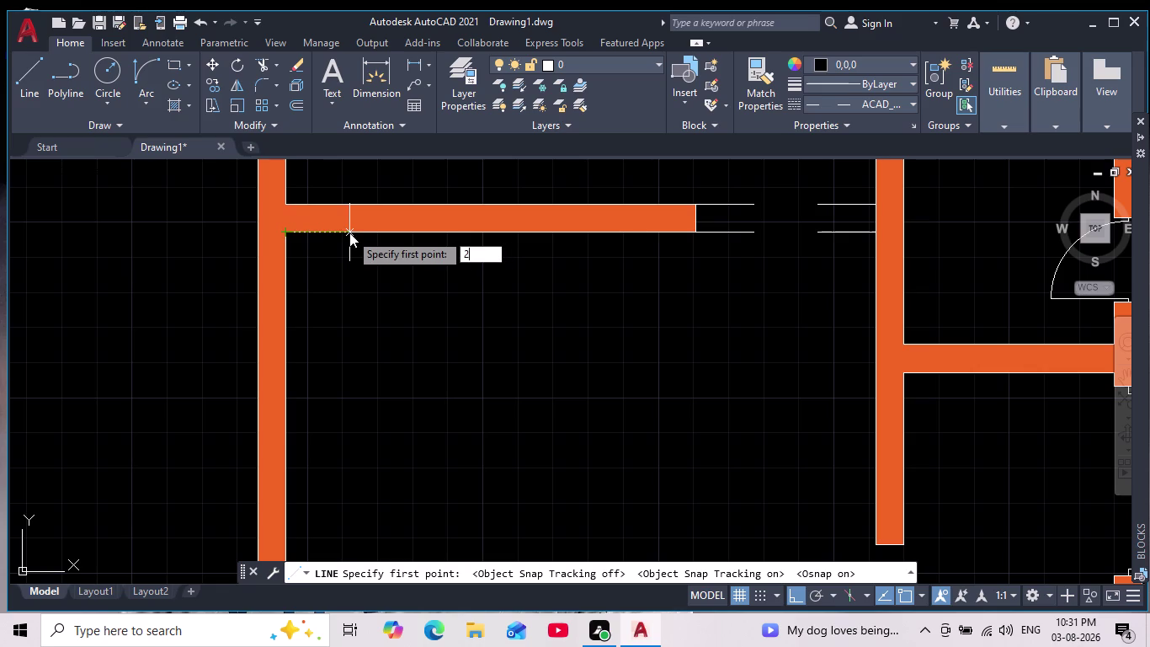
key(Return)
scroll(down, 3)
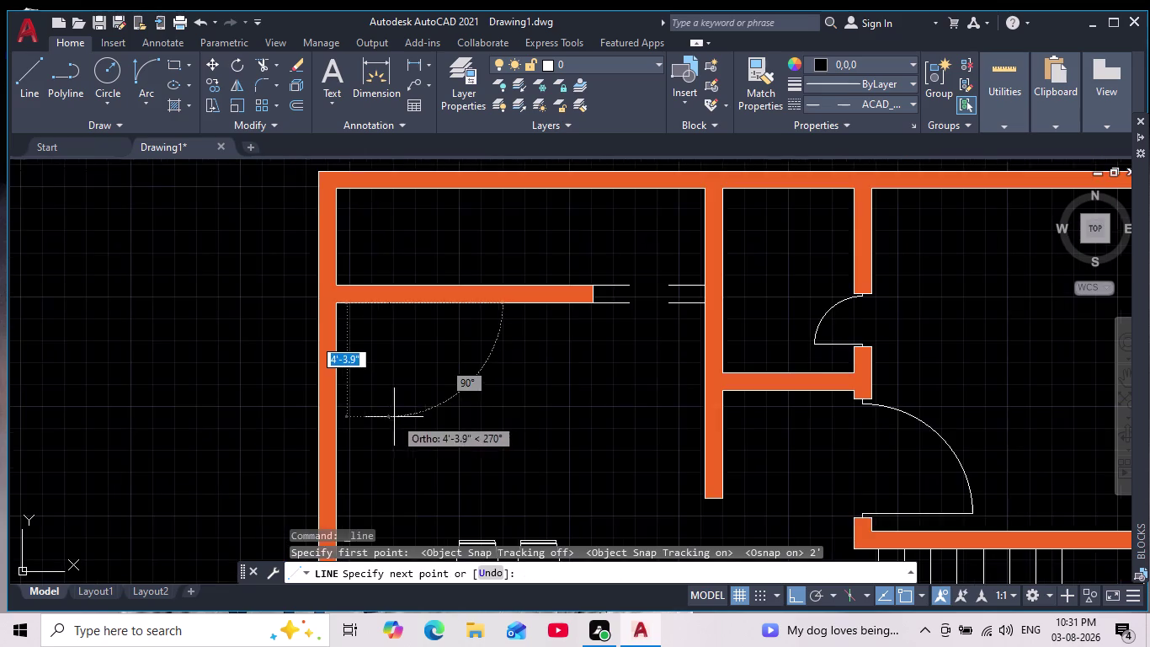
scroll(up, 3)
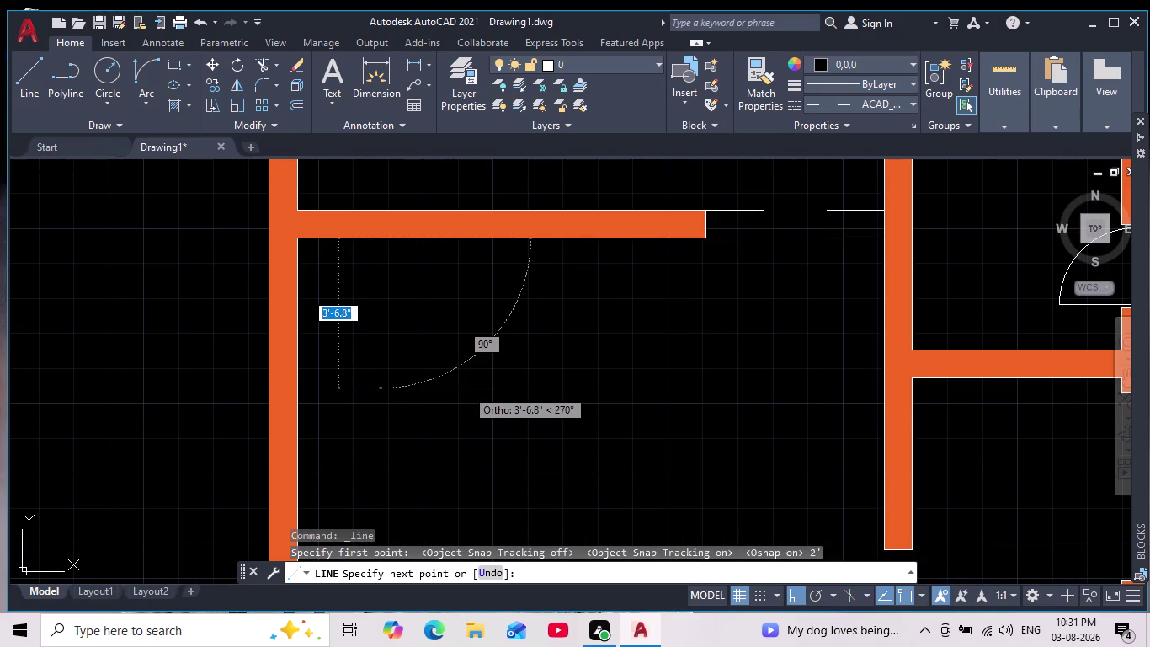
scroll(down, 3)
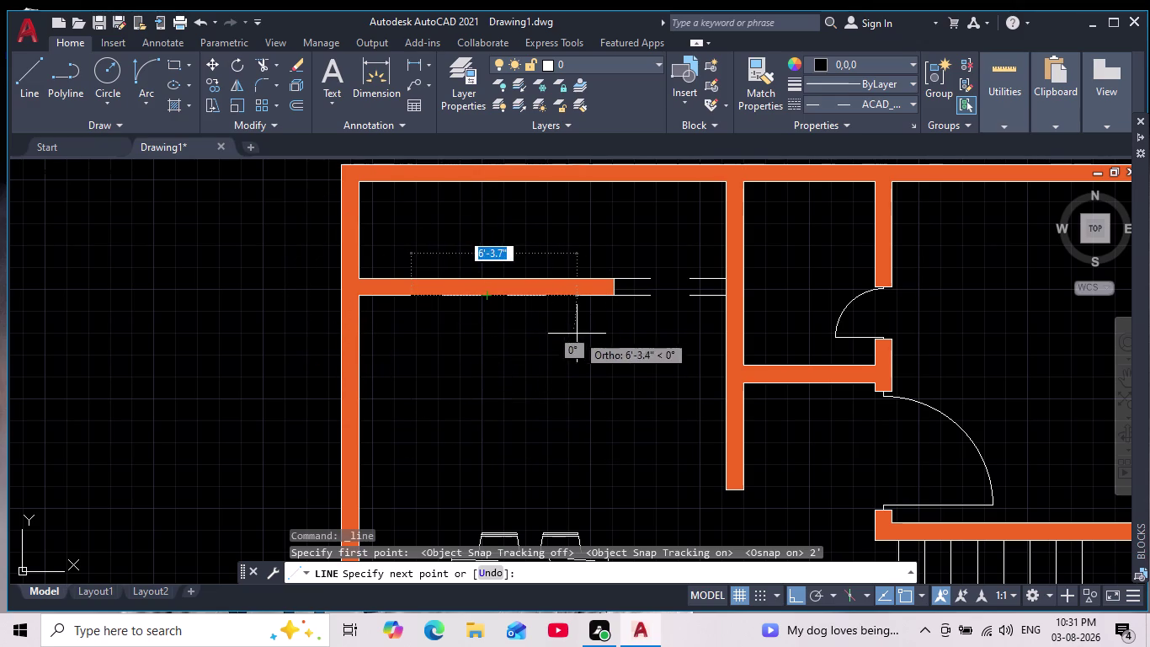
Cancel the unfinished line and set the linetype to ByLayer.
key(Escape)
key(Escape)
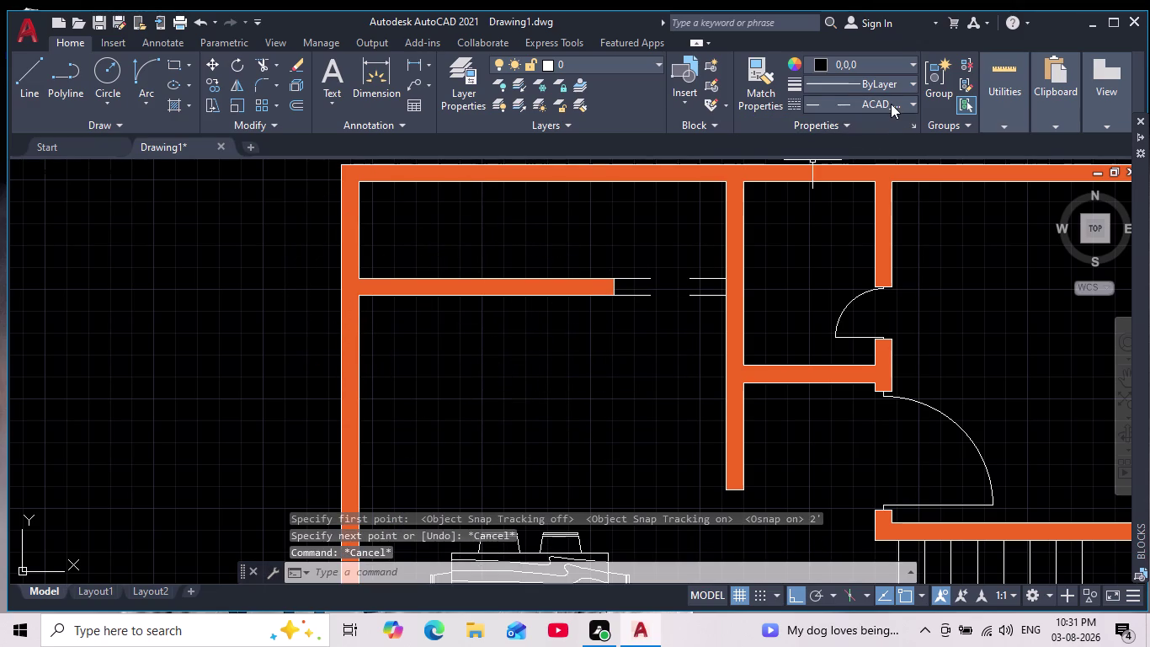
click(891, 103)
click(863, 129)
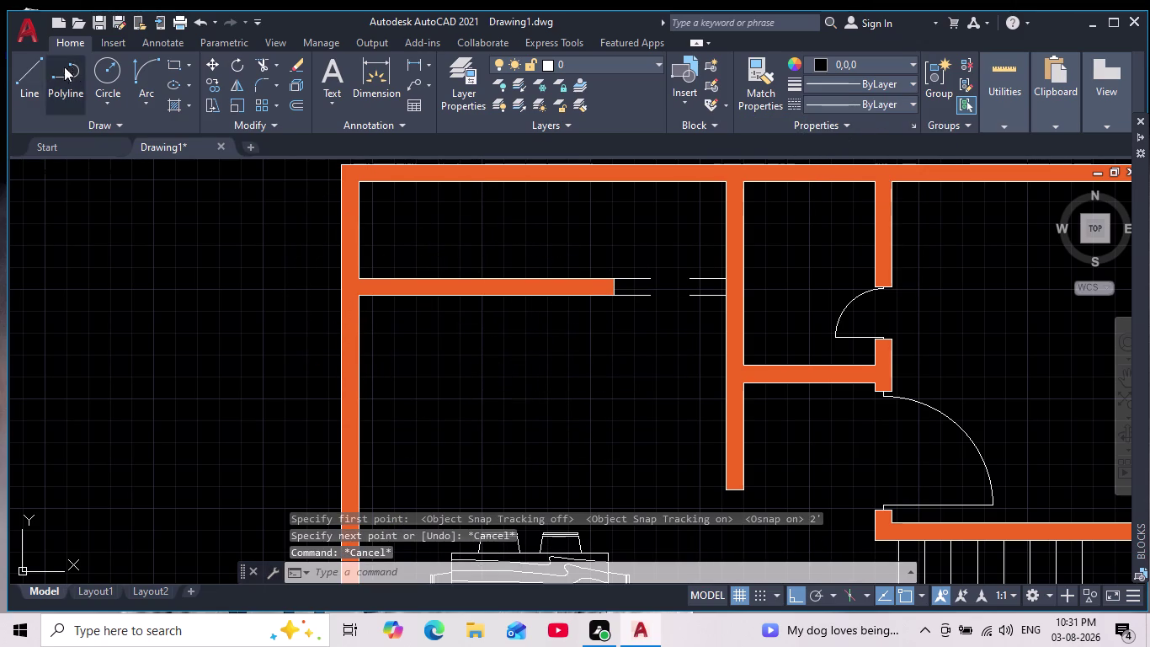
Restart the line two feet (2') along the wall from the upper-left room's corner.
click(31, 79)
scroll(up, 3)
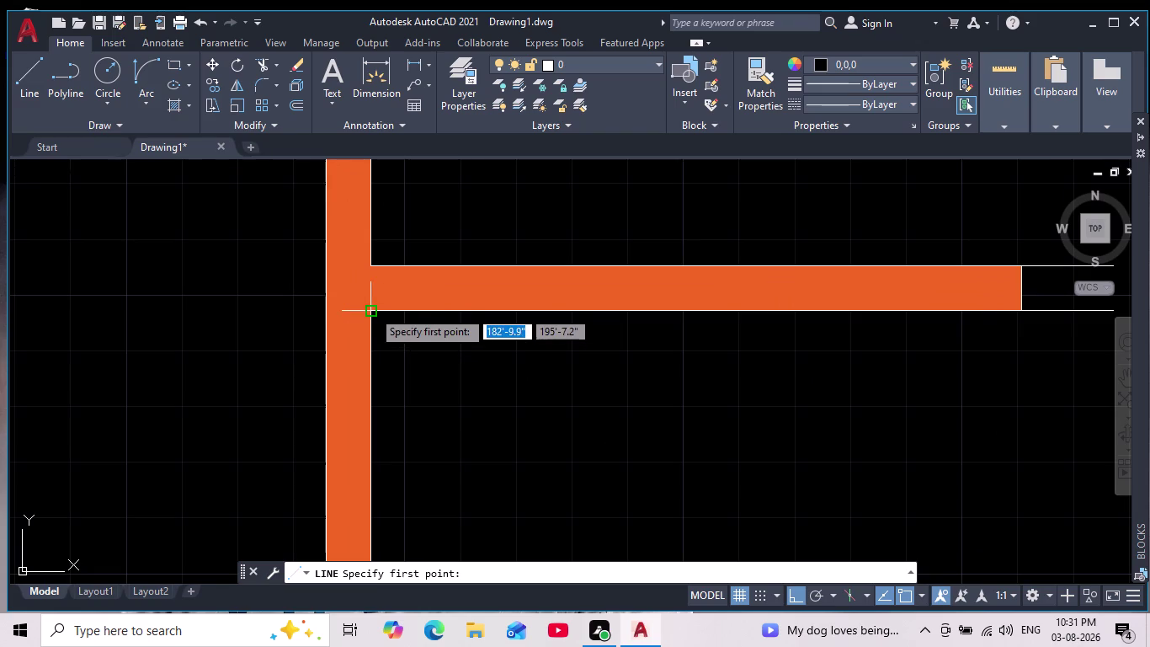
text(2)
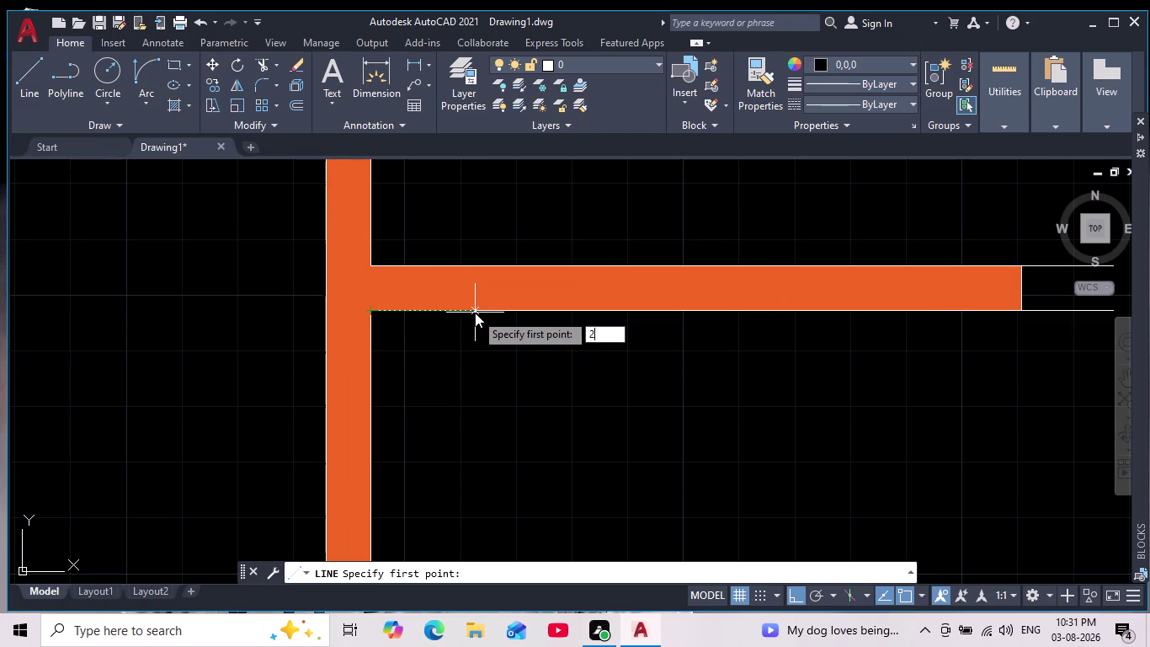
text(')
key(Return)
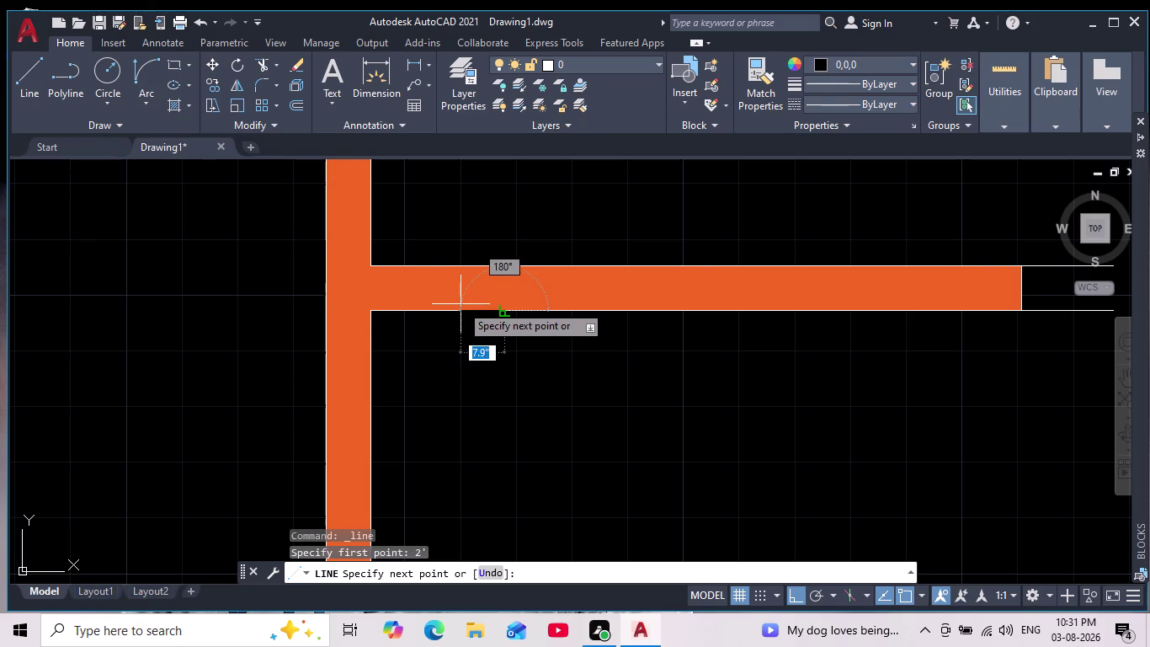
click(463, 302)
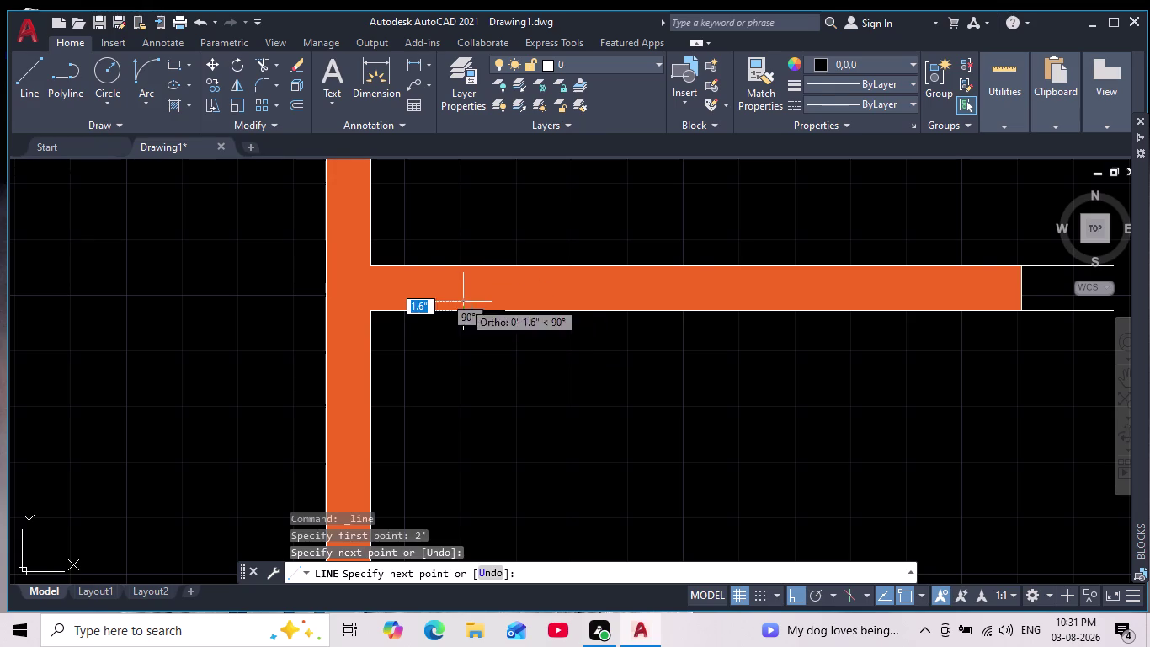
drag(524, 606, 635, 645)
click(883, 646)
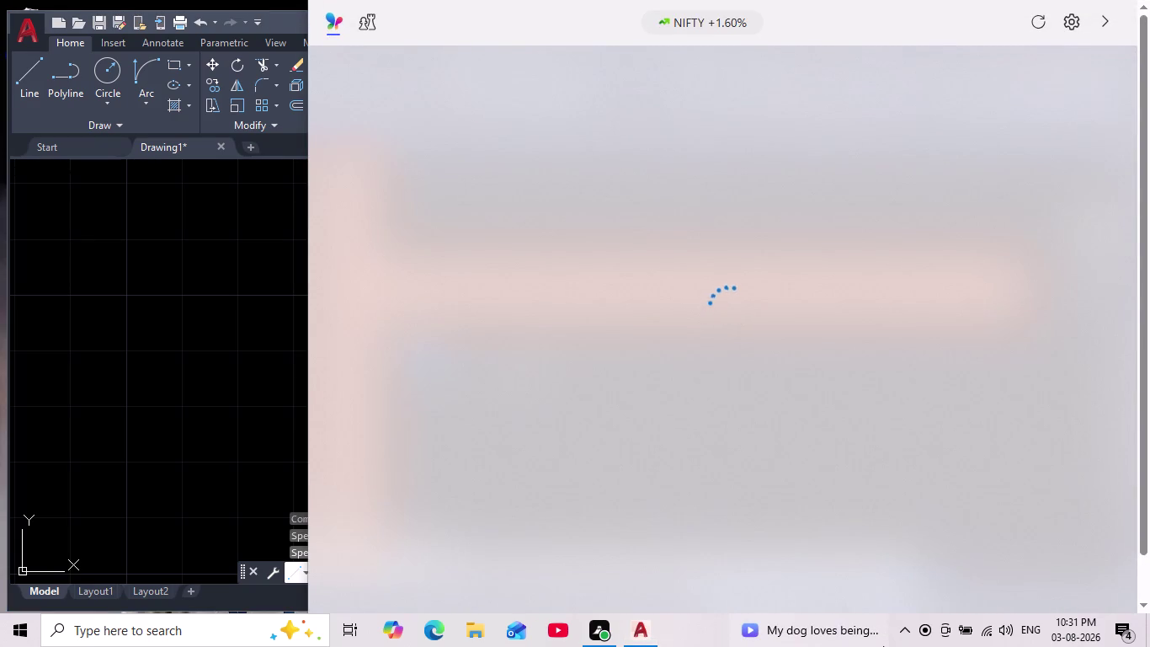